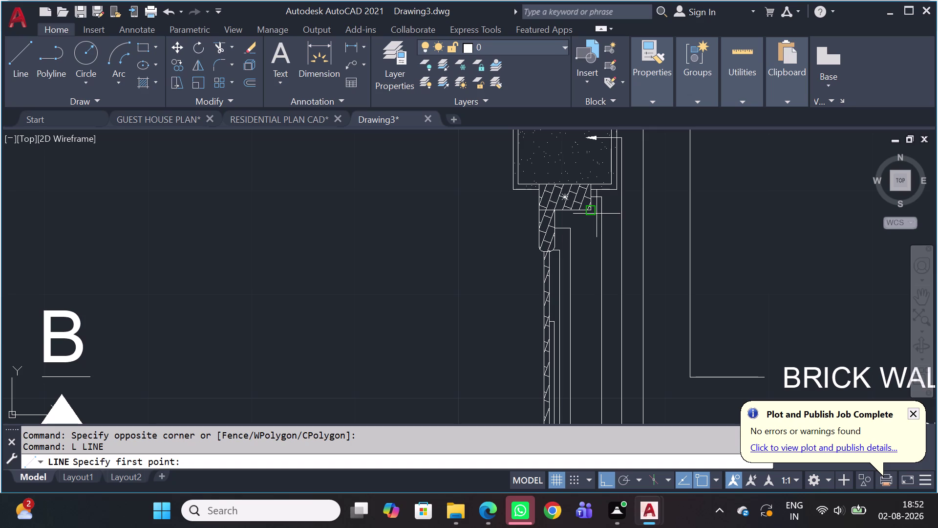
Draw a vertical guide line from the section's corner down below the section.
click(590, 212)
scroll(down, 3)
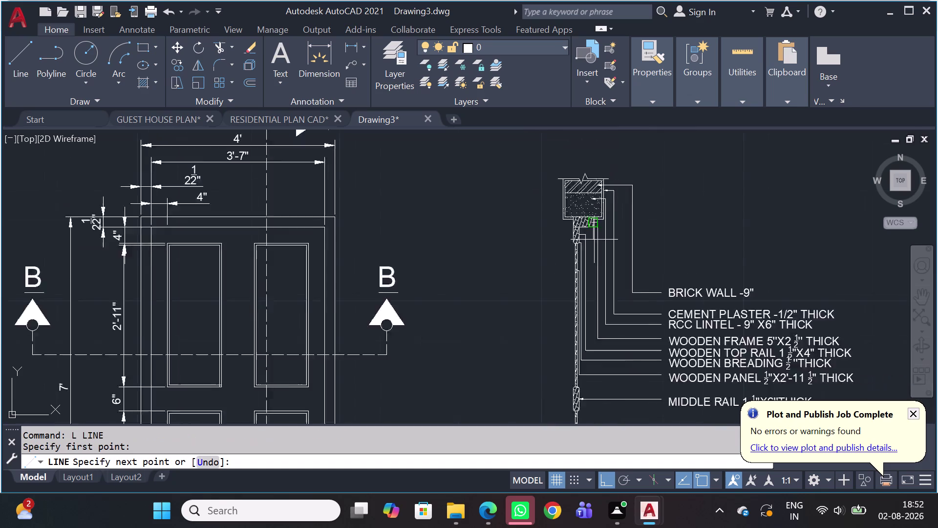
scroll(down, 3)
middle_drag(589, 313, 620, 176)
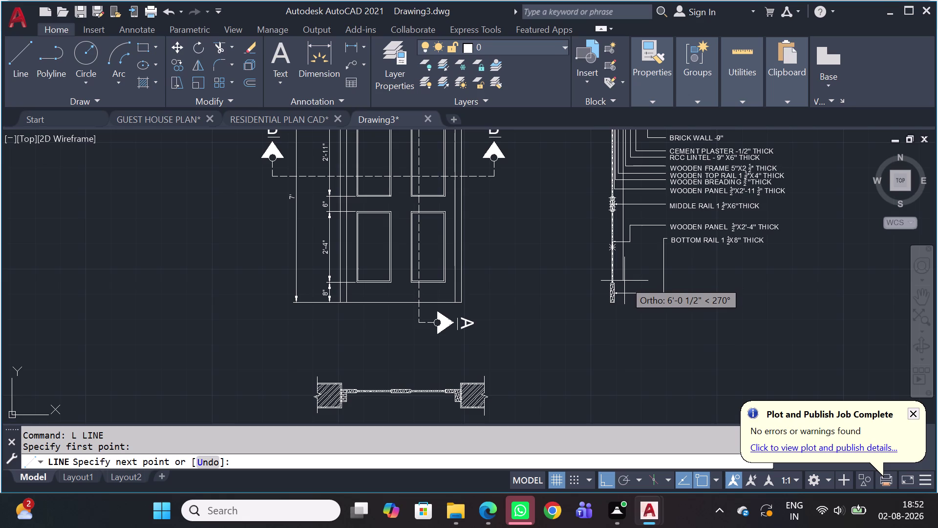
click(623, 306)
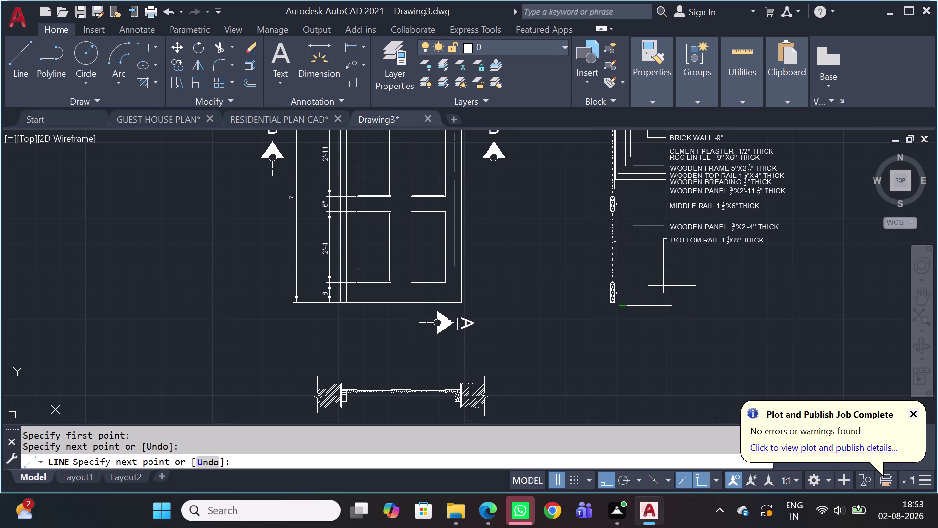
key(Escape)
Draw a guide line from the lintel corner down past the section bottom.
key(space)
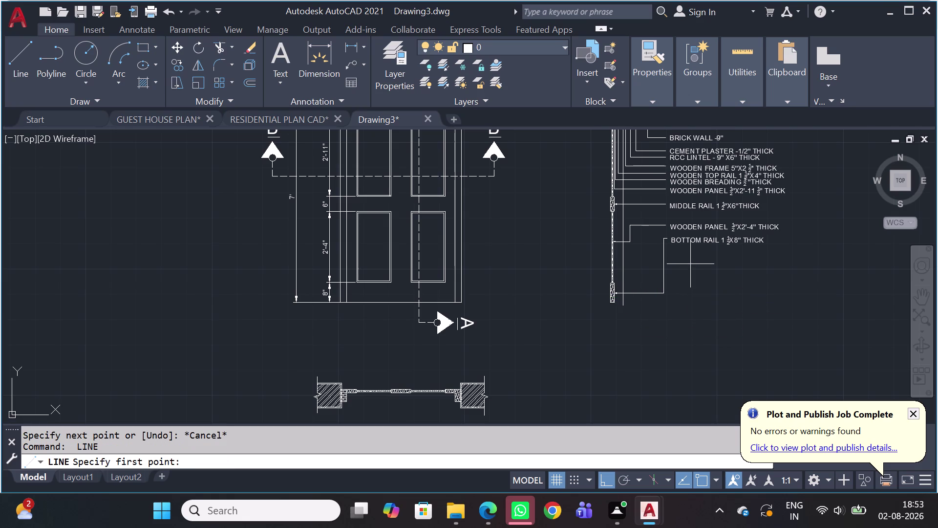
middle_drag(620, 219, 602, 302)
scroll(up, 3)
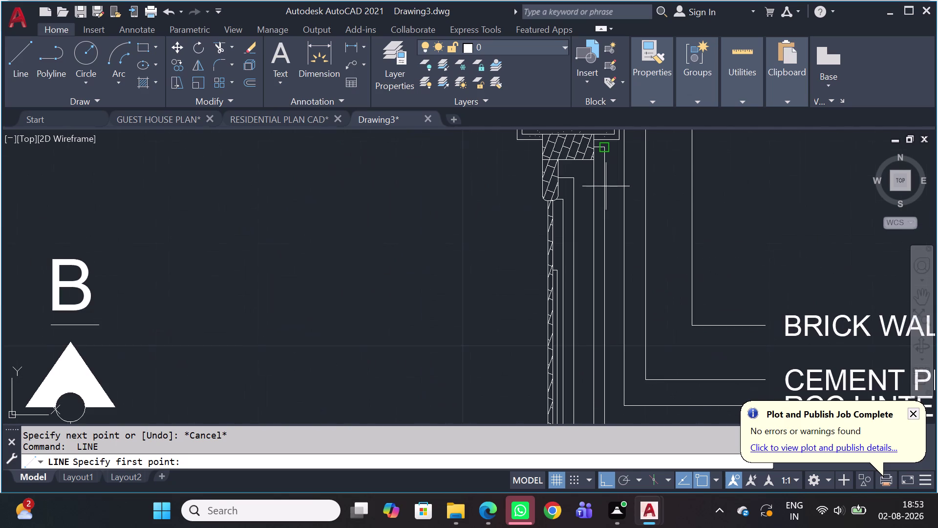
middle_drag(607, 186, 607, 262)
scroll(up, 3)
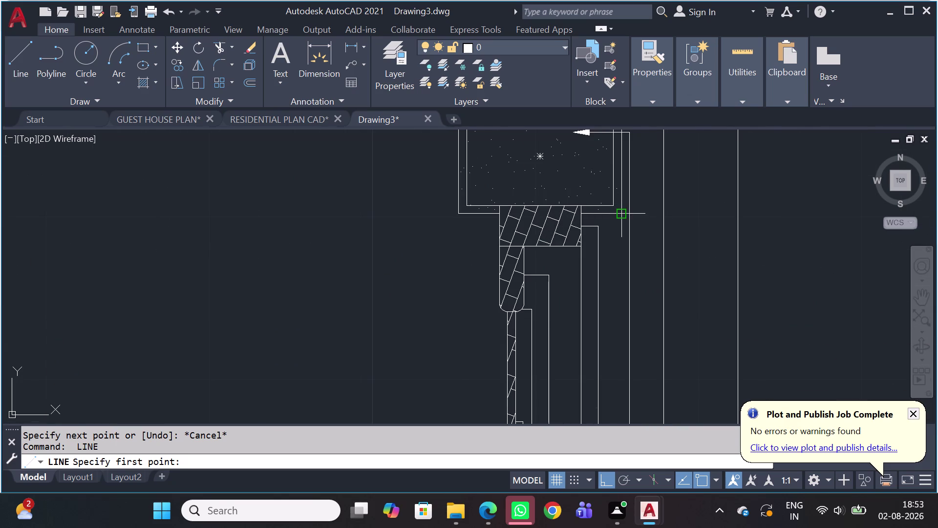
click(622, 214)
scroll(down, 3)
middle_drag(644, 329, 676, 129)
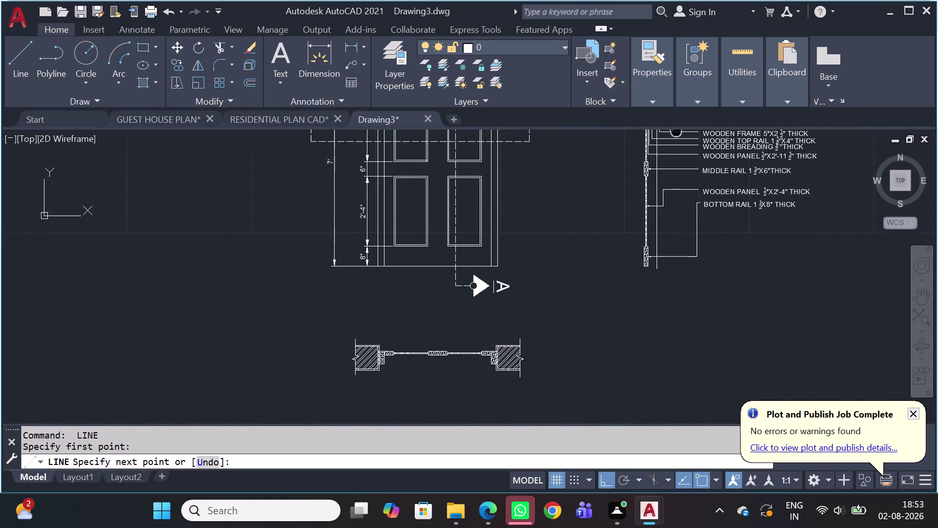
middle_drag(676, 130, 677, 128)
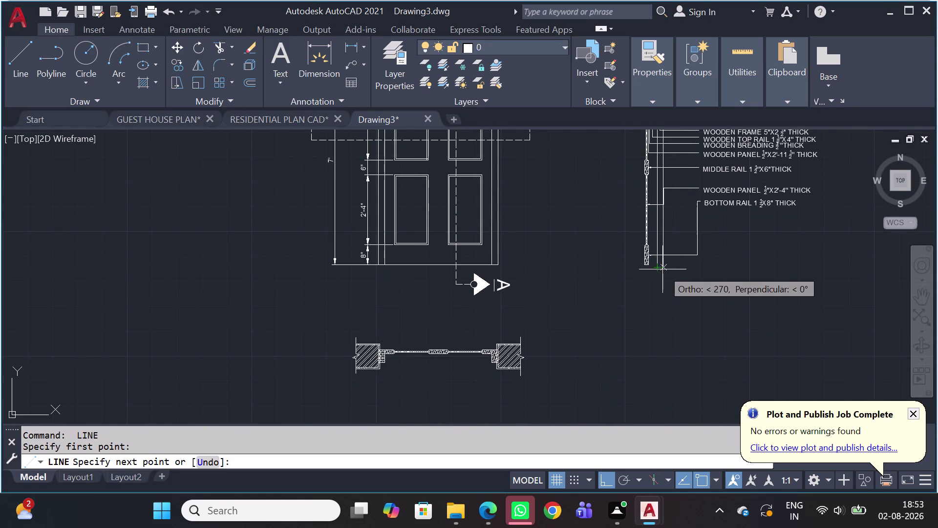
click(664, 273)
key(Escape)
scroll(down, 3)
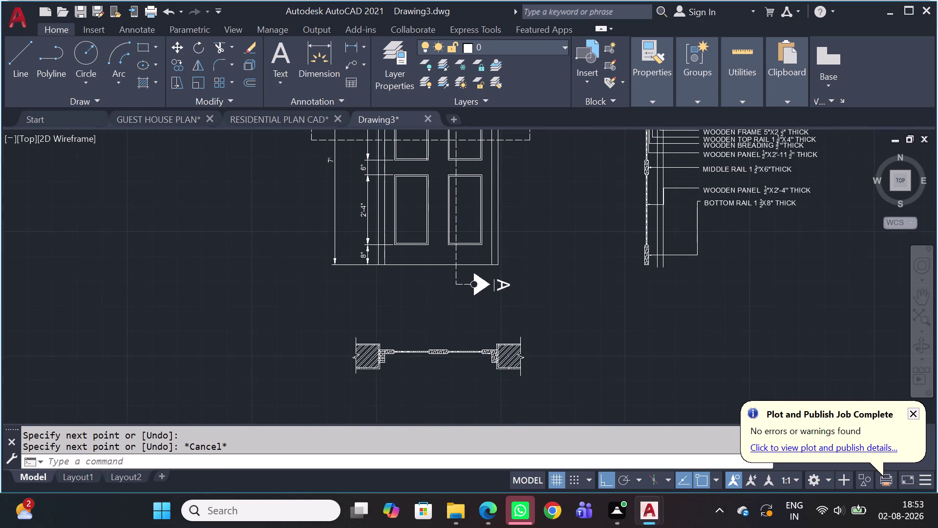
scroll(down, 3)
middle_drag(681, 228, 699, 265)
Draw another guide line from the lintel corner to the section bottom.
key(space)
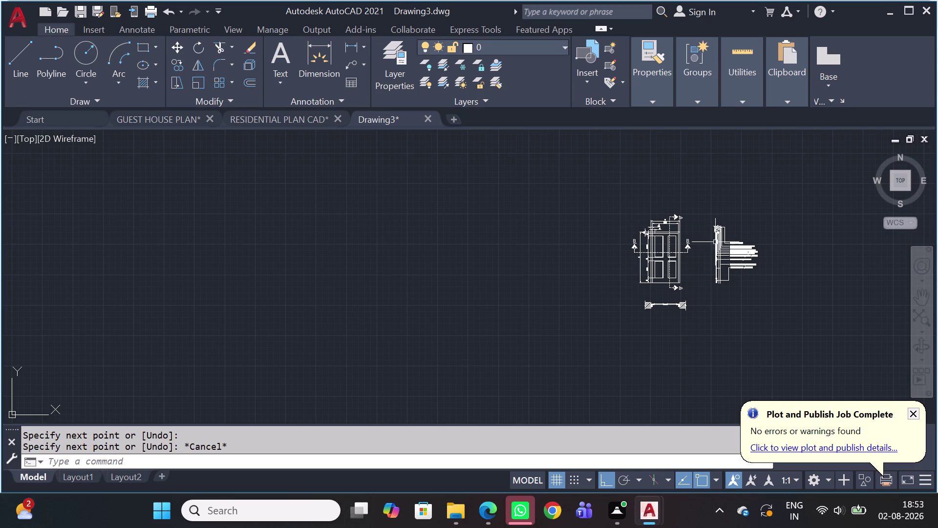
scroll(up, 3)
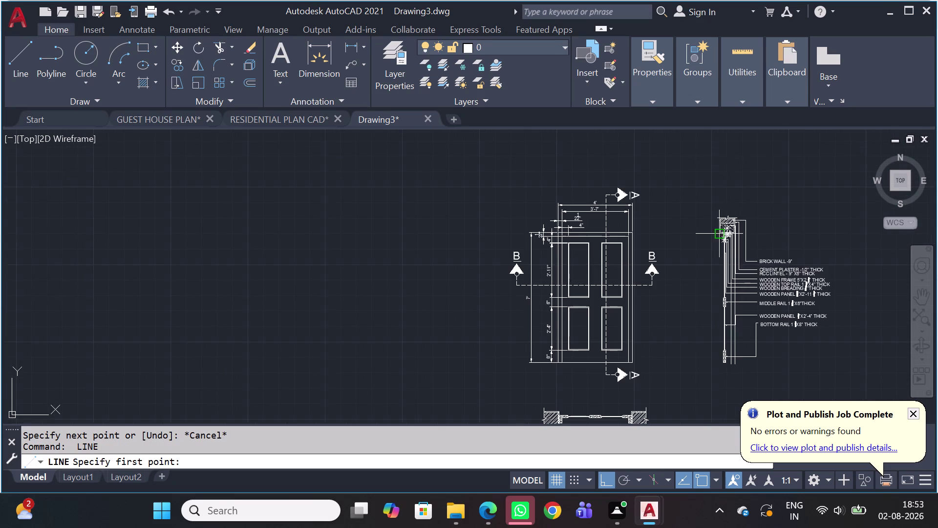
scroll(up, 3)
scroll(up, 3)
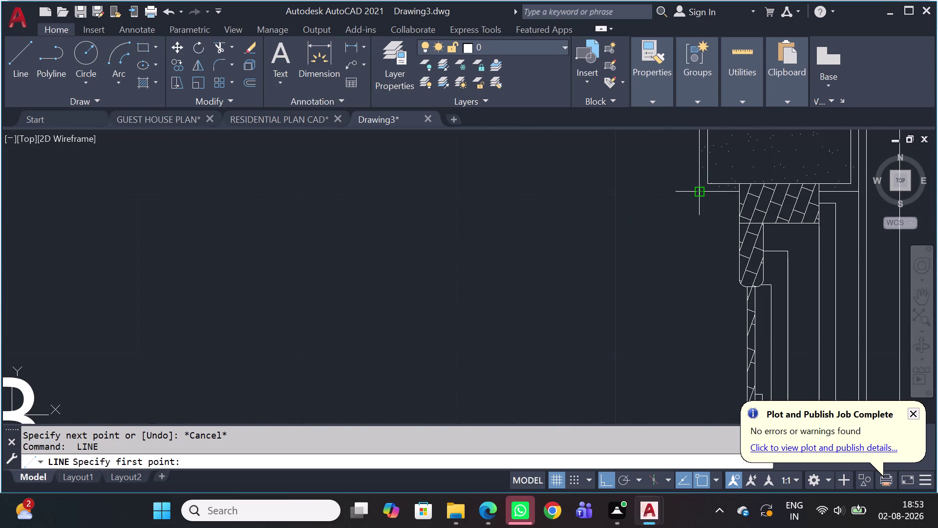
click(698, 188)
scroll(down, 3)
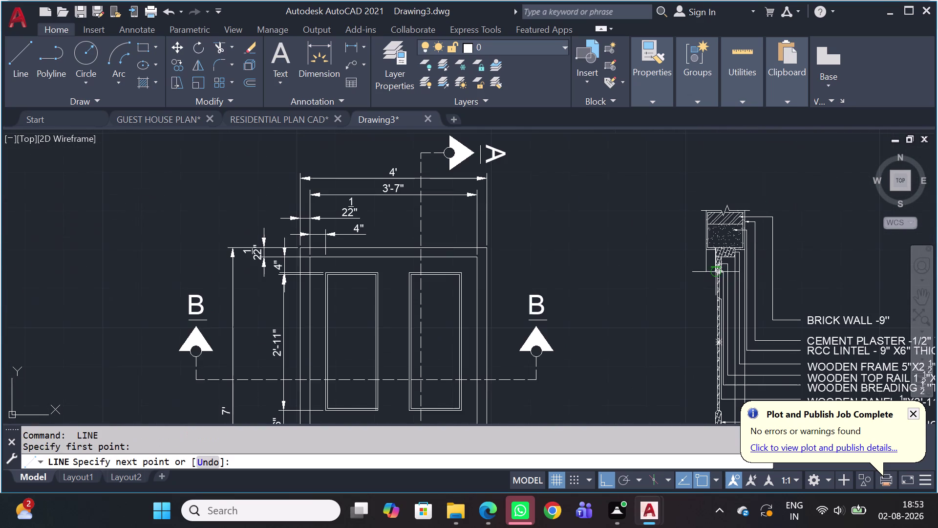
middle_drag(719, 326, 731, 183)
scroll(down, 3)
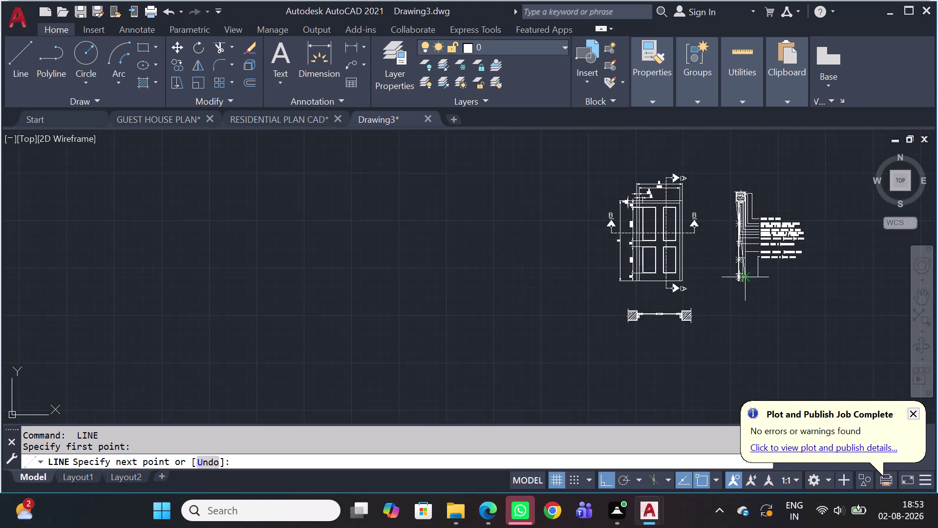
scroll(down, 3)
scroll(up, 3)
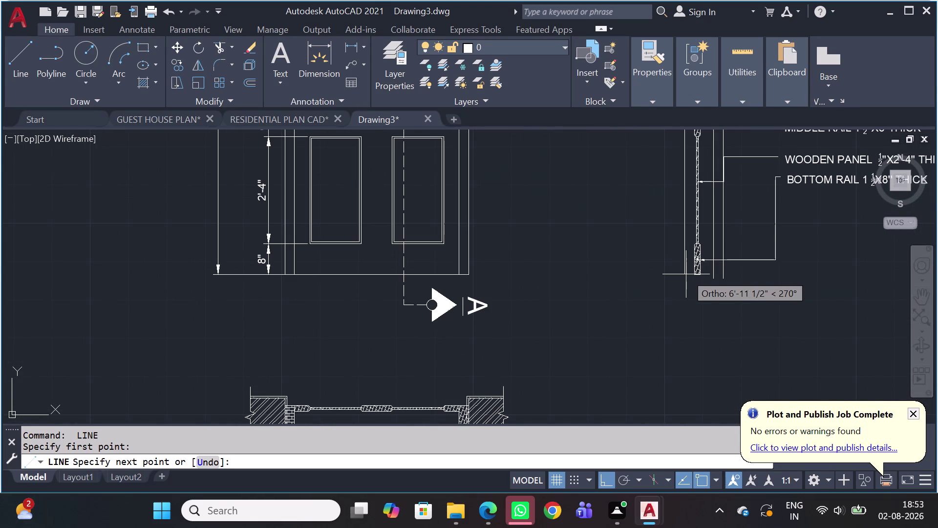
click(686, 281)
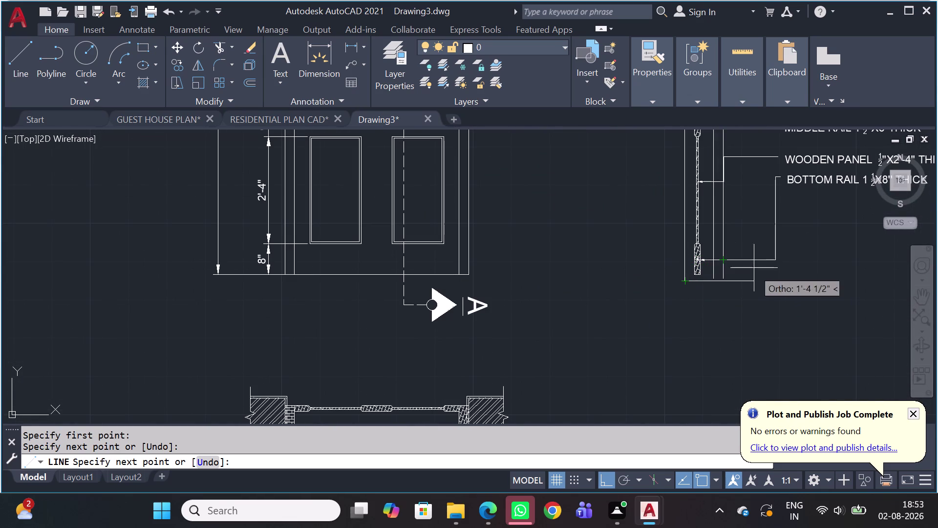
key(Escape)
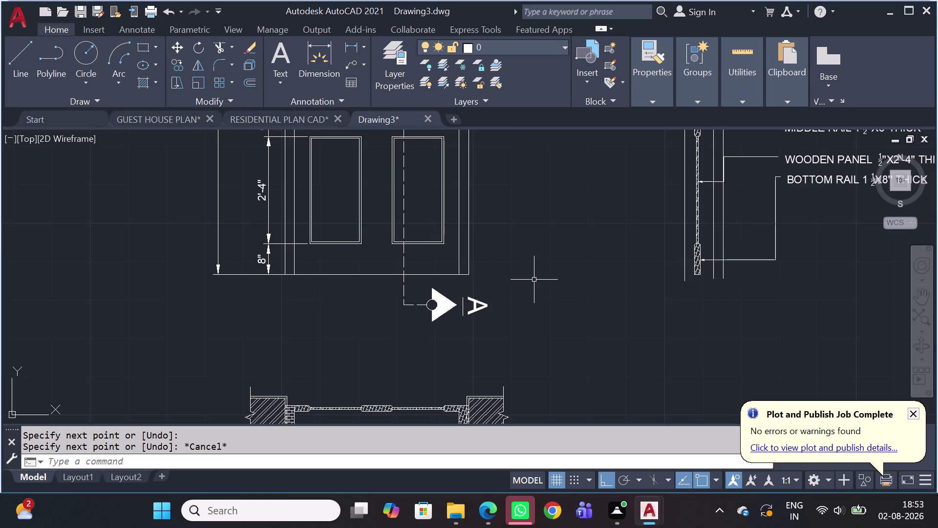
Start the floor line at the elevation's bottom corner.
key(space)
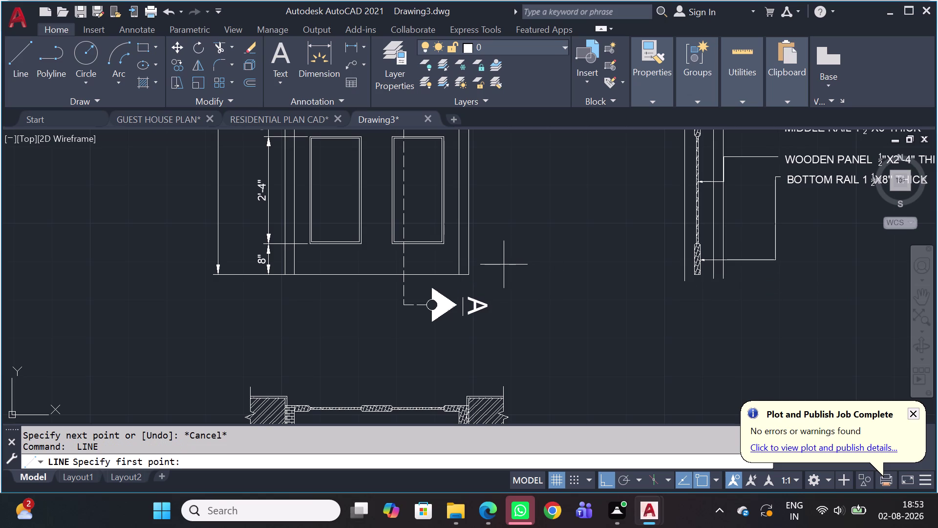
scroll(up, 3)
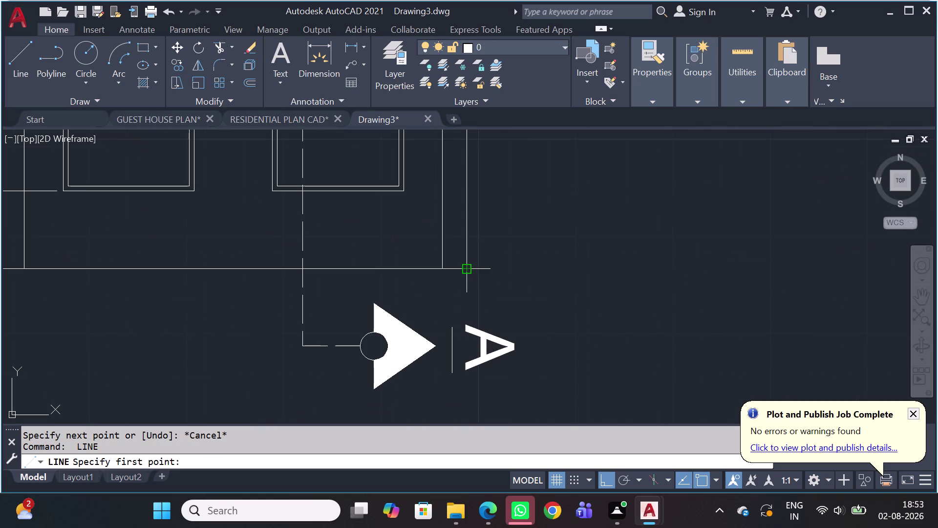
click(467, 270)
middle_drag(688, 276, 291, 281)
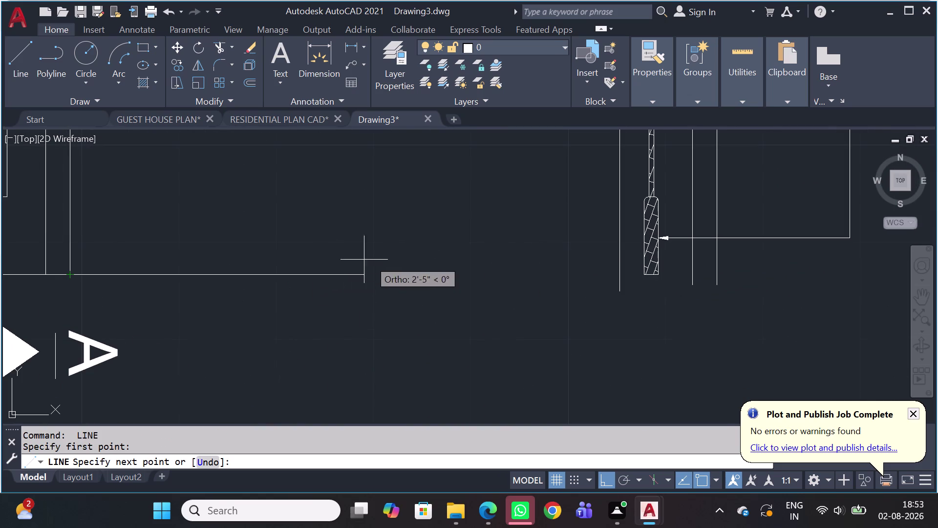
End the floor line past the section, then fence-trim the line ends below it with TR.
click(776, 269)
key(Escape)
text(T)
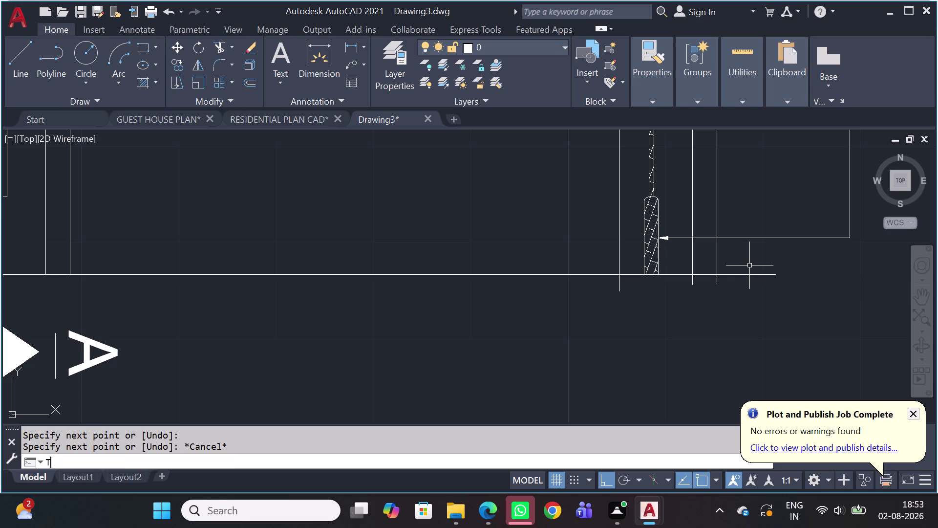
text(R)
key(space)
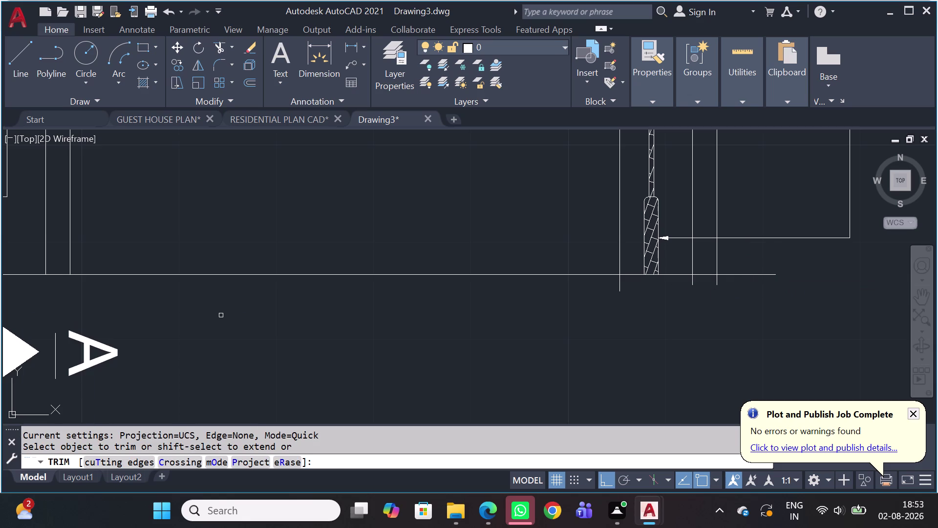
scroll(up, 3)
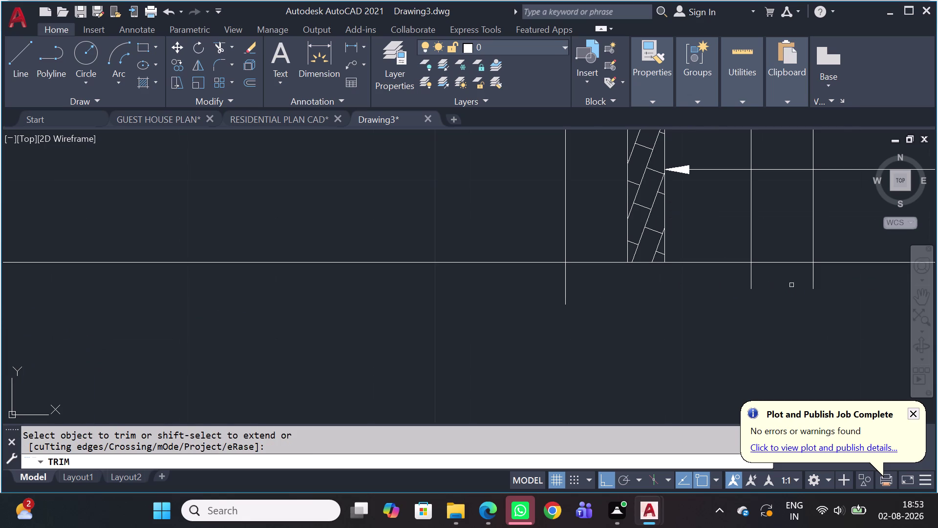
click(852, 276)
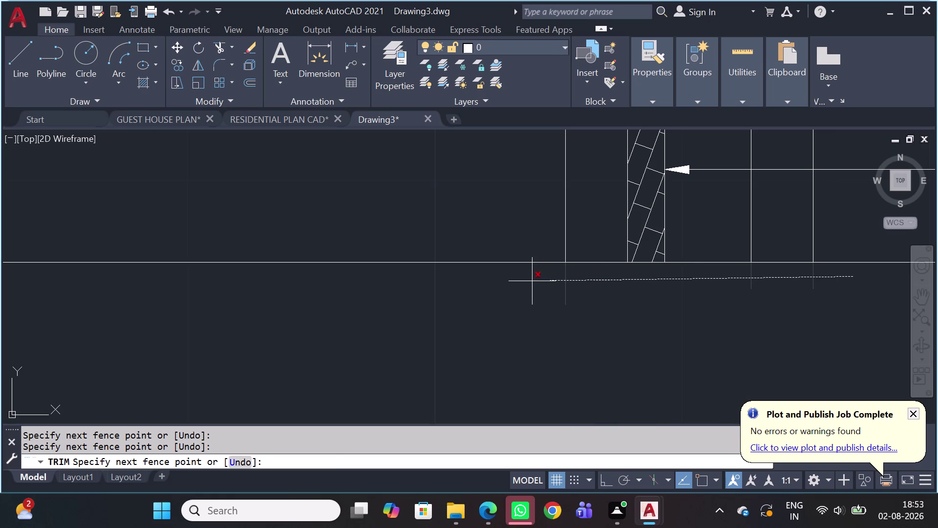
click(532, 281)
scroll(down, 3)
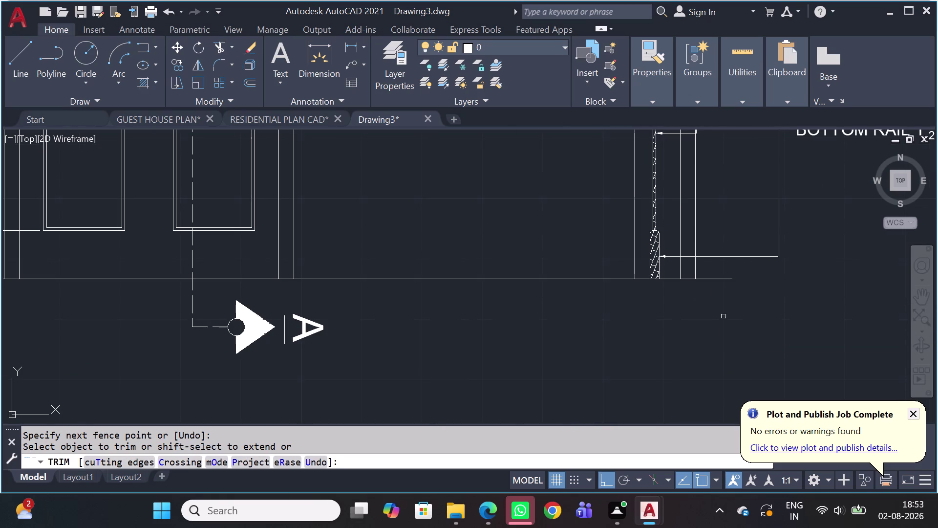
key(Escape)
Zoom the view to bring the door plan into focus.
scroll(down, 3)
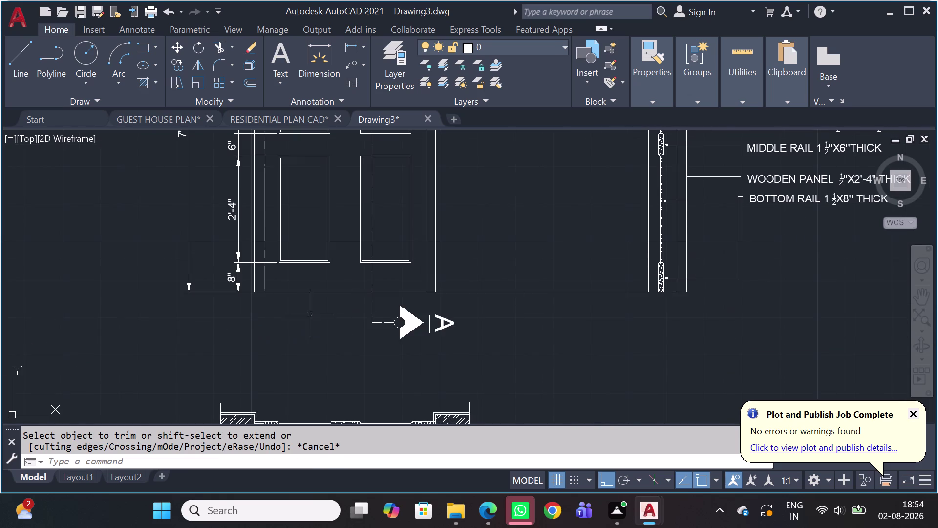
scroll(down, 3)
scroll(up, 3)
scroll(up, 3)
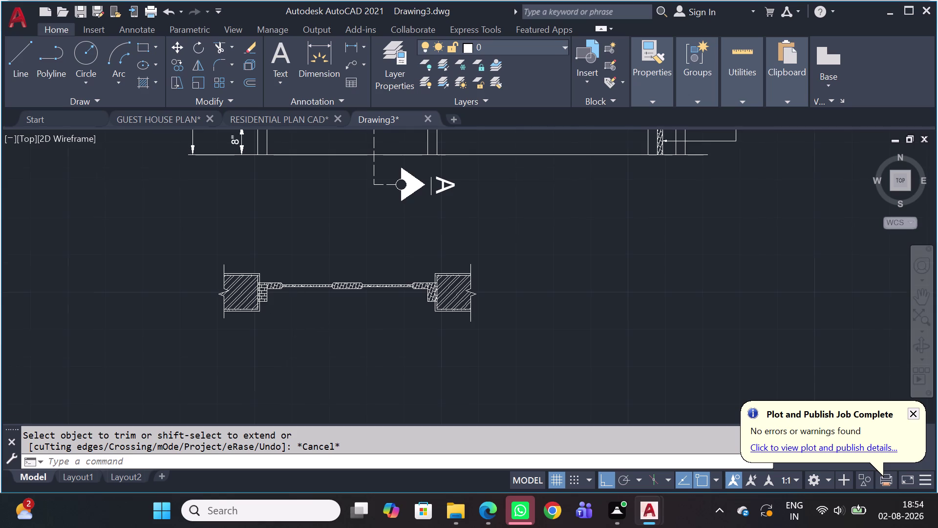
scroll(up, 3)
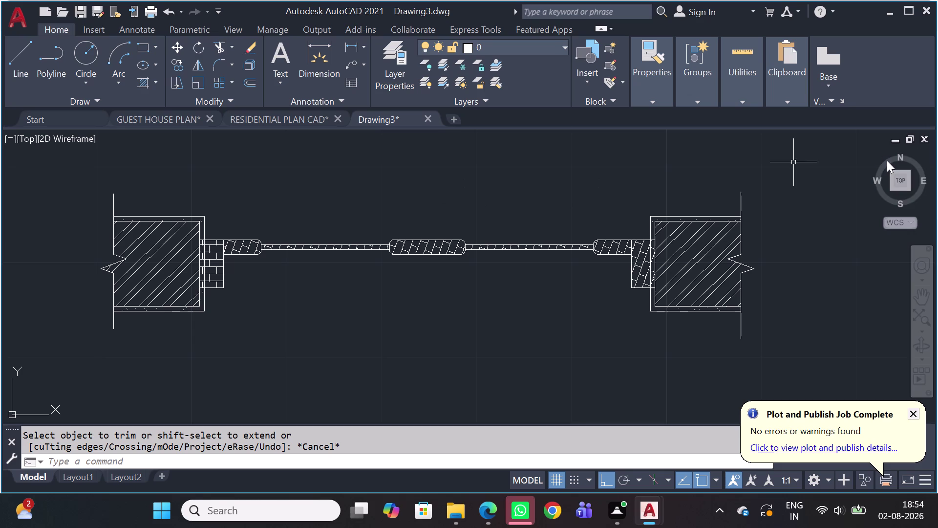
scroll(down, 3)
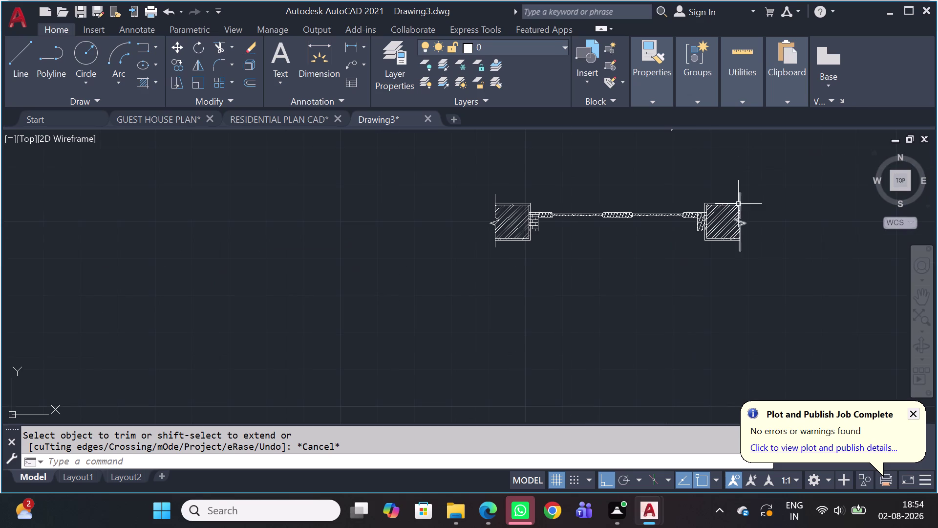
click(348, 74)
click(353, 70)
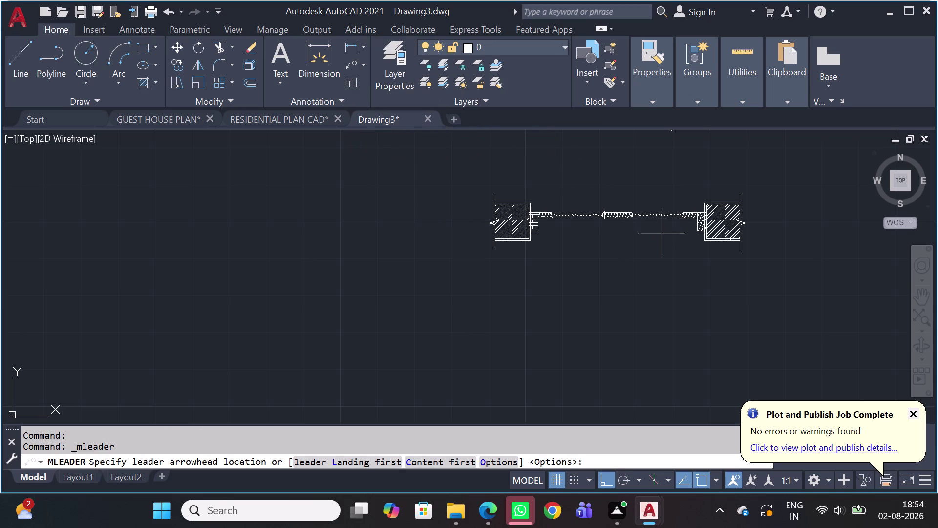
scroll(down, 3)
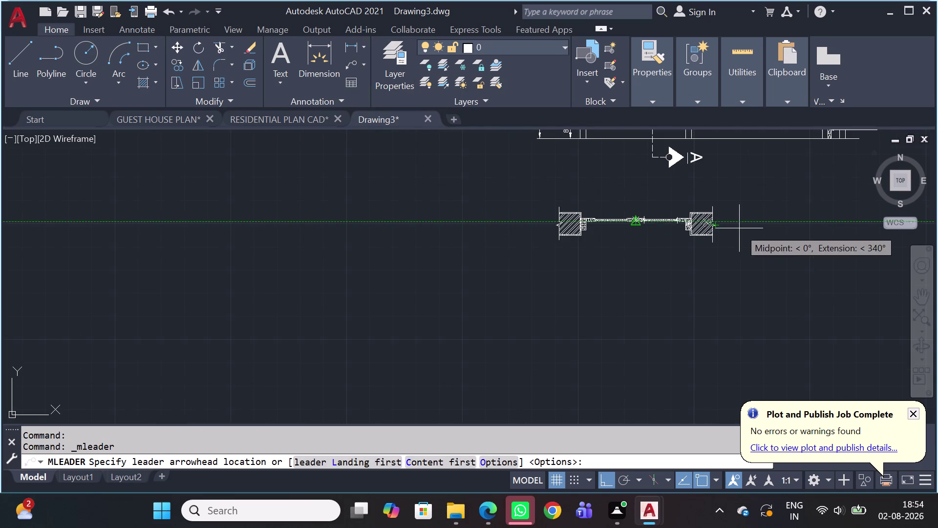
scroll(up, 3)
scroll(up, 3)
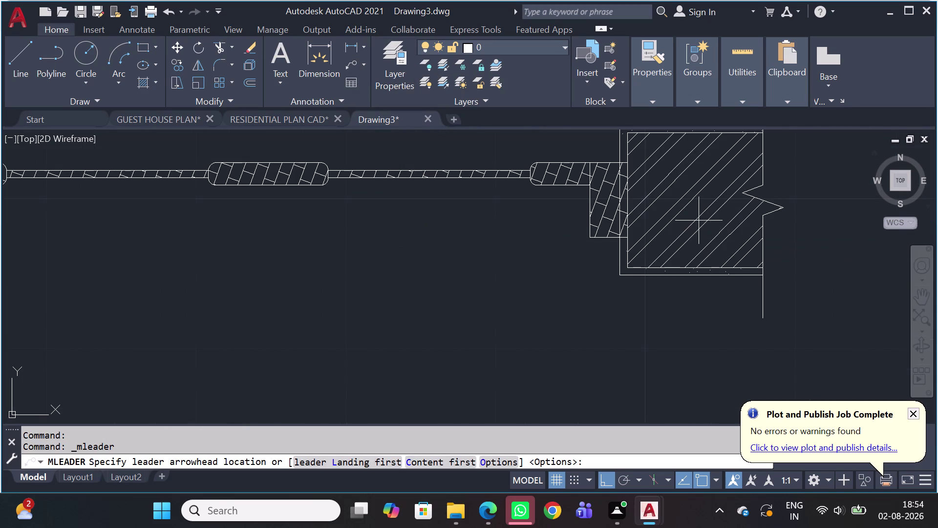
click(699, 222)
scroll(down, 3)
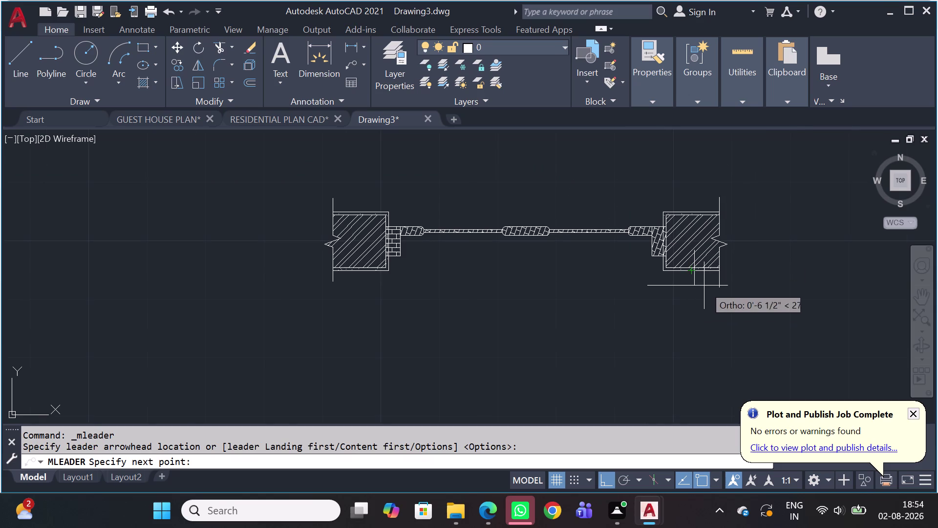
key(Escape)
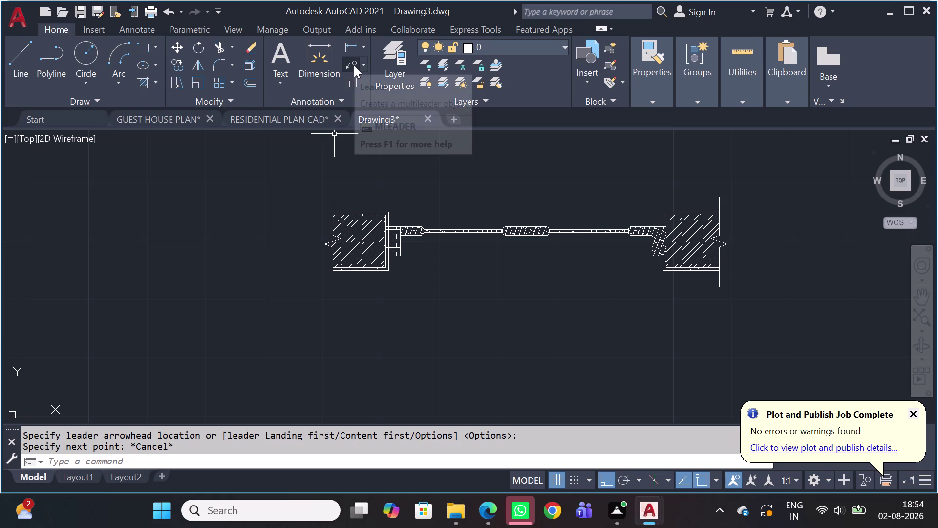
key(m)
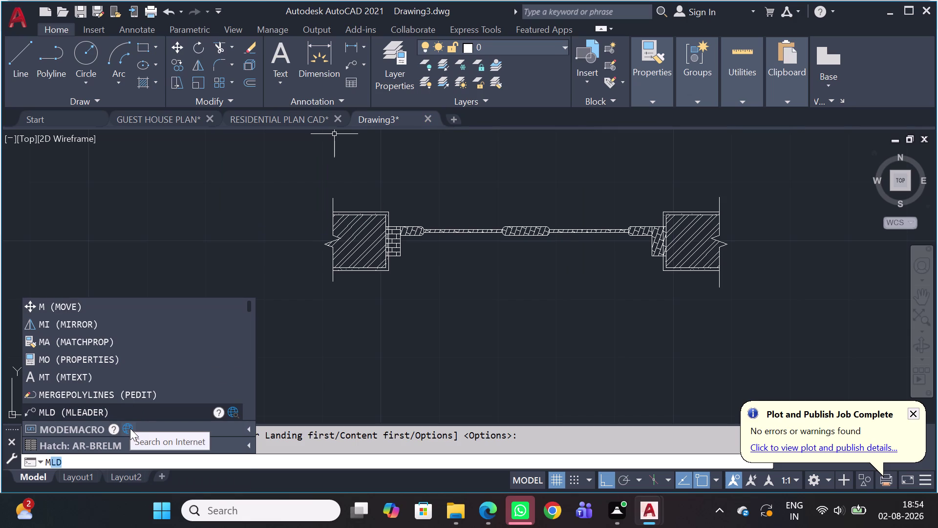
key(l)
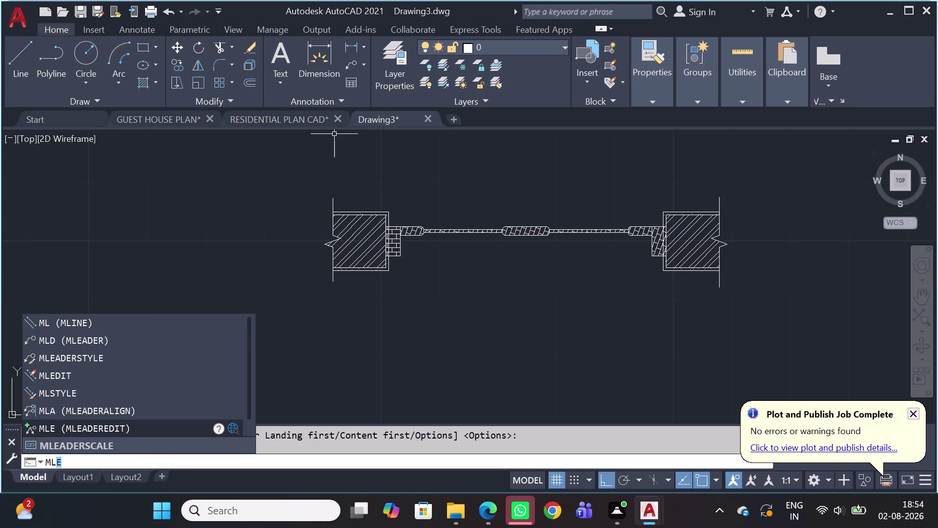
click(141, 433)
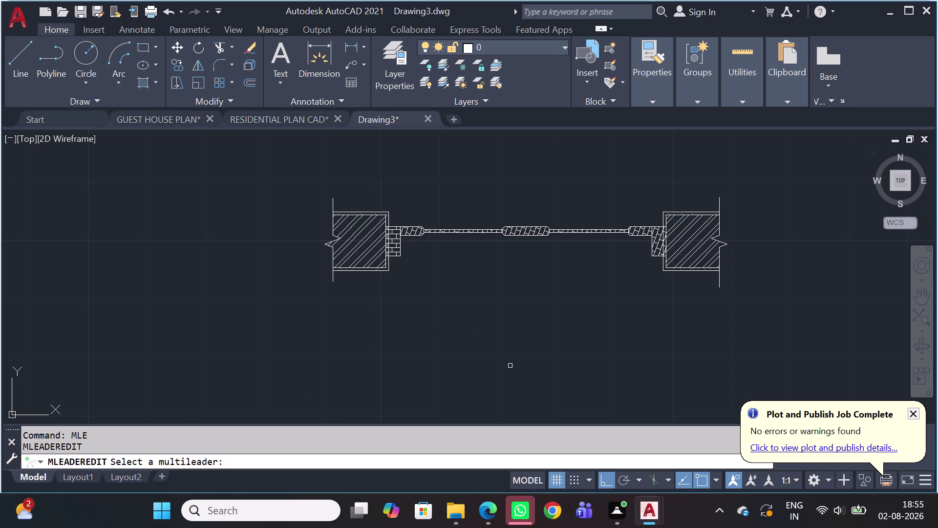
Cancel the multileader edit and open the Multileader Style Manager via MLEADERSTYLE.
key(Escape)
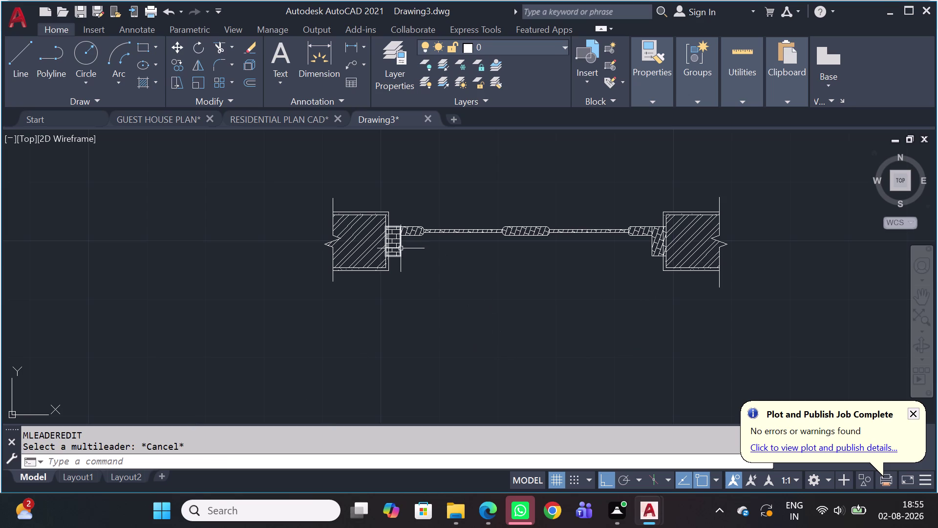
key(m)
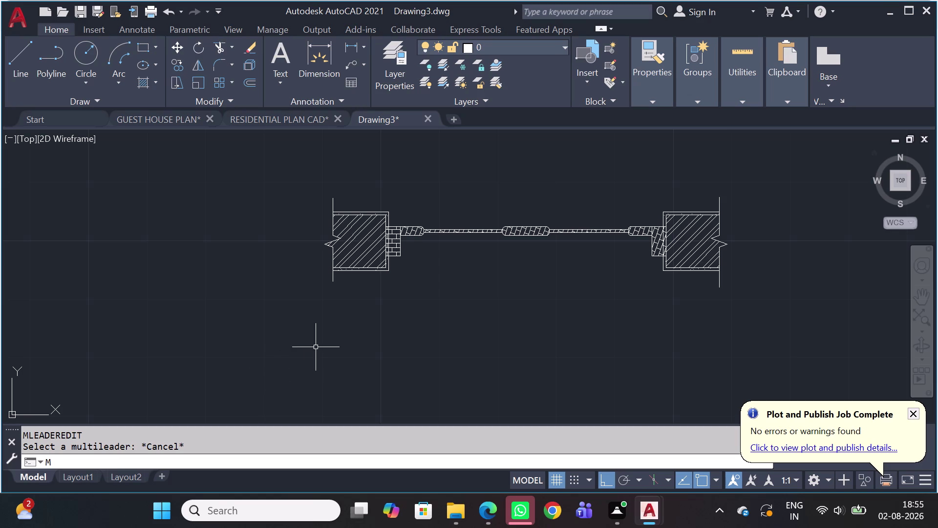
key(l)
text(E)
text(A)
text(D)
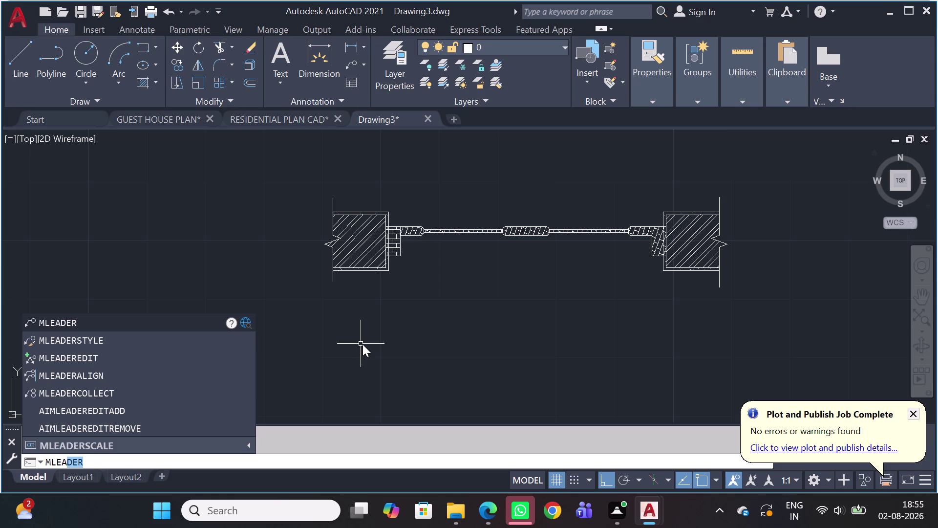
text(ER)
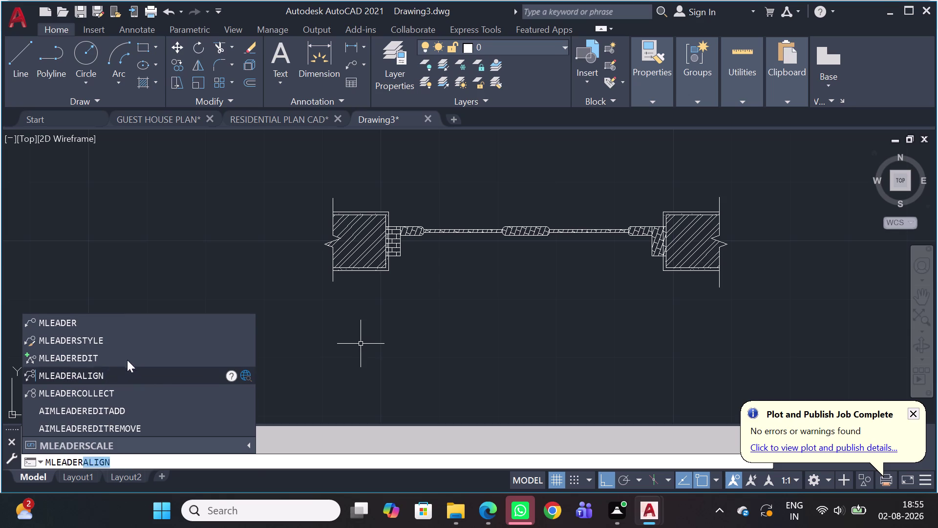
click(135, 348)
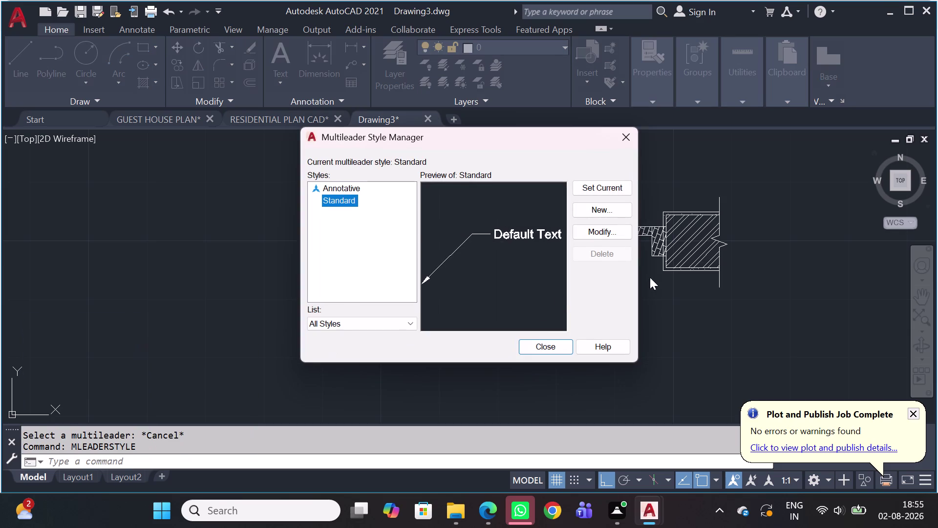
Set Standard multileader style's maximum leader points to 2, make it current, and close.
click(618, 231)
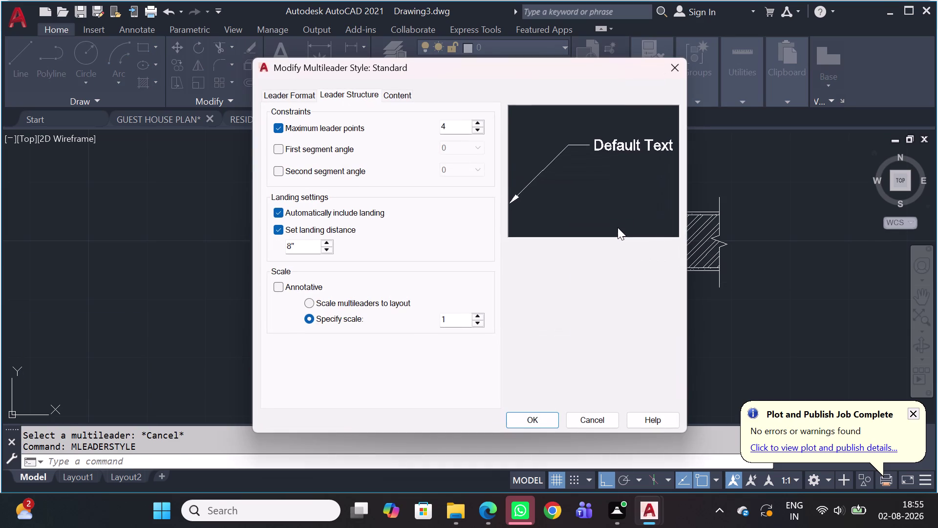
click(448, 125)
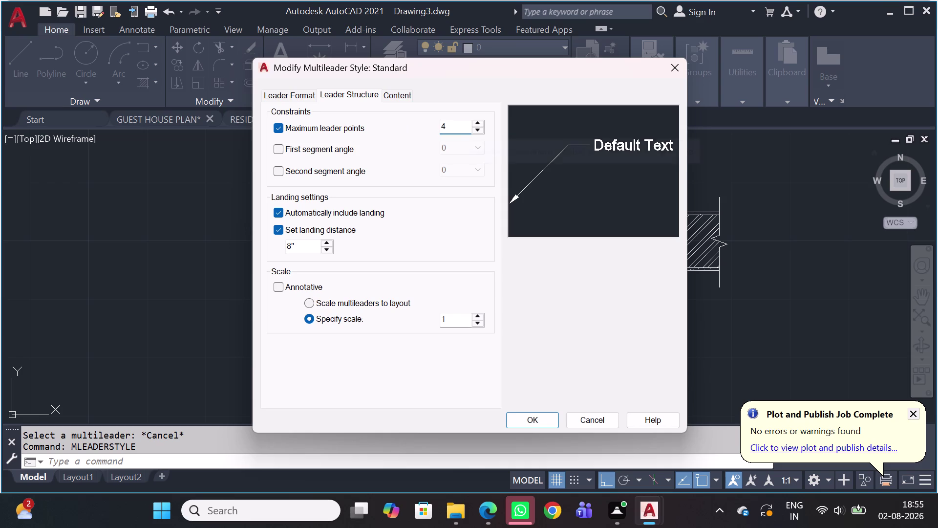
key(BackSpace)
key(BackSpace)
key(2)
key(Return)
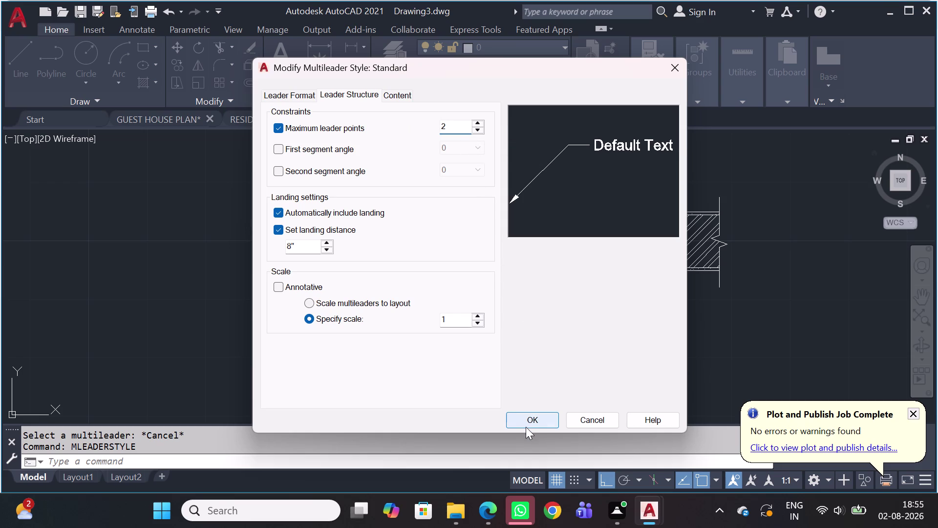
click(531, 418)
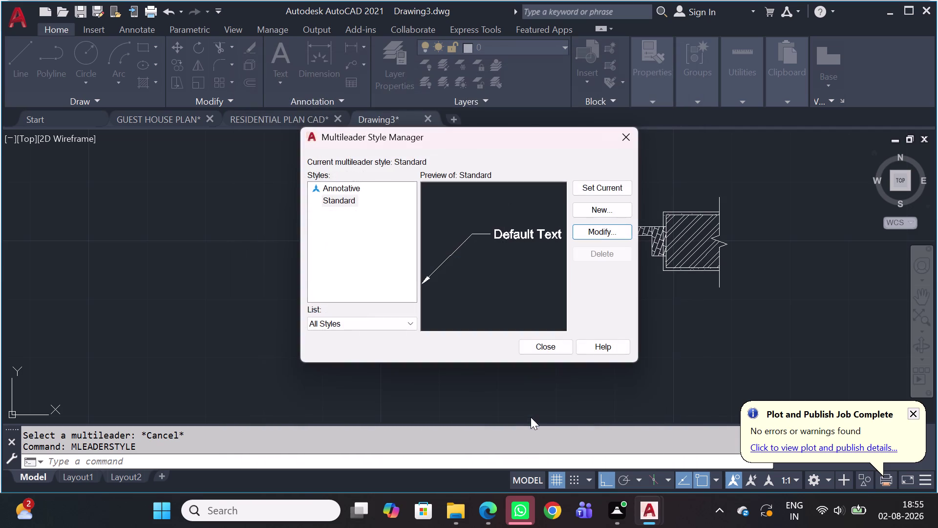
click(609, 183)
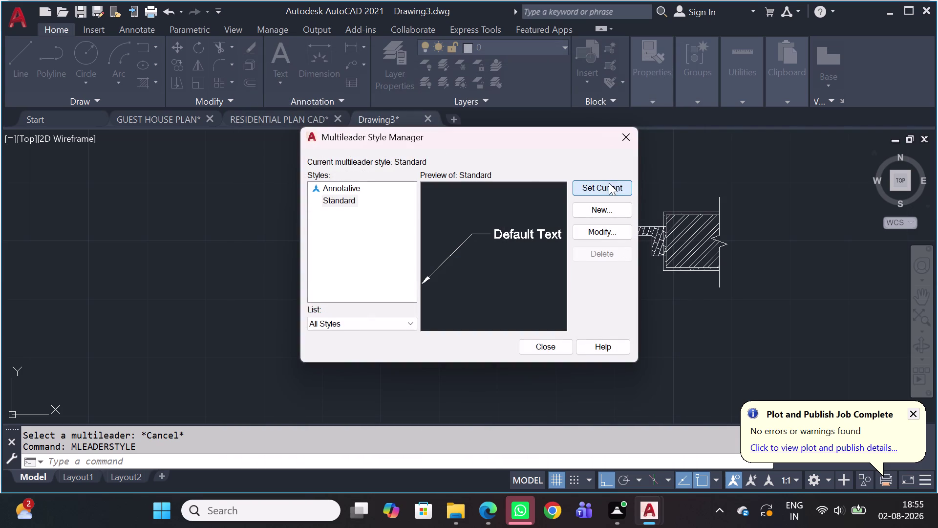
click(629, 146)
scroll(down, 3)
Place a multileader with its arrowhead under the right wall and set its landing.
middle_drag(672, 224, 669, 231)
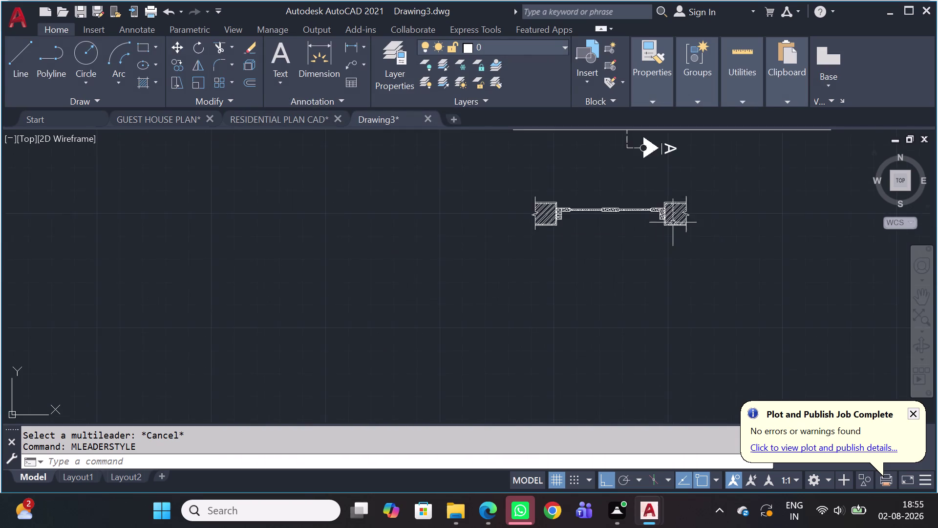
middle_drag(669, 231, 600, 300)
scroll(down, 3)
scroll(up, 3)
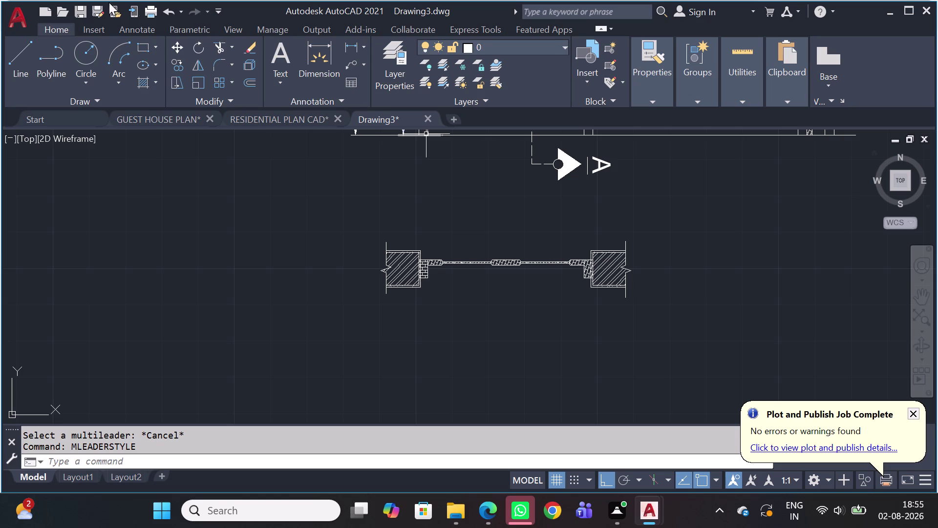
click(353, 70)
scroll(up, 3)
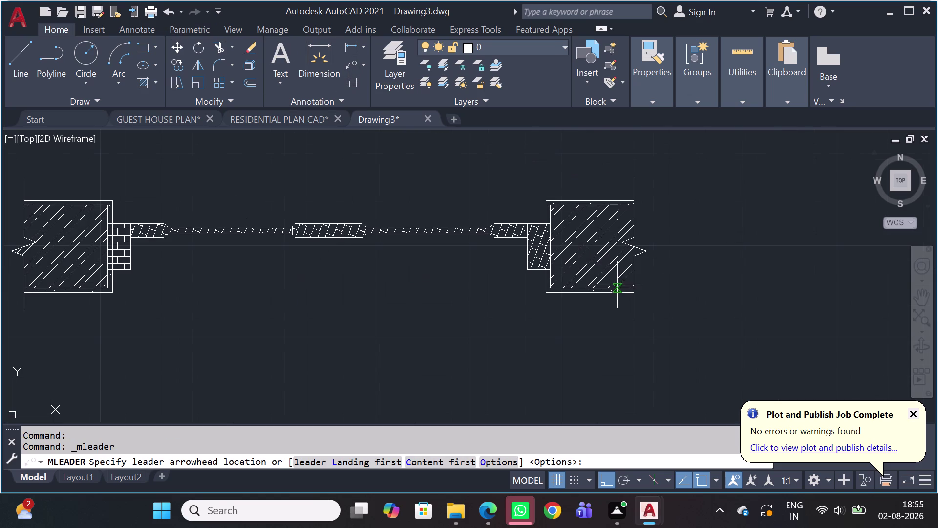
click(595, 277)
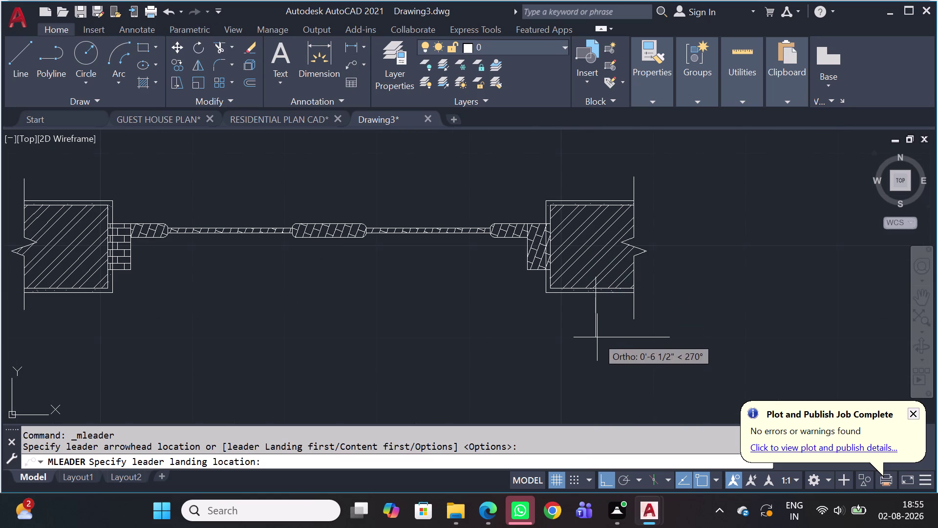
middle_drag(616, 403, 614, 268)
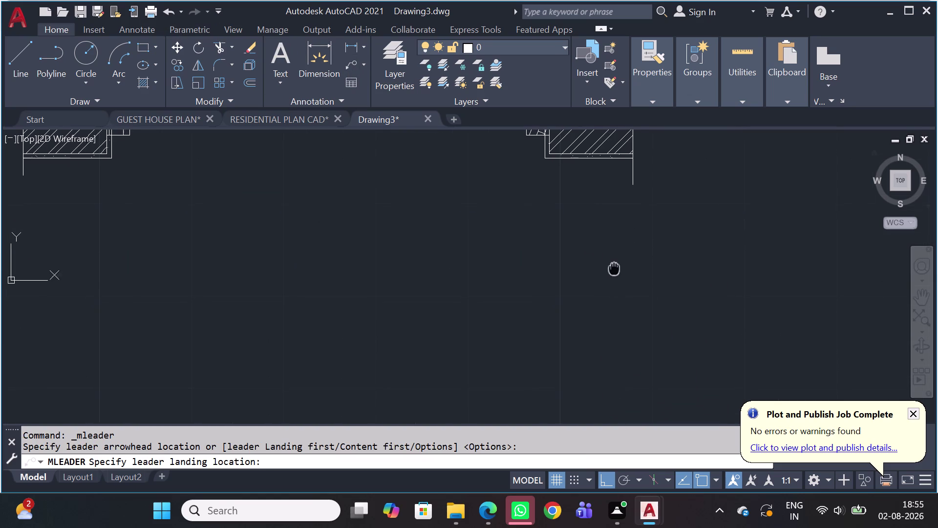
click(601, 278)
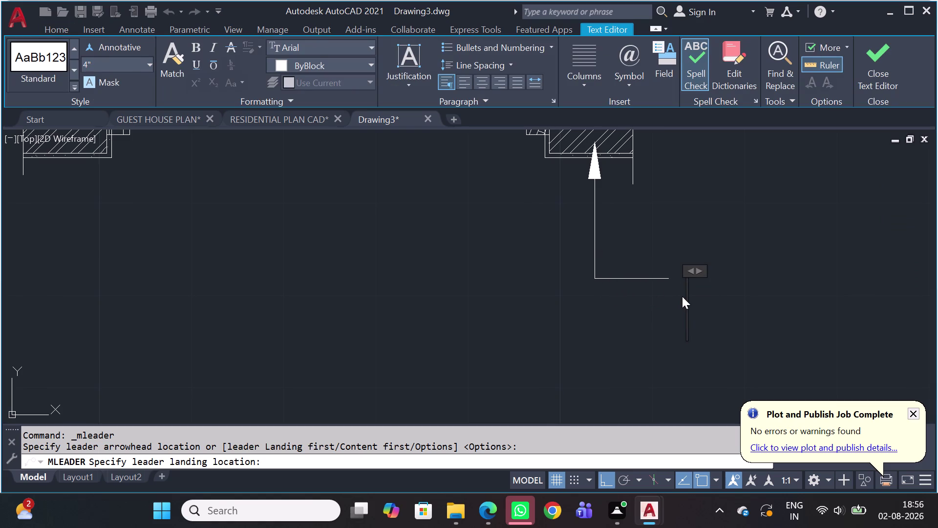
Enter the leader label BRICK WALL -9" and finish the note.
text(B)
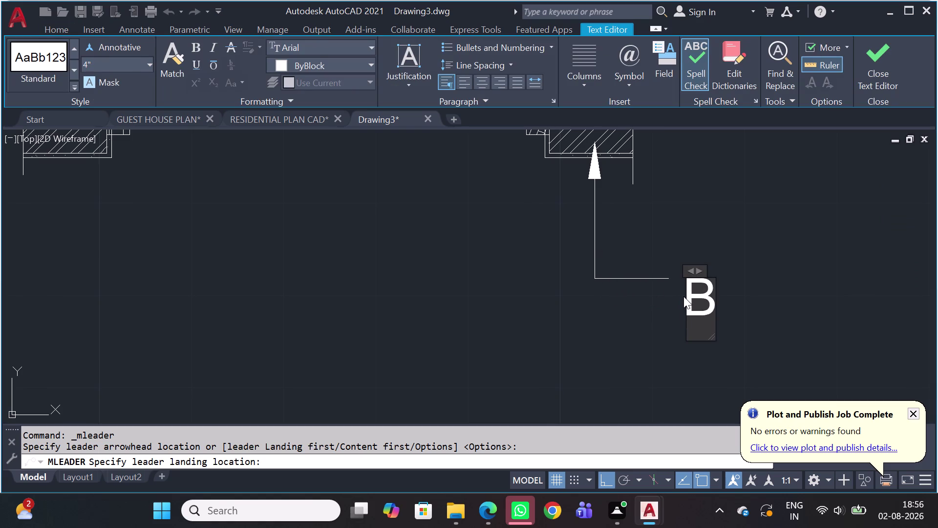
text(RICK)
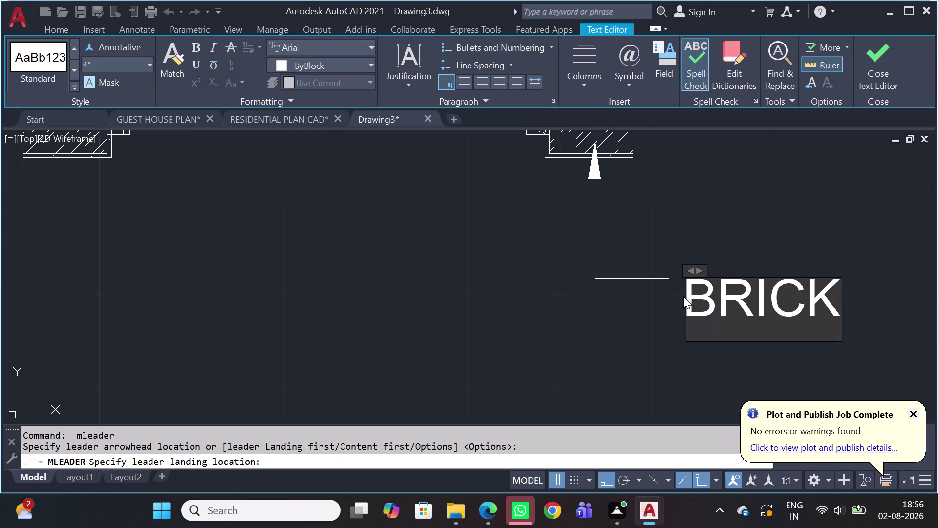
text(WA)
key(BackSpace)
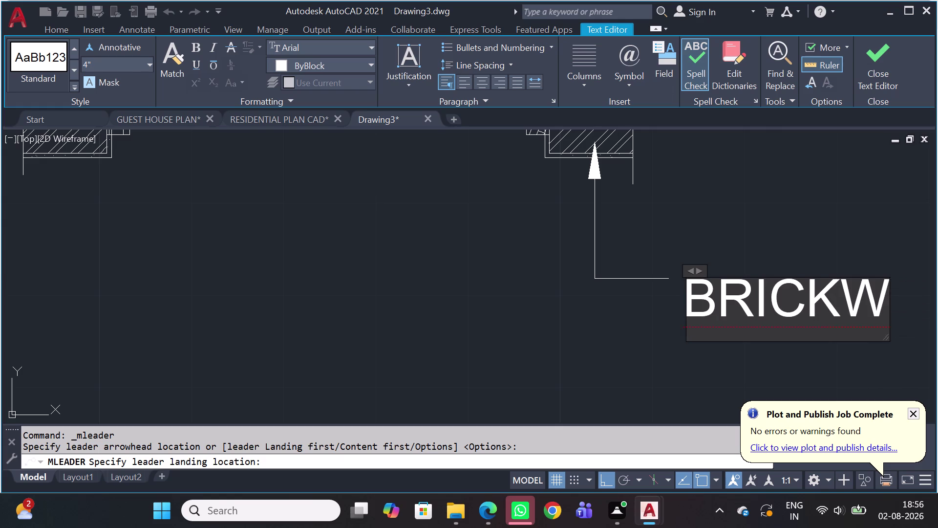
key(BackSpace)
key(space)
key(w)
text(AL)
key(l)
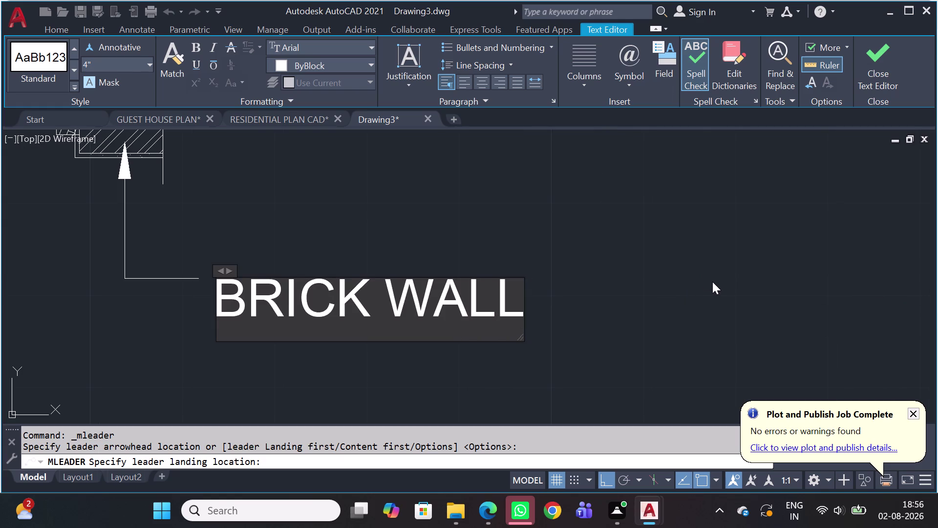
key(space)
text(-)
key(9)
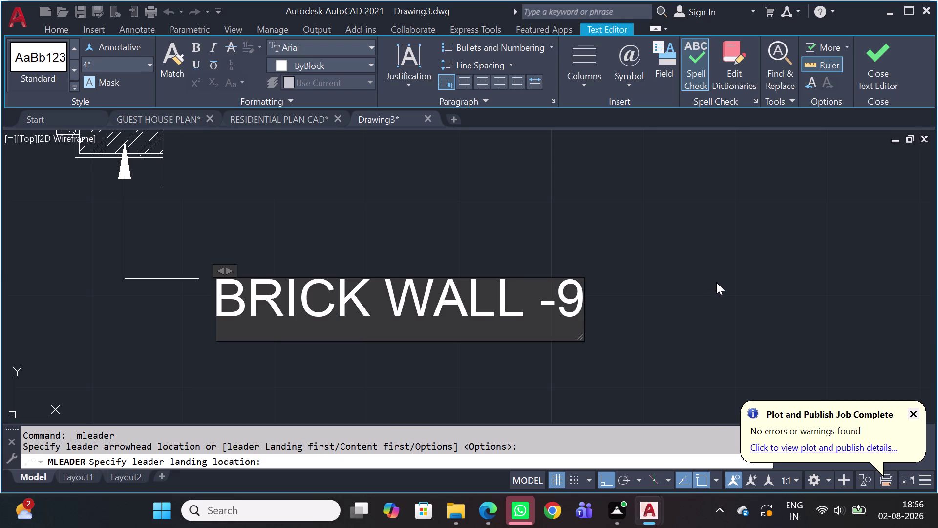
text('')
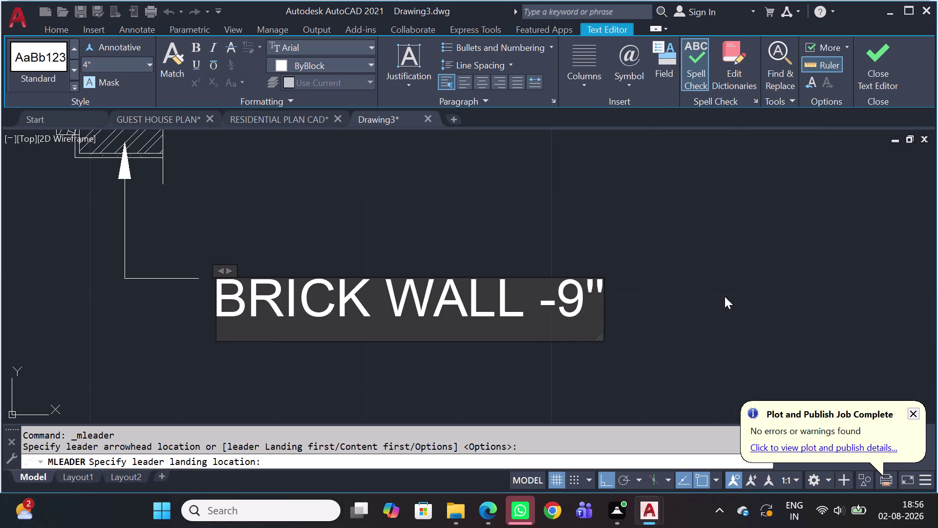
click(700, 352)
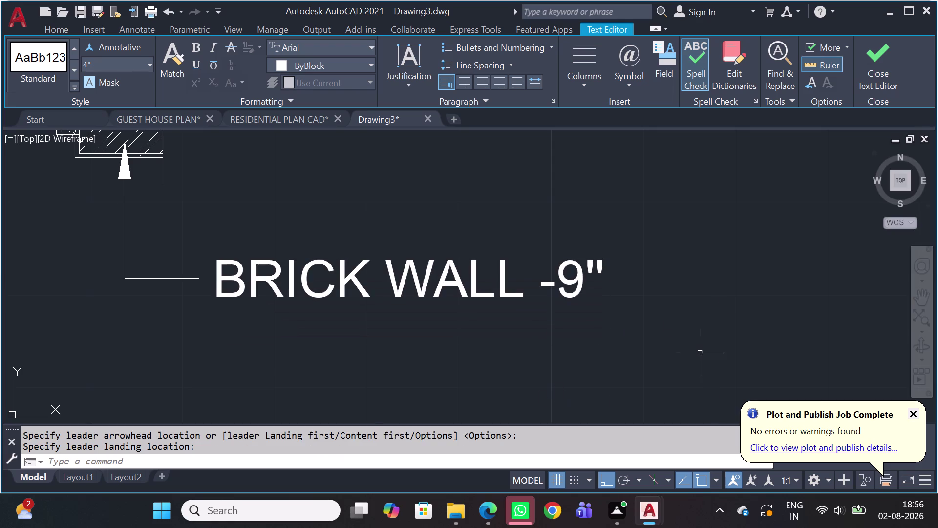
Start a second multileader with its arrowhead on the right wall's plaster face and landing below.
scroll(down, 3)
scroll(up, 3)
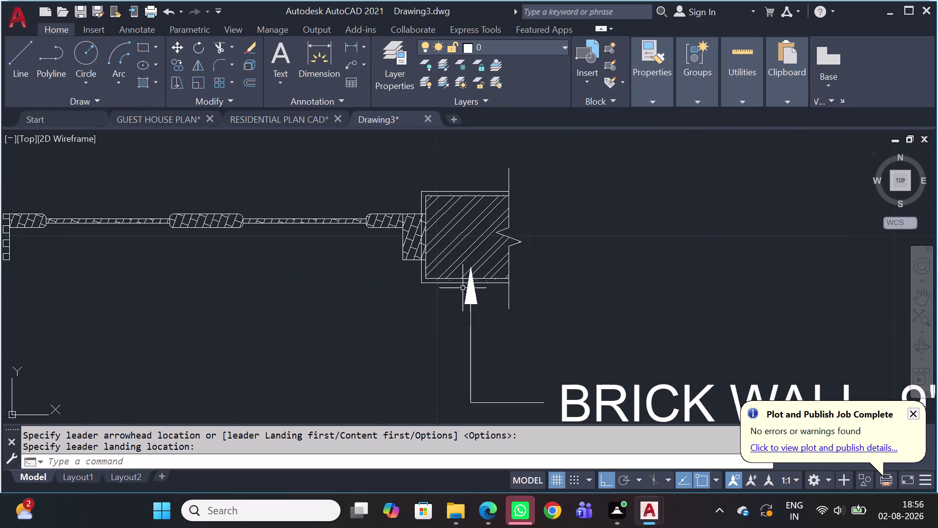
scroll(up, 3)
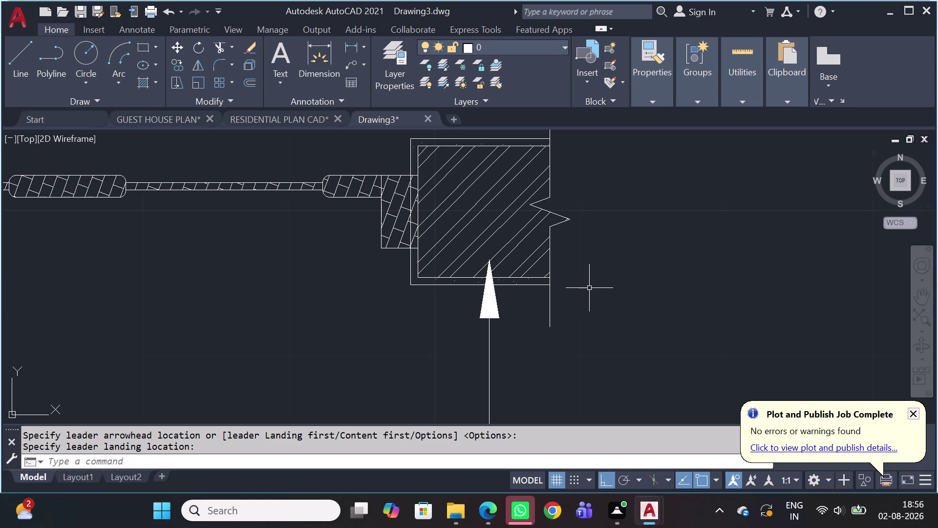
scroll(down, 3)
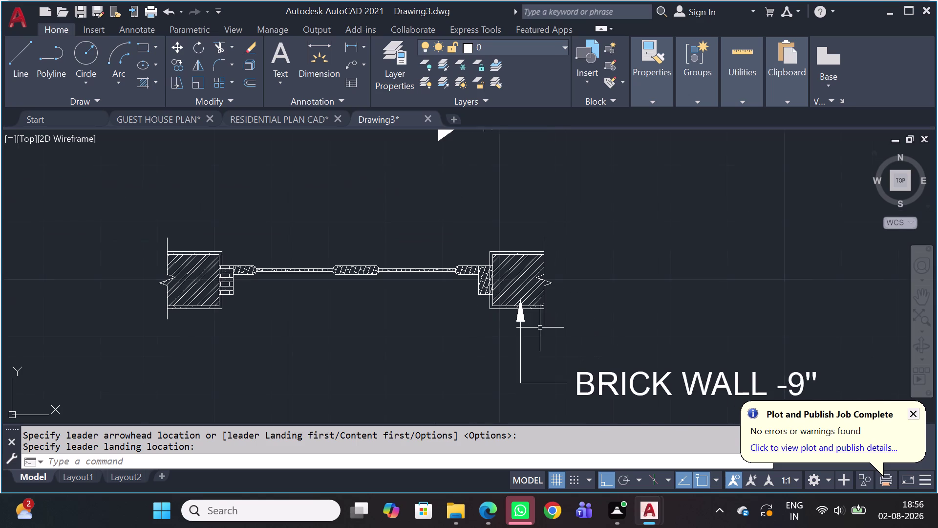
scroll(up, 3)
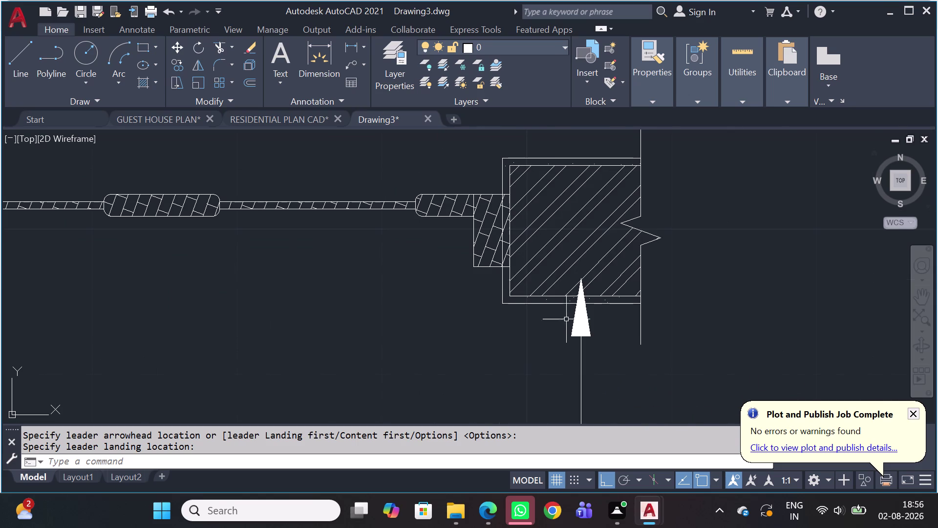
scroll(down, 3)
scroll(up, 3)
middle_drag(585, 349, 614, 276)
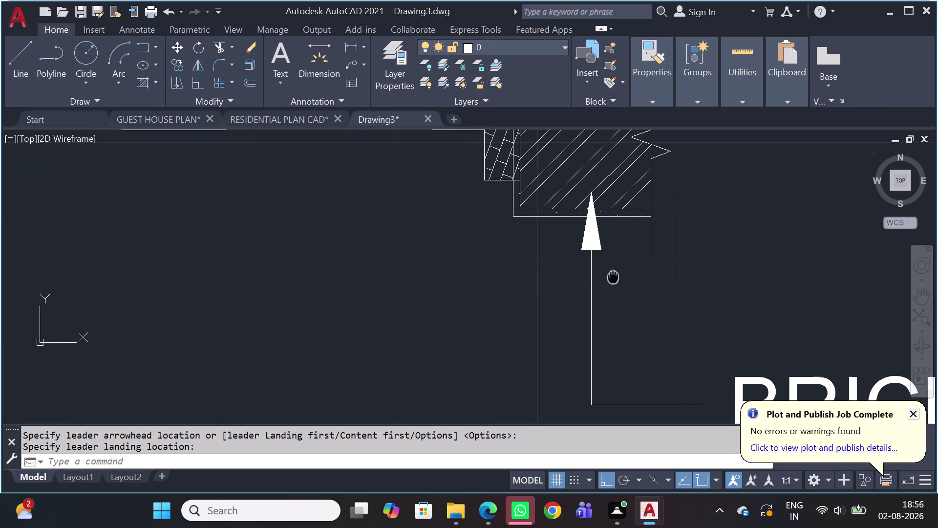
middle_drag(613, 276, 613, 276)
key(space)
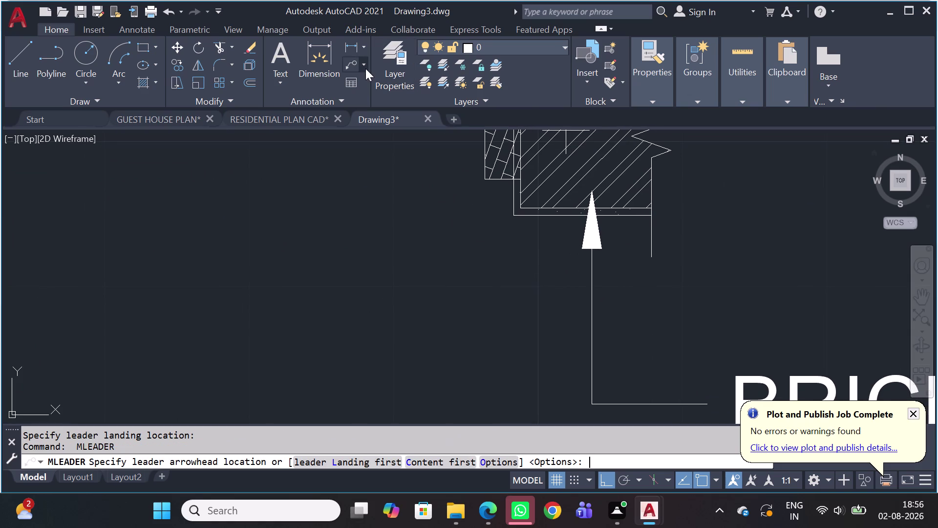
scroll(up, 3)
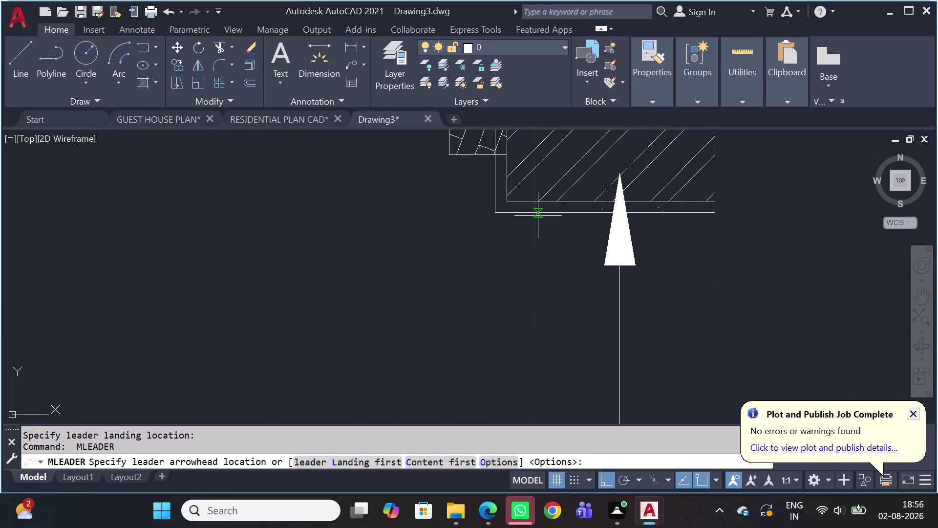
click(542, 212)
scroll(down, 3)
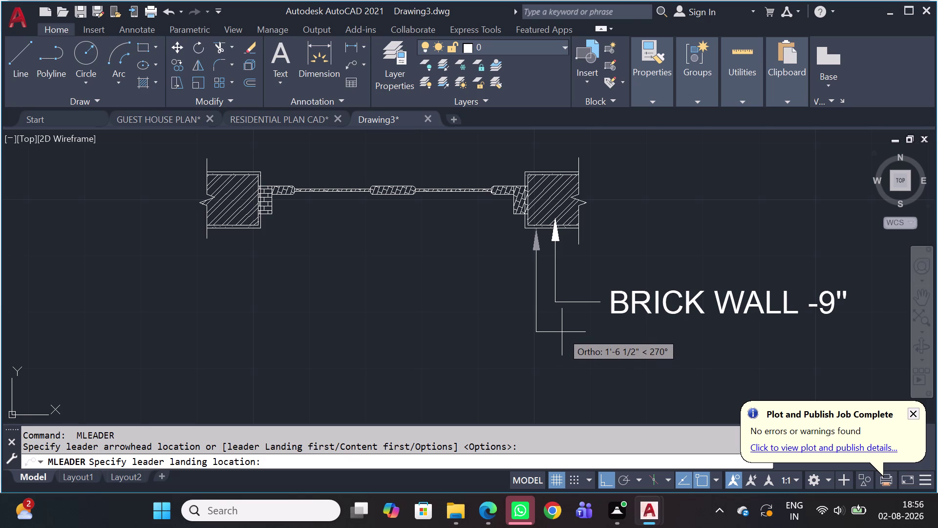
click(562, 331)
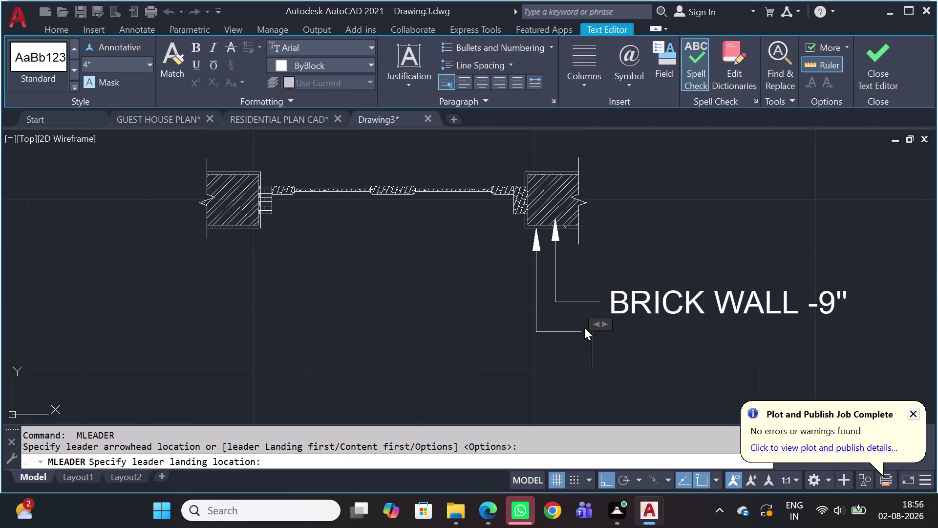
Type the label CEMENT PLASTER -1/2 for the second leader.
text(CEMWN)
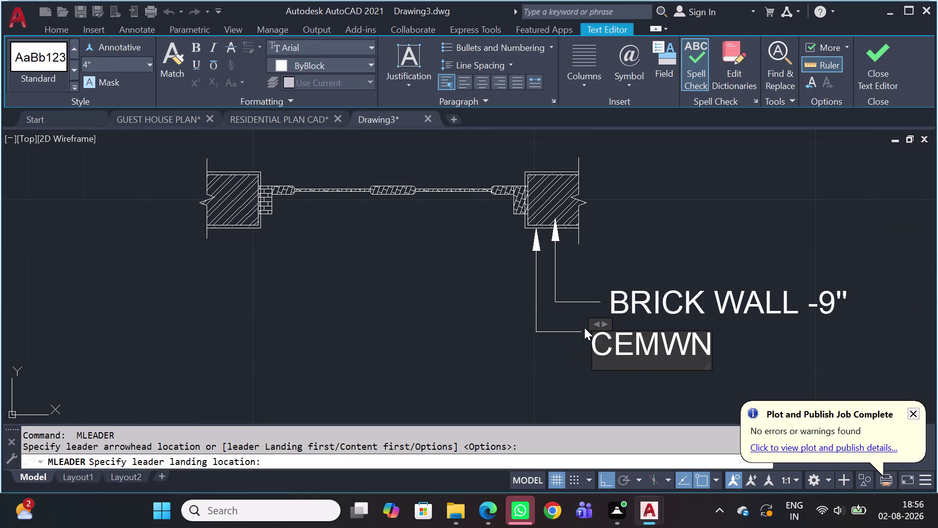
key(BackSpace)
key(BackSpace)
text(EN)
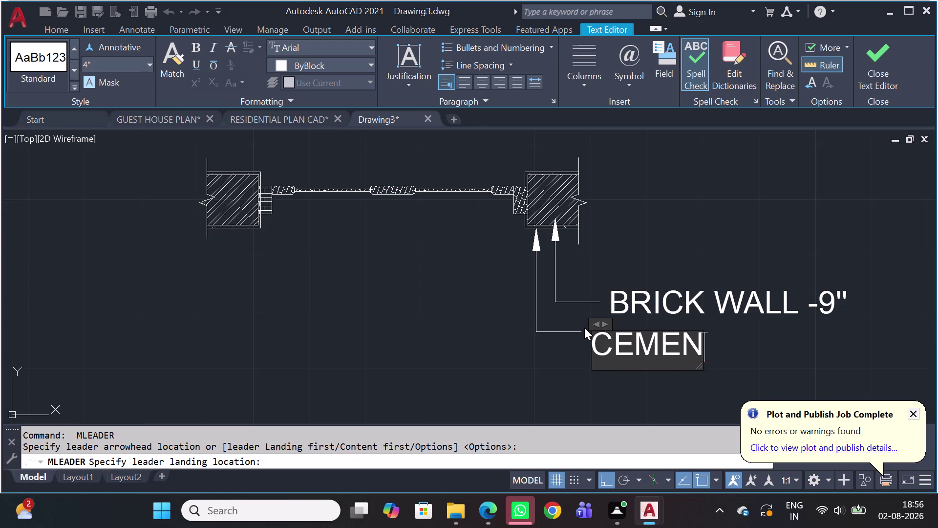
text(T PLAS)
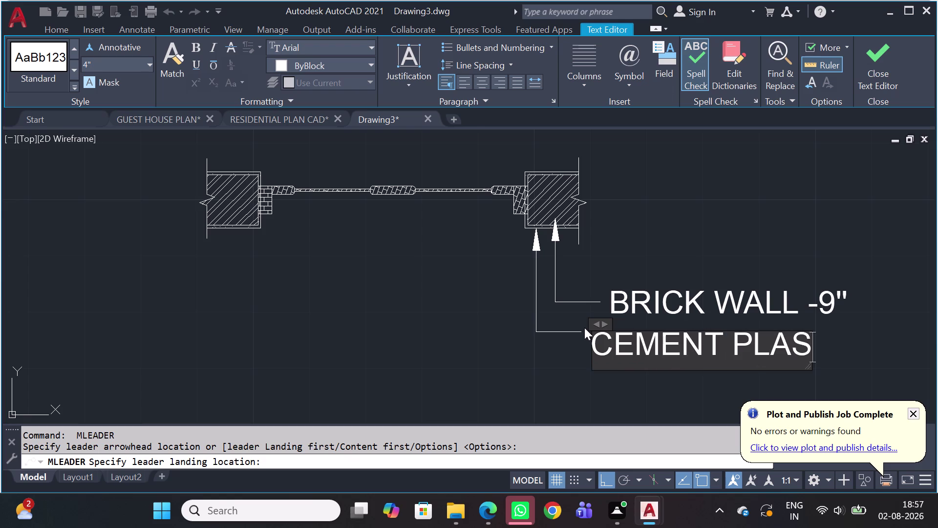
text(TER)
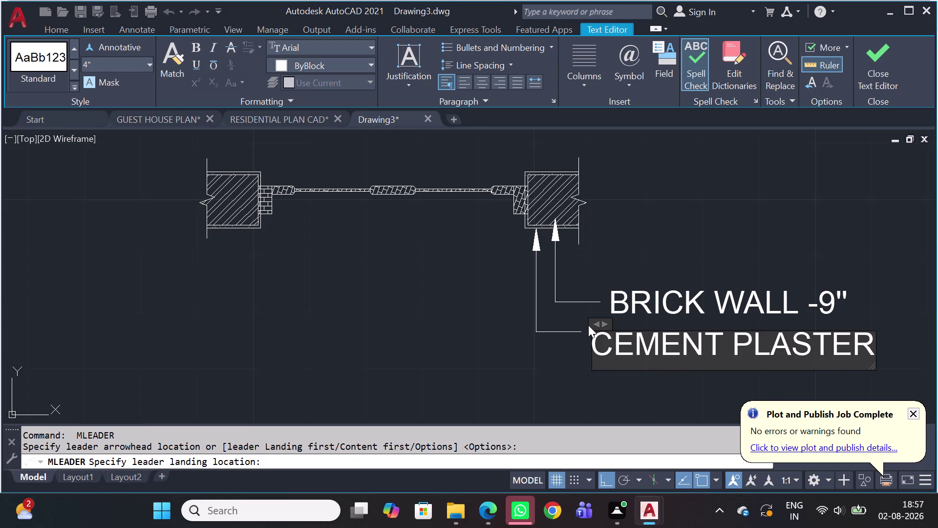
key(space)
key(minus)
key(1)
text(/)
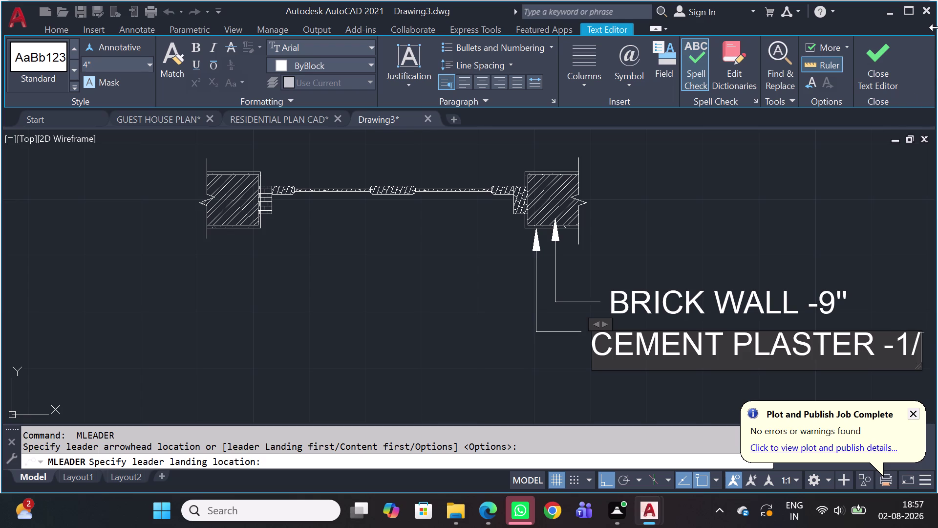
text(2)
key(Return)
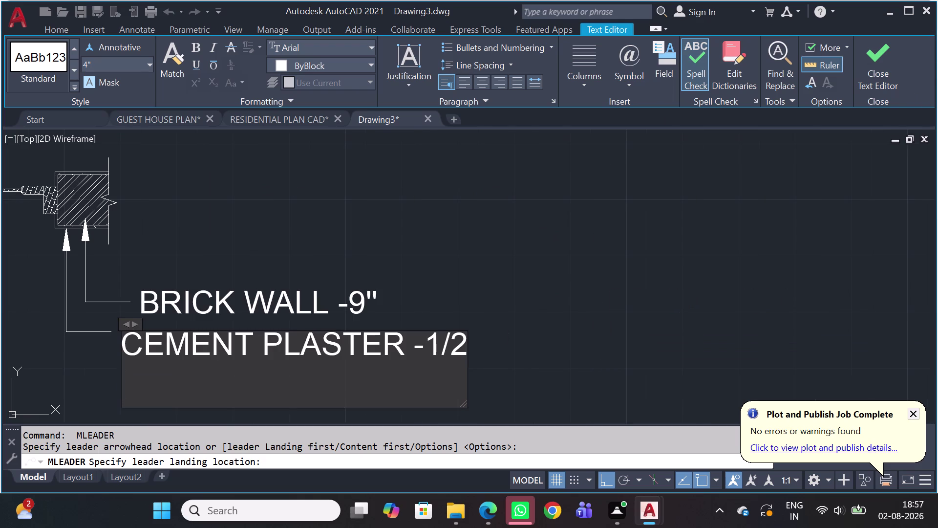
Widen the label text box and re-enter the 1/2 fraction on one line.
drag(135, 326, 435, 344)
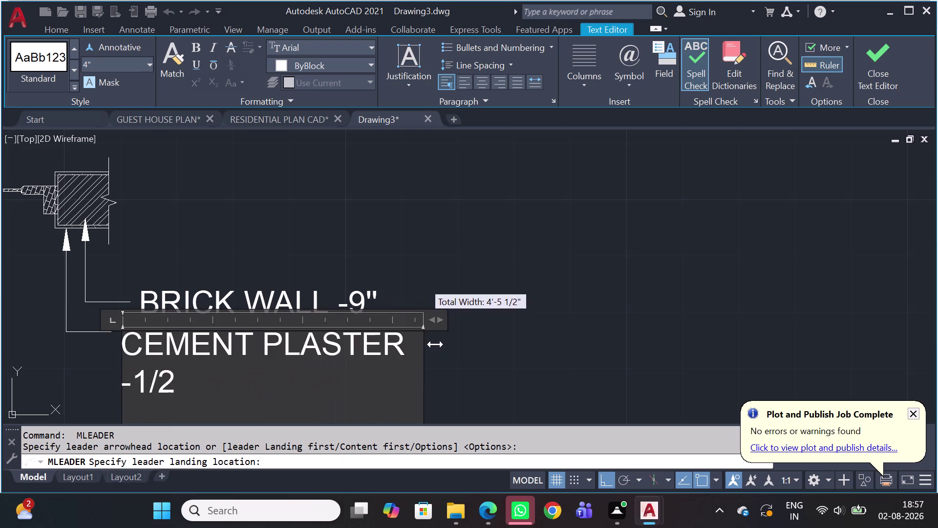
drag(435, 344, 715, 332)
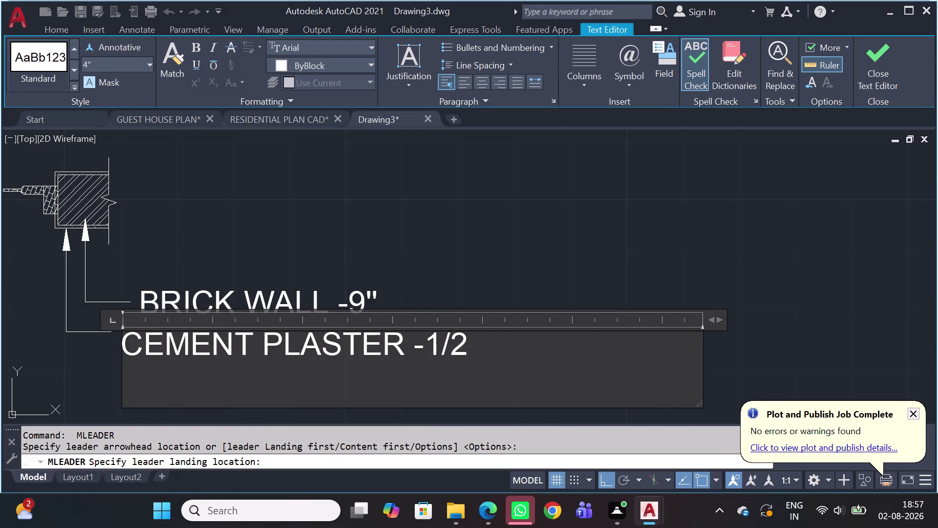
click(463, 344)
key(Return)
key(BackSpace)
key(BackSpace)
key(BackSpace)
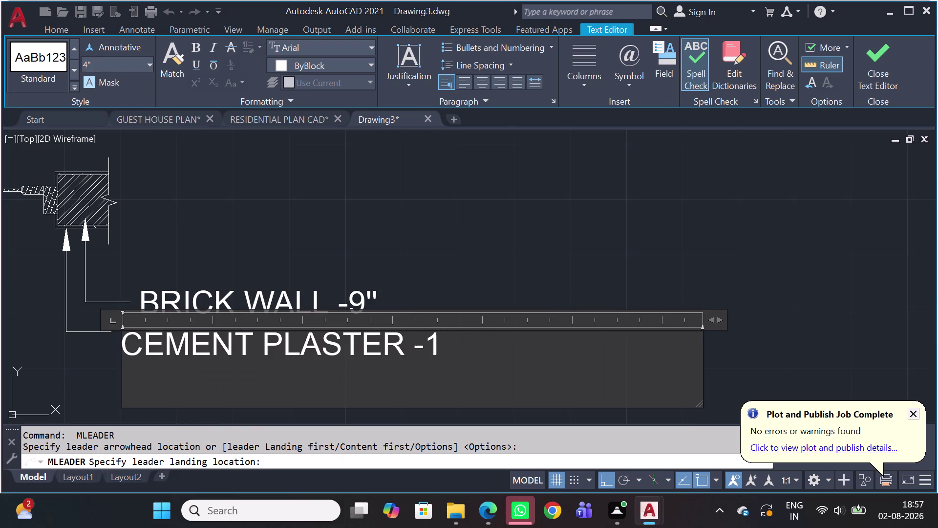
key(slash)
key(2)
key(Return)
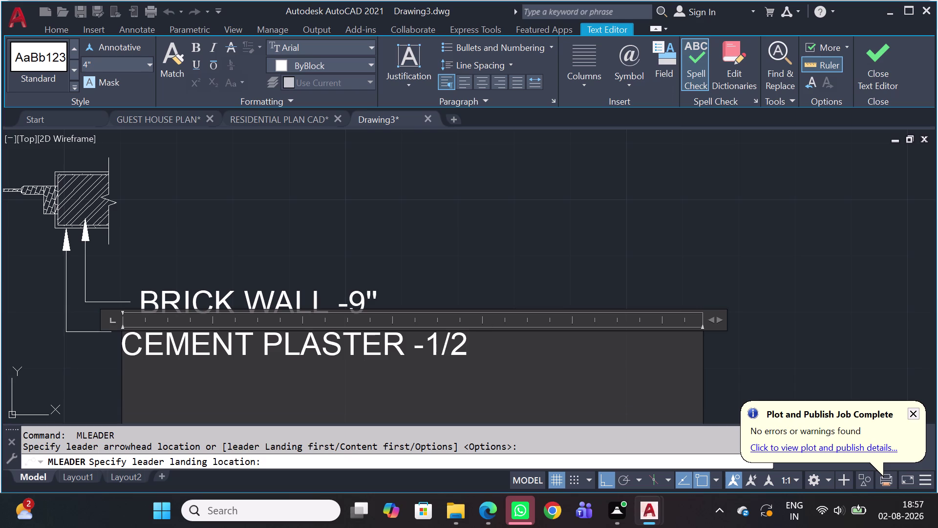
Resize the text box width to fit the CEMENT PLASTER -1/2 label.
double_click(475, 338)
click(474, 339)
key(Return)
click(715, 318)
drag(711, 317, 514, 292)
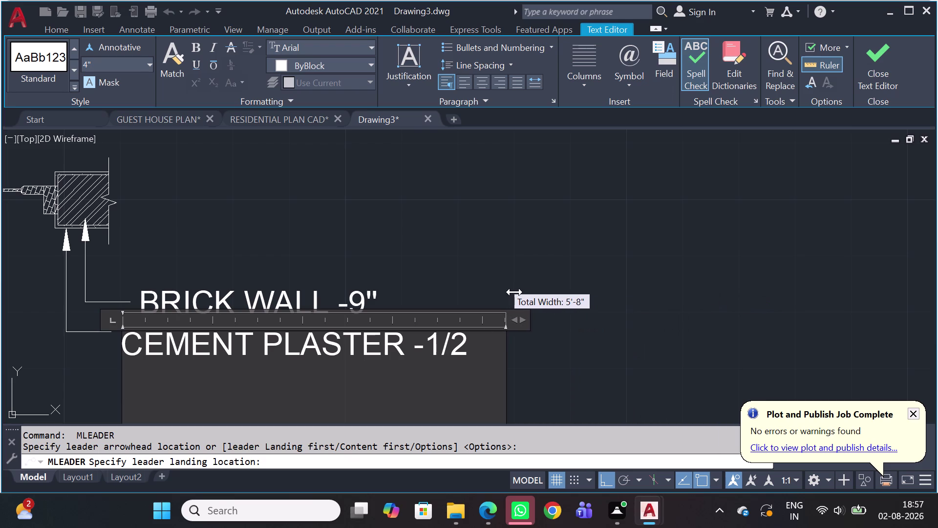
Resize the cement plaster note's text box and remove the blank lines under it.
drag(515, 292, 494, 291)
scroll(down, 3)
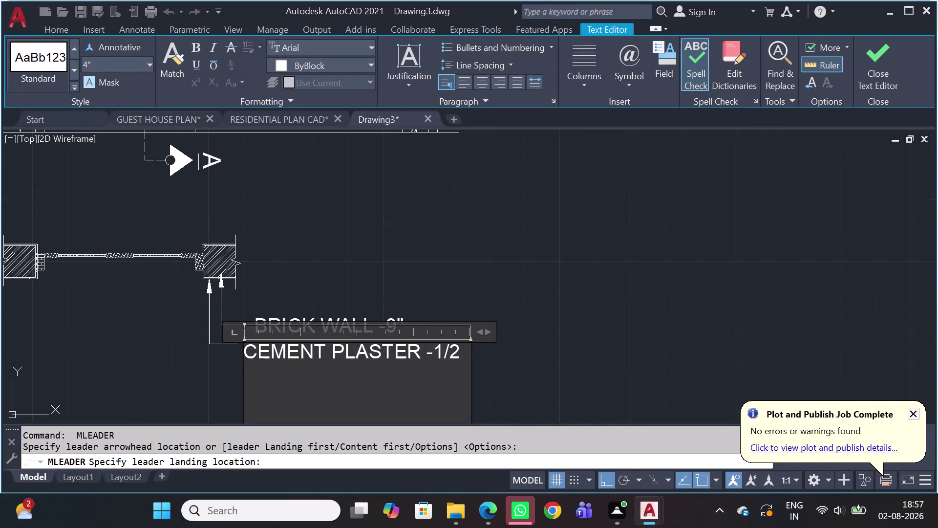
middle_drag(444, 374, 512, 291)
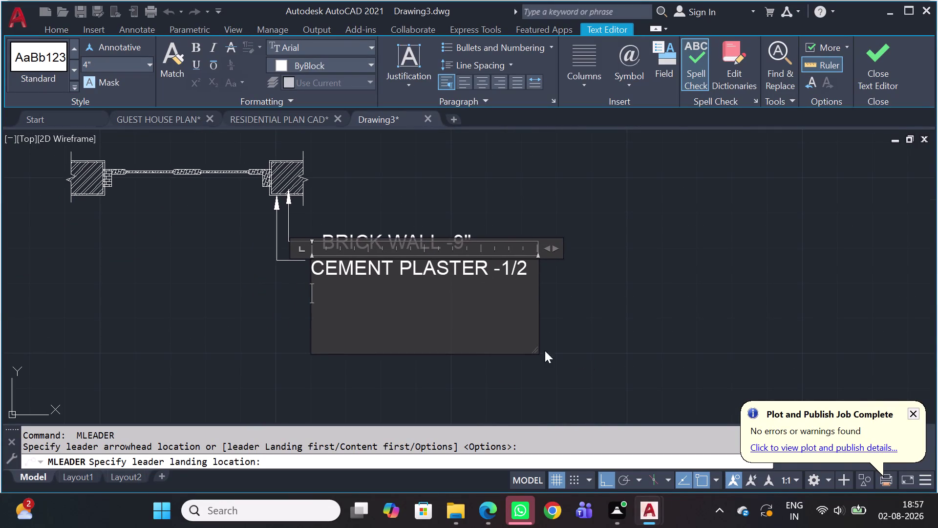
click(529, 342)
key(BackSpace)
key(BackSpace)
key(BackSpace)
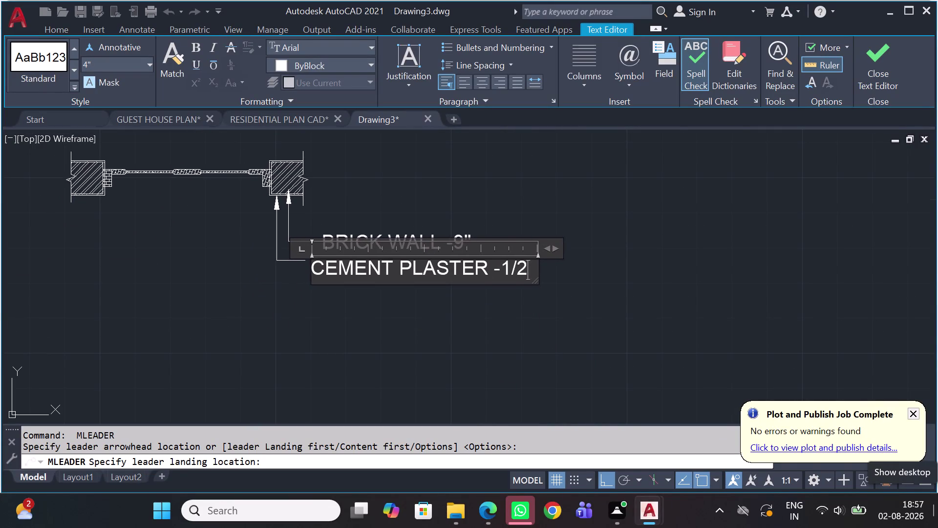
key(Return)
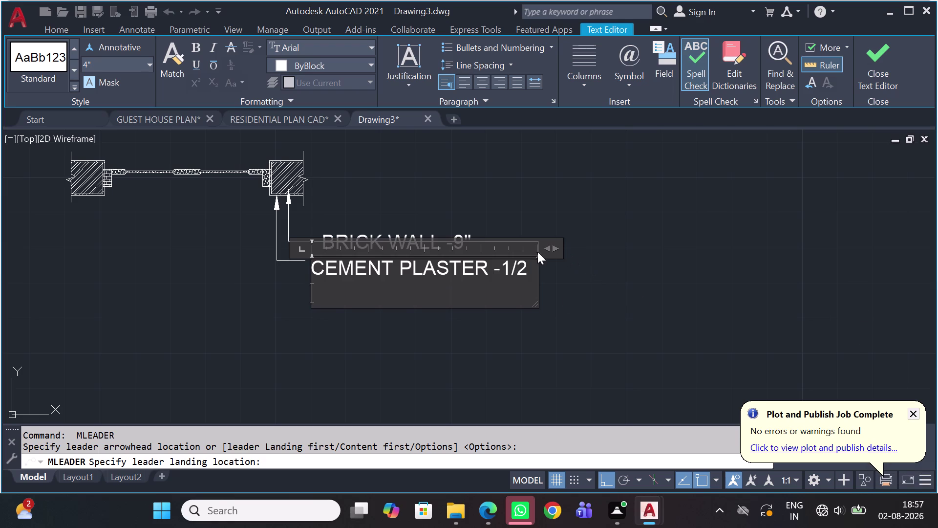
drag(551, 253, 667, 260)
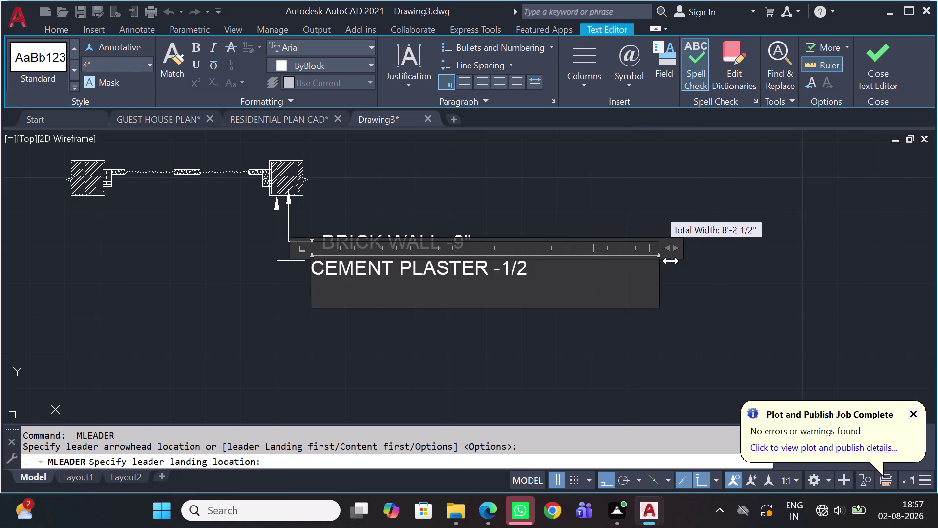
drag(667, 260, 692, 263)
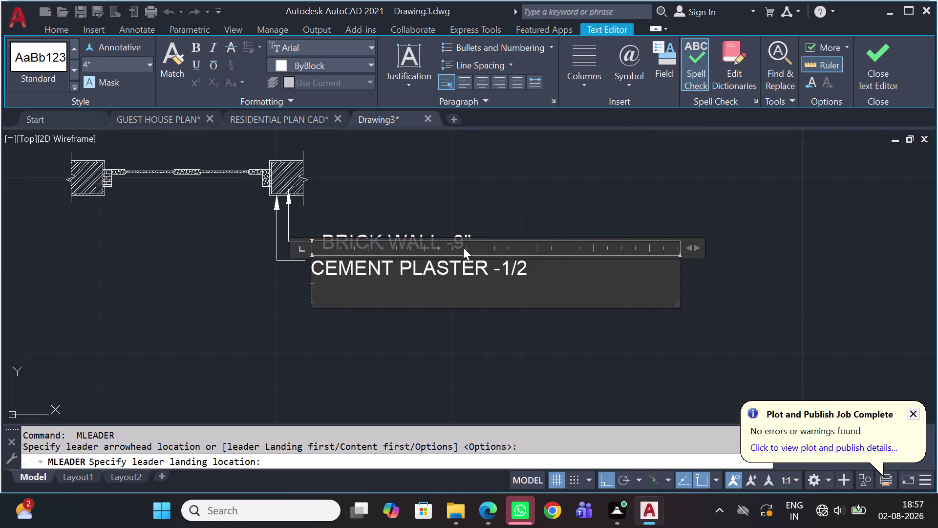
click(533, 270)
key(Return)
key(BackSpace)
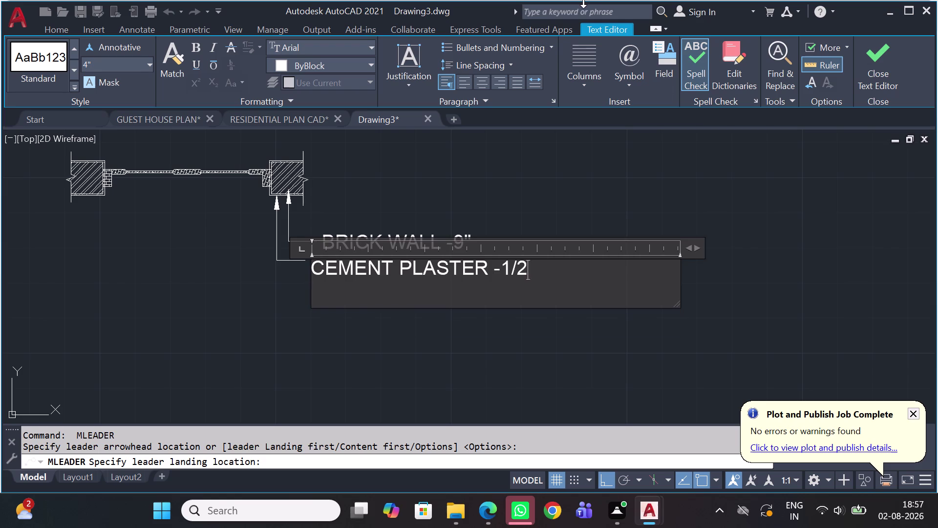
Replace the fraction after the dash with a stacked 1/2.
key(BackSpace)
key(BackSpace)
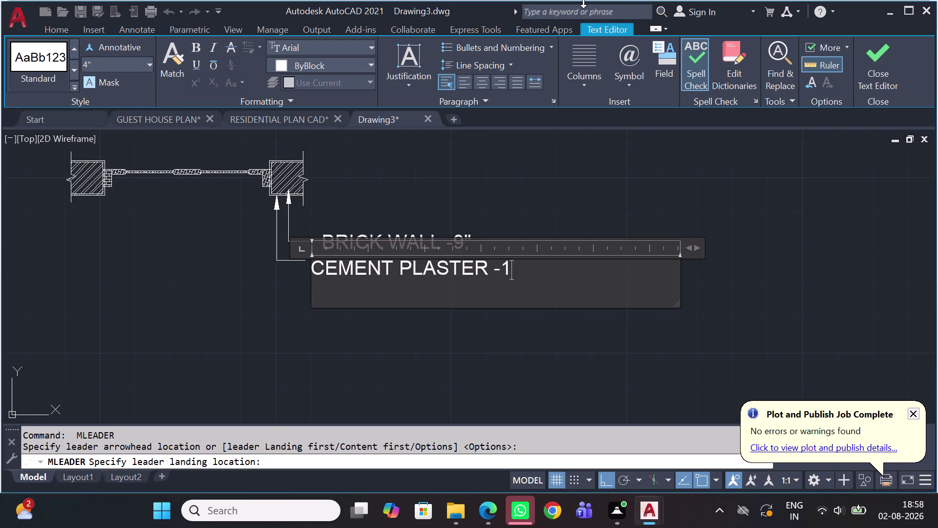
text(/2)
key(Return)
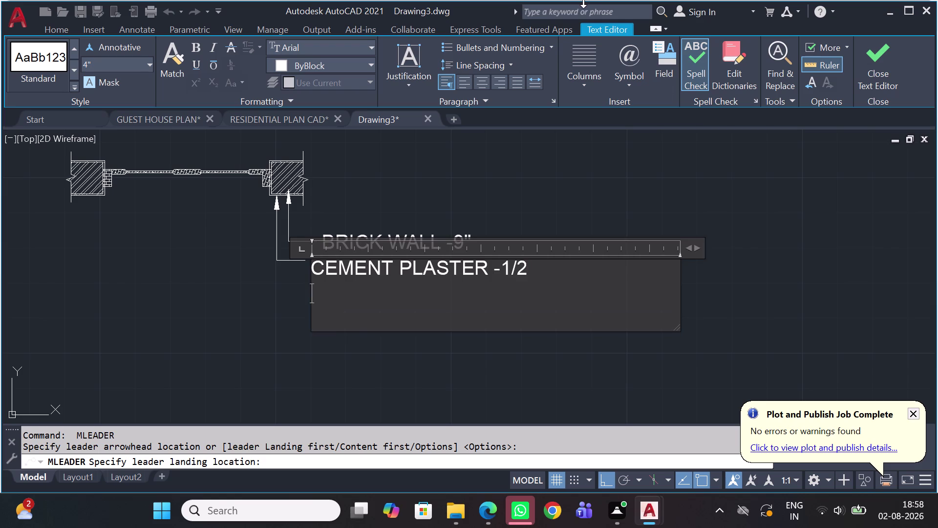
key(BackSpace)
key(BackSpace)
key(BackSpace)
key(BackSpace)
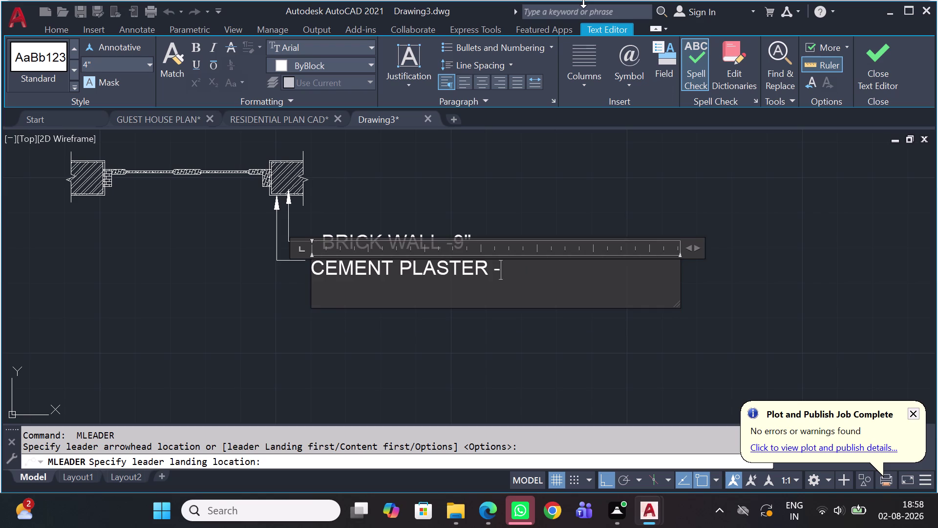
key(space)
text(1/2)
key(Return)
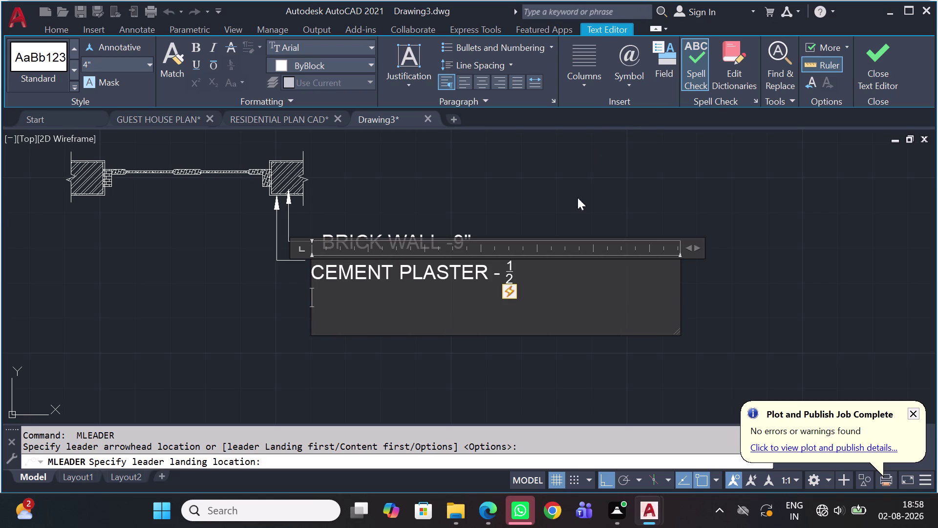
click(529, 276)
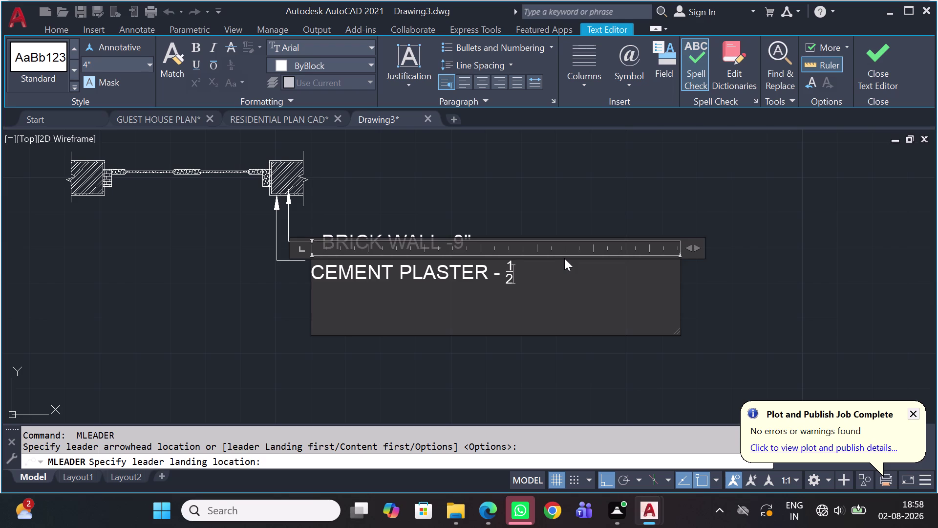
Add the word THICK, narrow the text box to fit, and commit the note.
text('')
key(space)
text(T)
text(HI)
text(C)
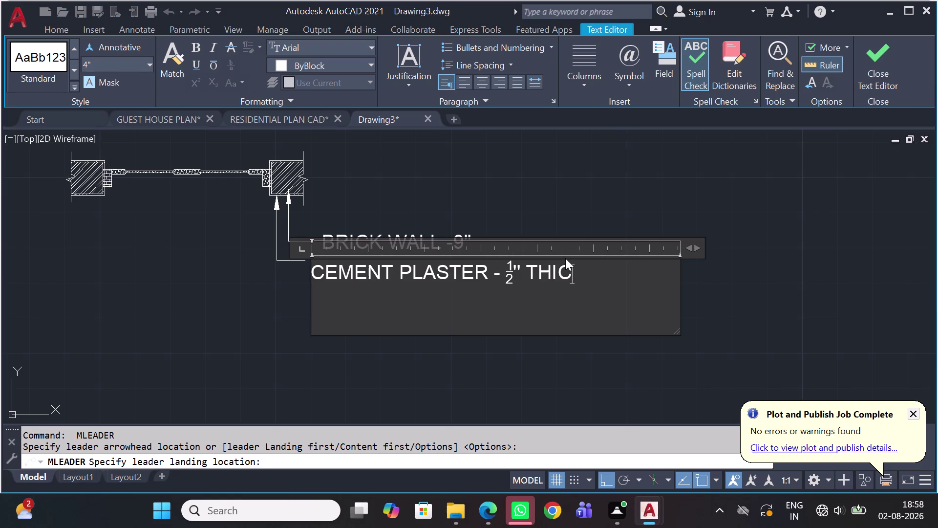
text(K)
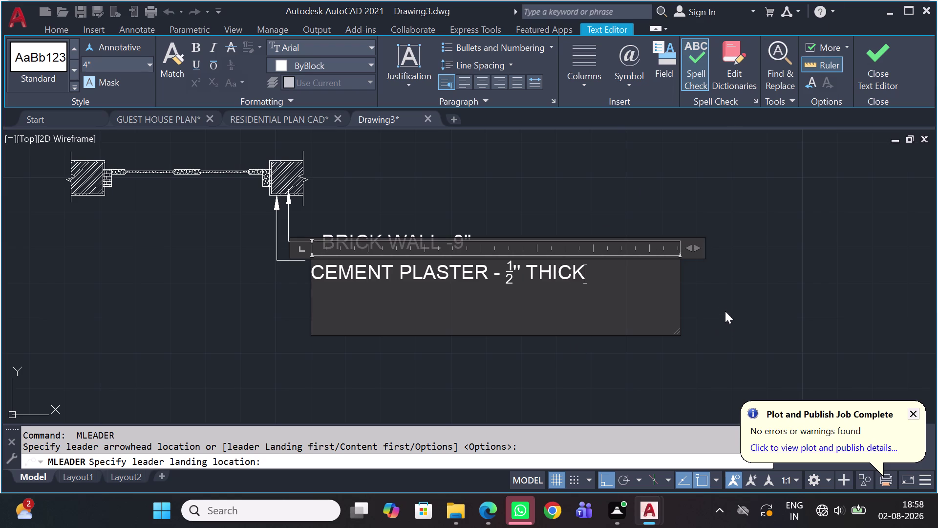
drag(697, 245, 680, 244)
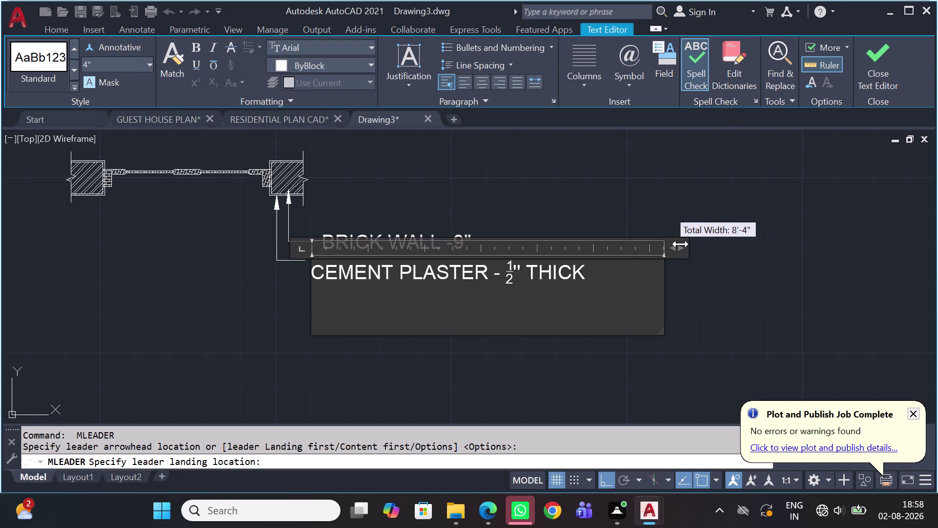
drag(681, 243, 608, 239)
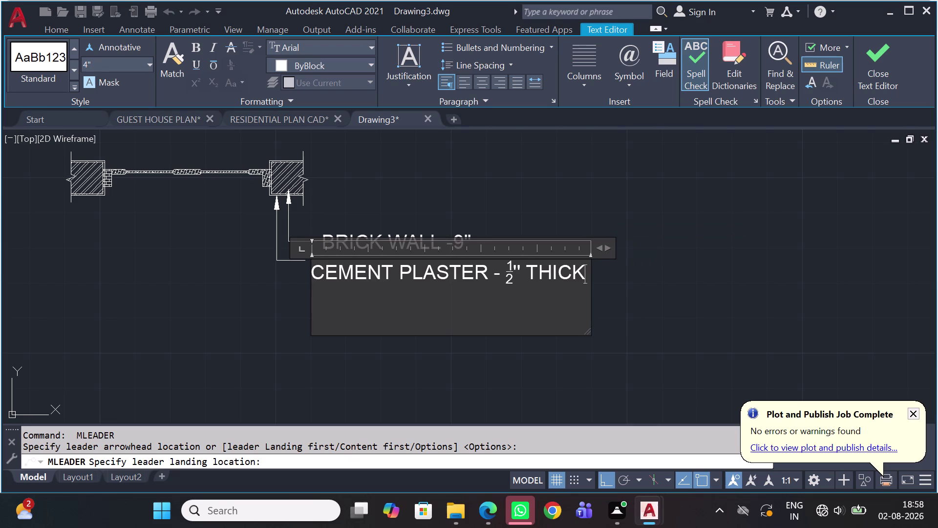
click(530, 321)
key(BackSpace)
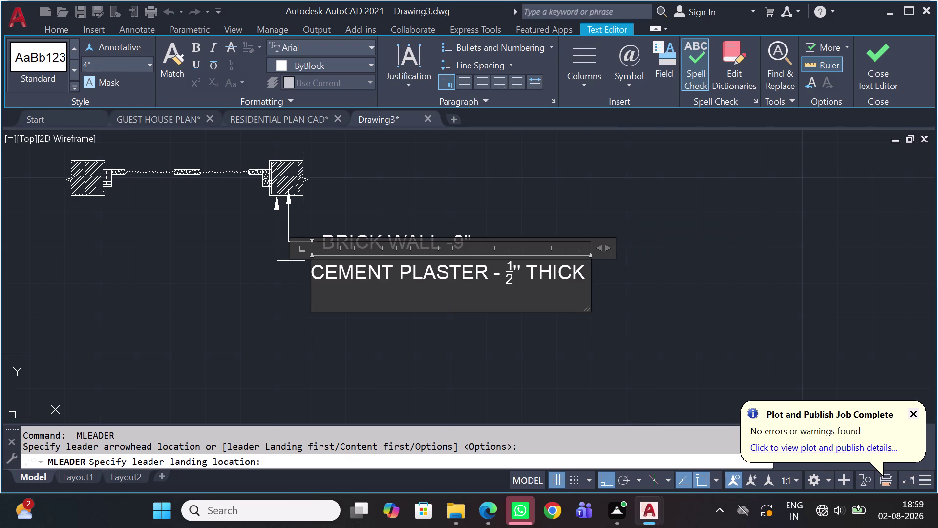
key(BackSpace)
click(620, 329)
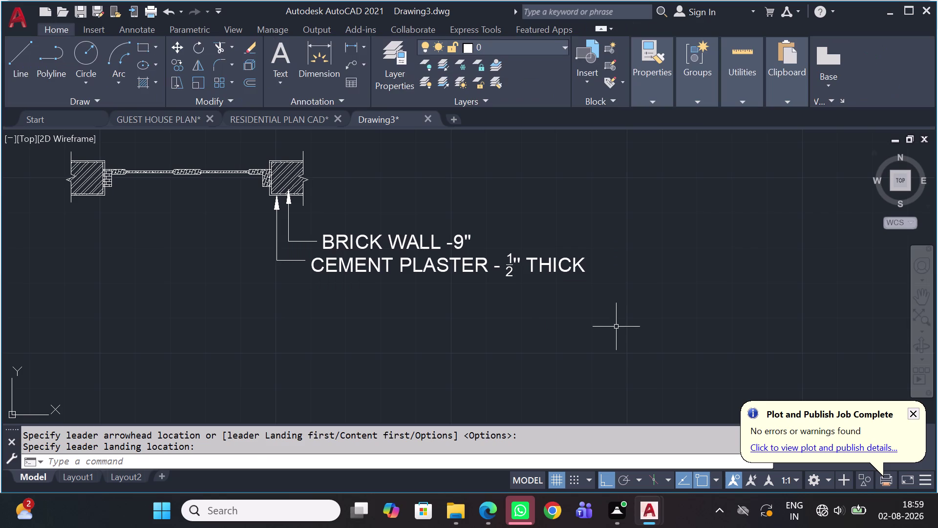
Zoom and pan the view along the right wall jamb.
scroll(down, 3)
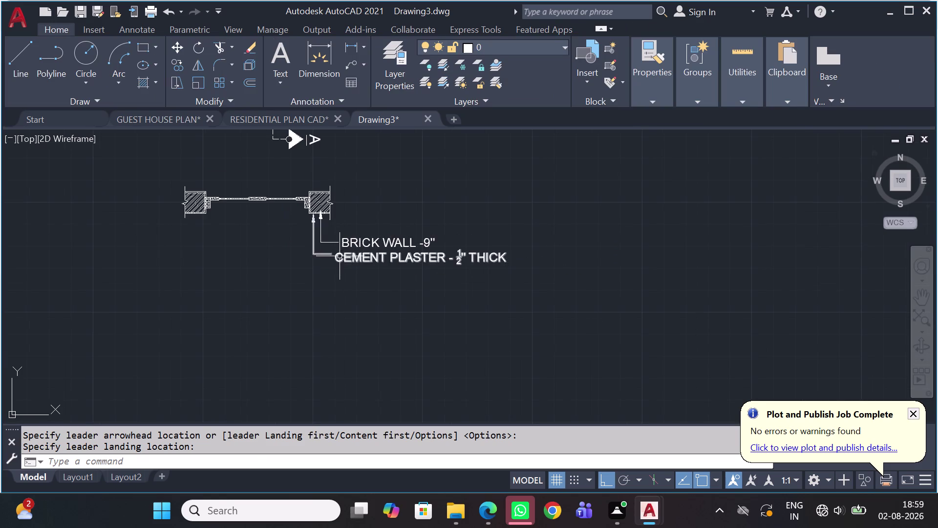
middle_drag(340, 256, 399, 213)
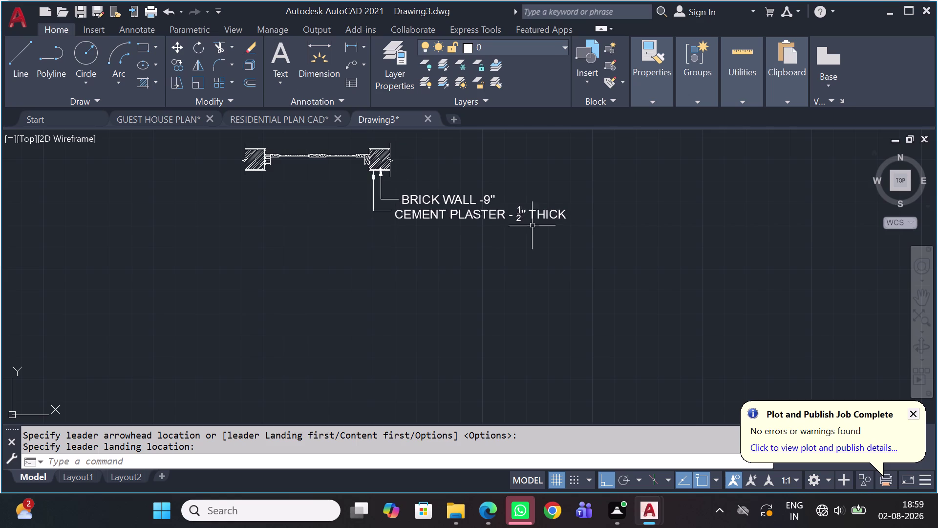
scroll(down, 3)
scroll(down, 3)
scroll(up, 3)
scroll(up, 3)
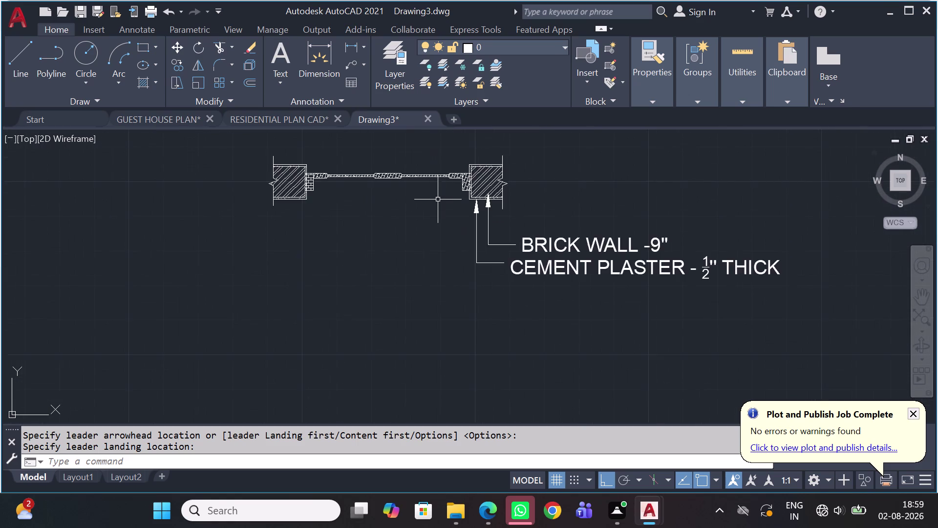
scroll(up, 3)
scroll(down, 3)
scroll(up, 3)
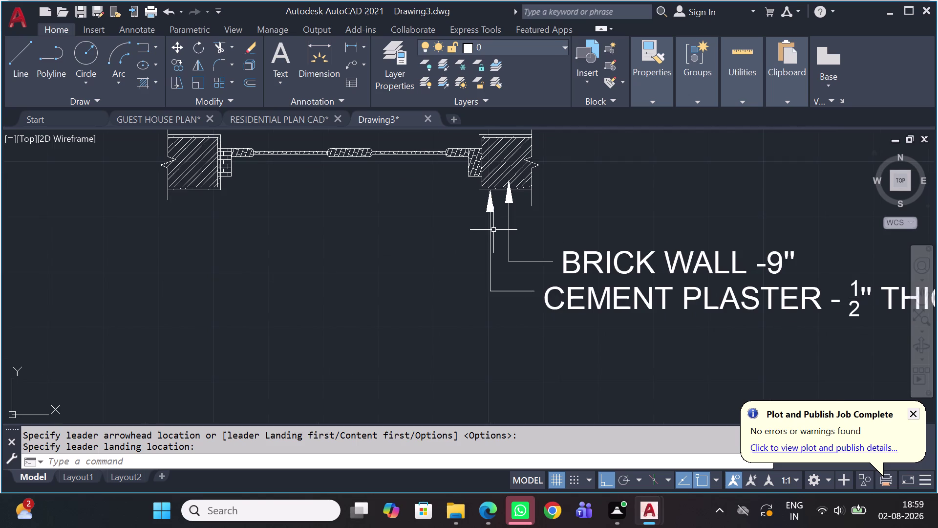
scroll(up, 3)
middle_drag(475, 207, 645, 267)
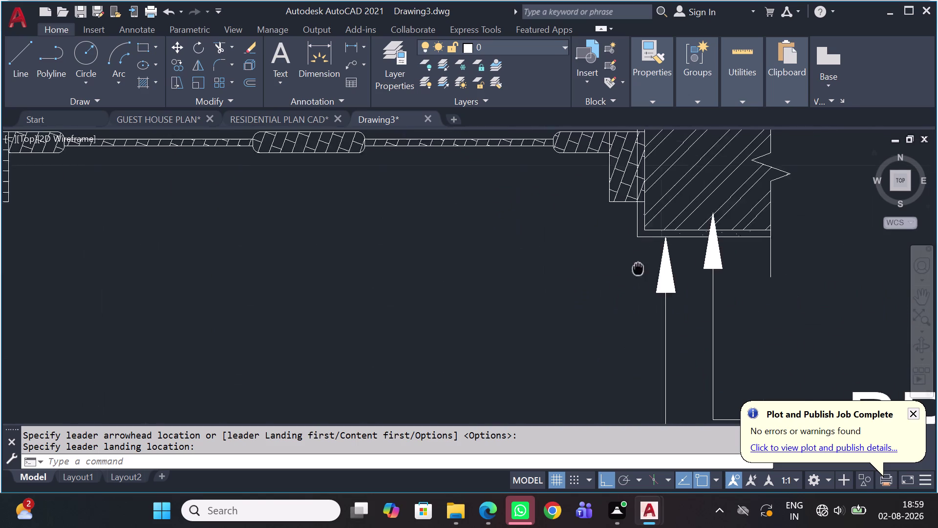
middle_drag(644, 268, 719, 220)
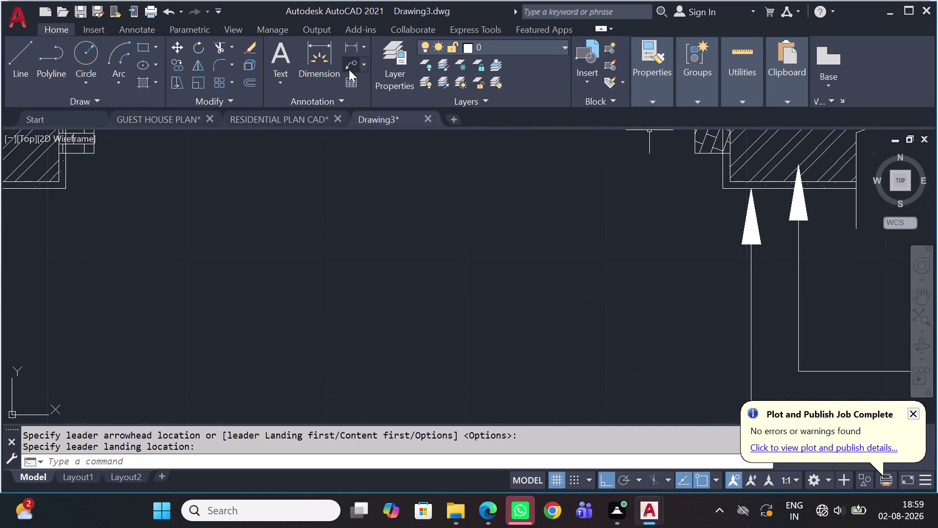
click(349, 65)
scroll(down, 3)
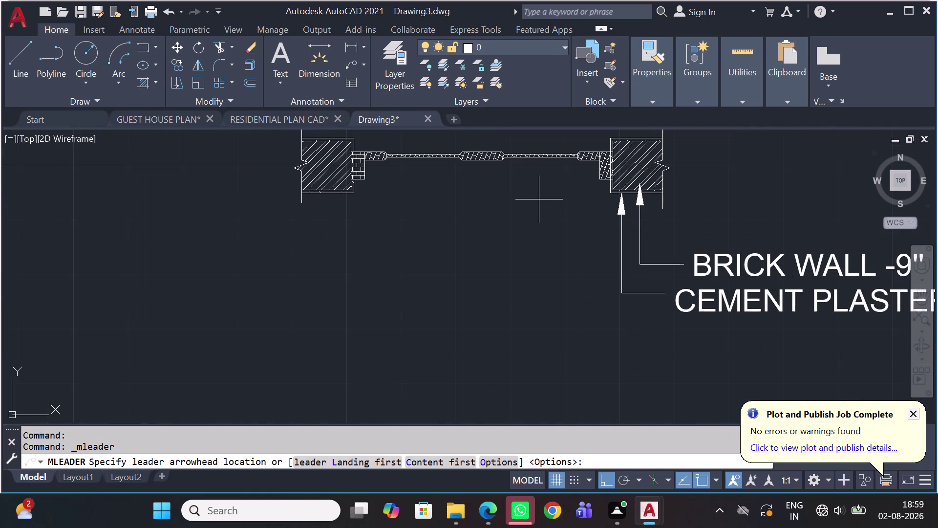
scroll(up, 3)
scroll(up, 3)
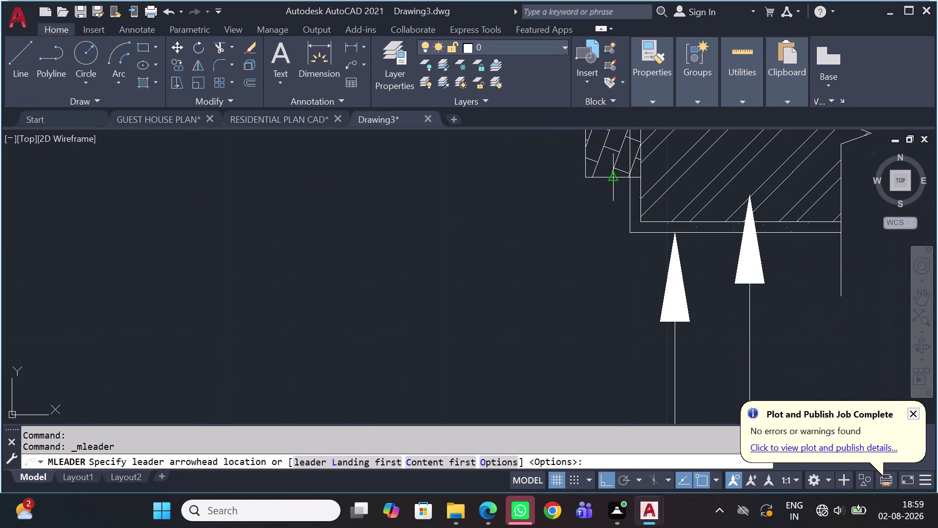
click(611, 180)
scroll(down, 3)
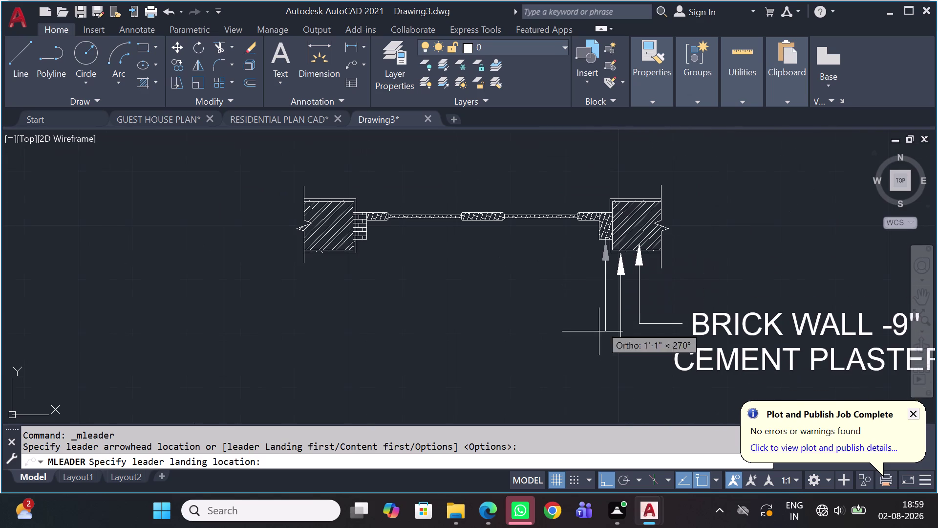
middle_drag(597, 388, 610, 296)
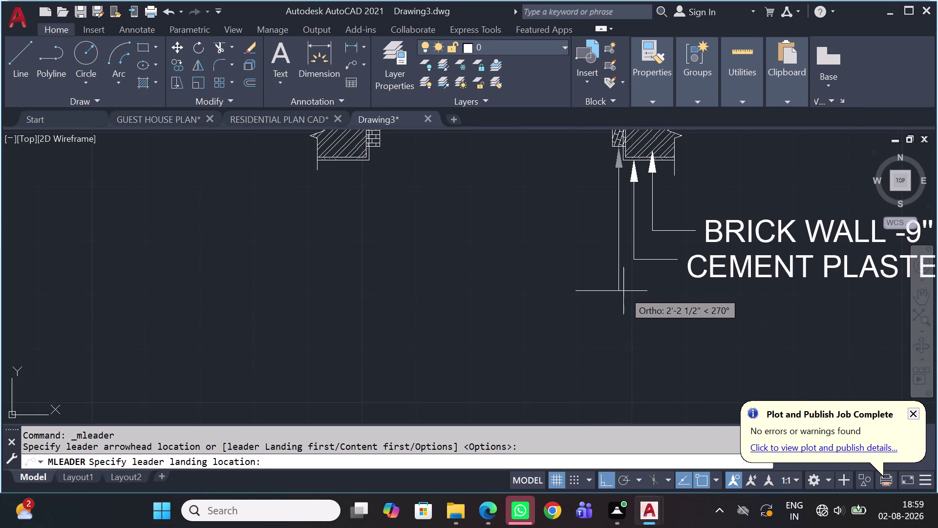
click(622, 297)
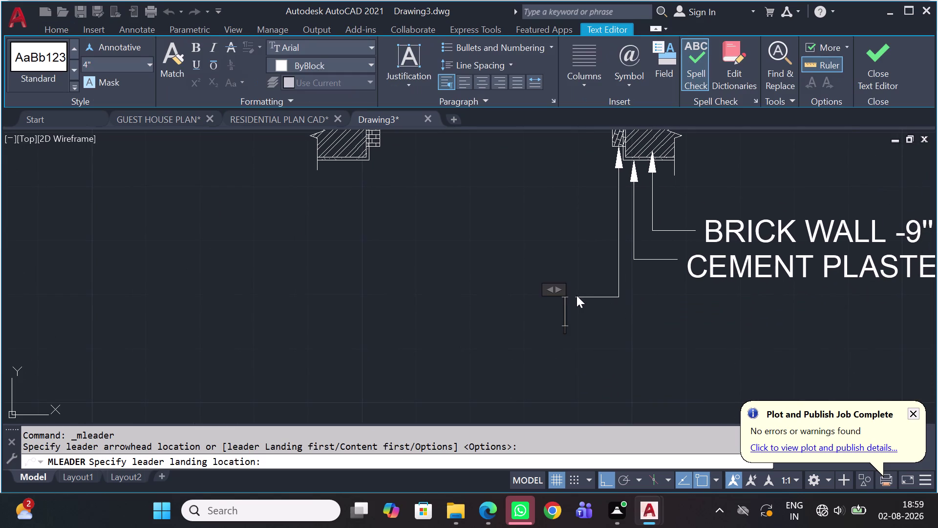
click(579, 297)
drag(596, 297, 587, 299)
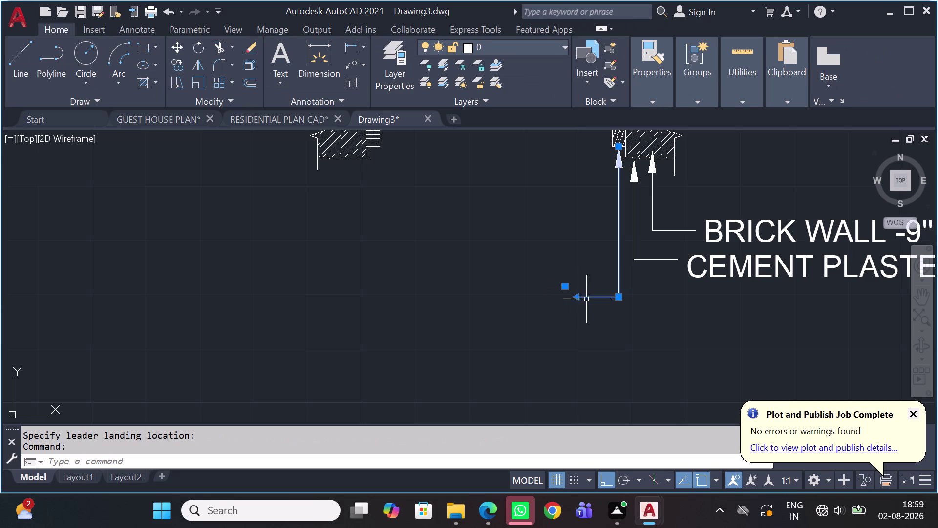
click(565, 289)
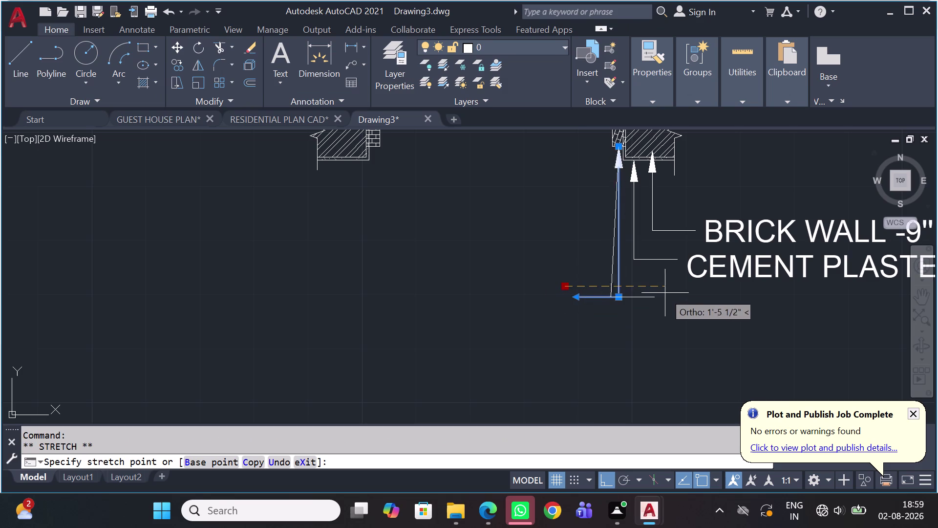
click(674, 305)
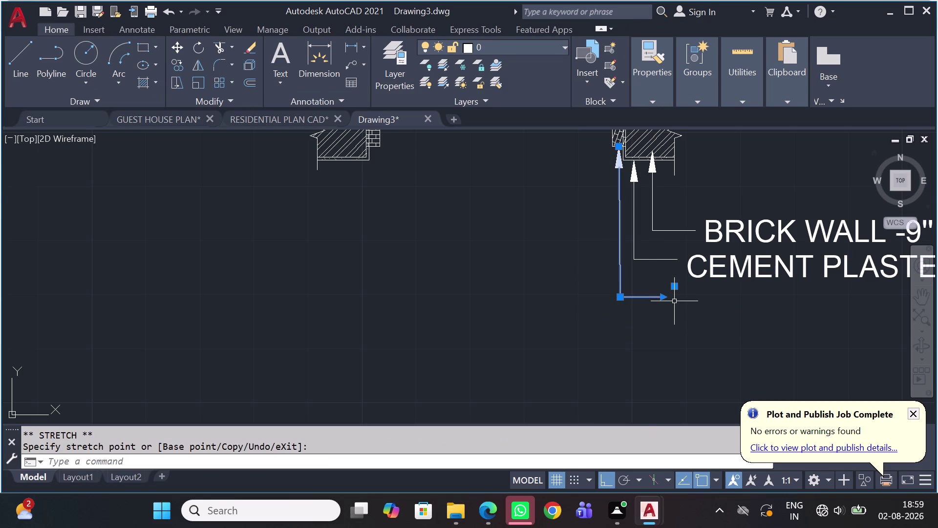
scroll(down, 3)
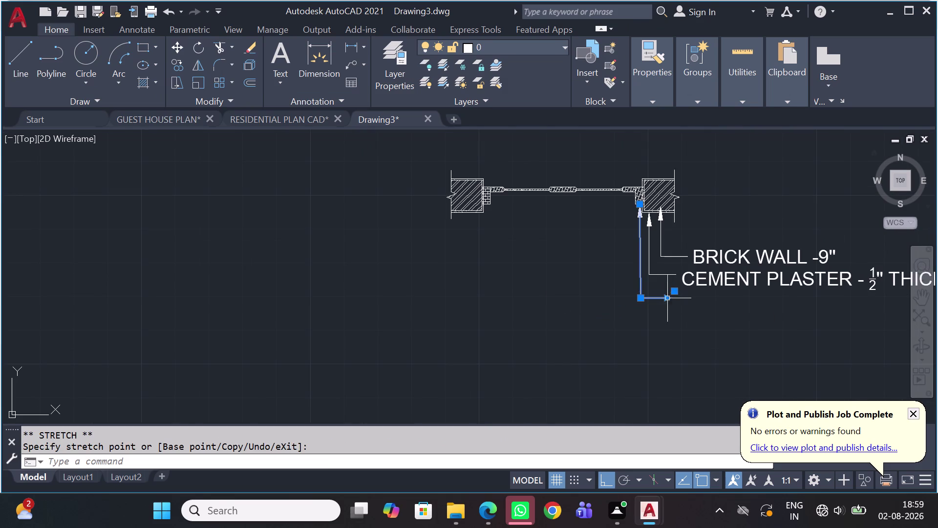
scroll(up, 3)
double_click(677, 291)
click(663, 301)
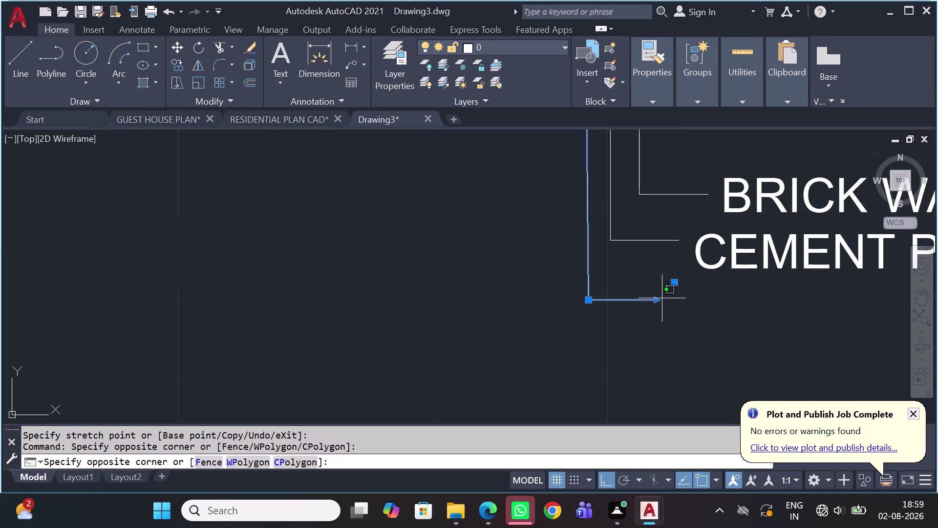
text(VBV)
key(BackSpace)
key(BackSpace)
key(BackSpace)
key(BackSpace)
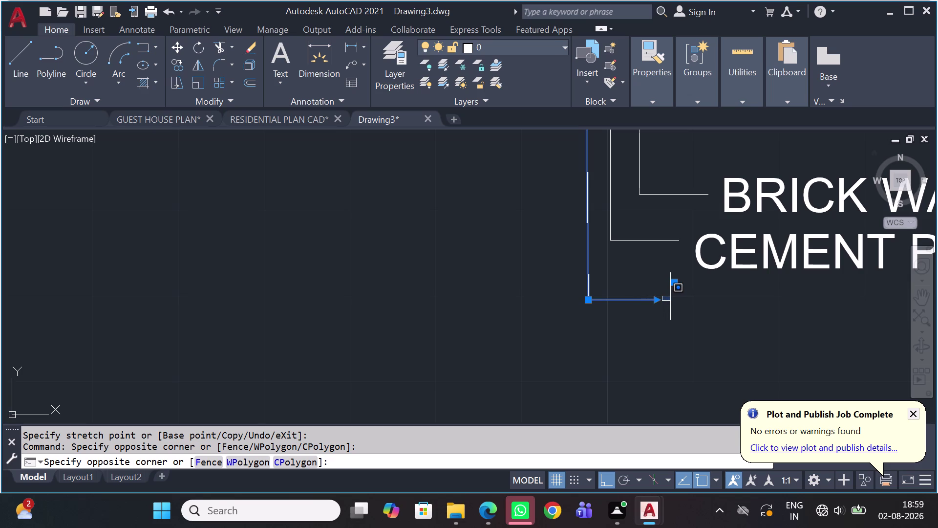
click(678, 308)
key(Escape)
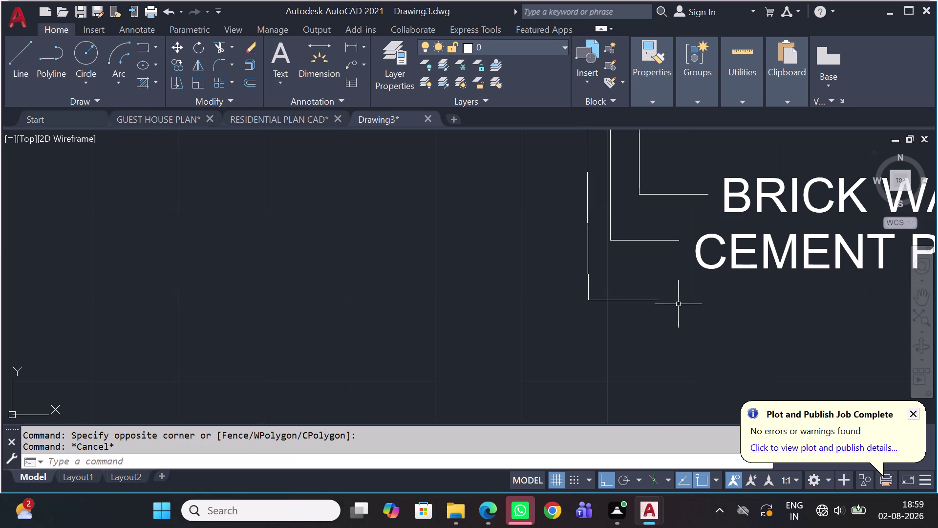
click(672, 296)
click(656, 300)
double_click(654, 302)
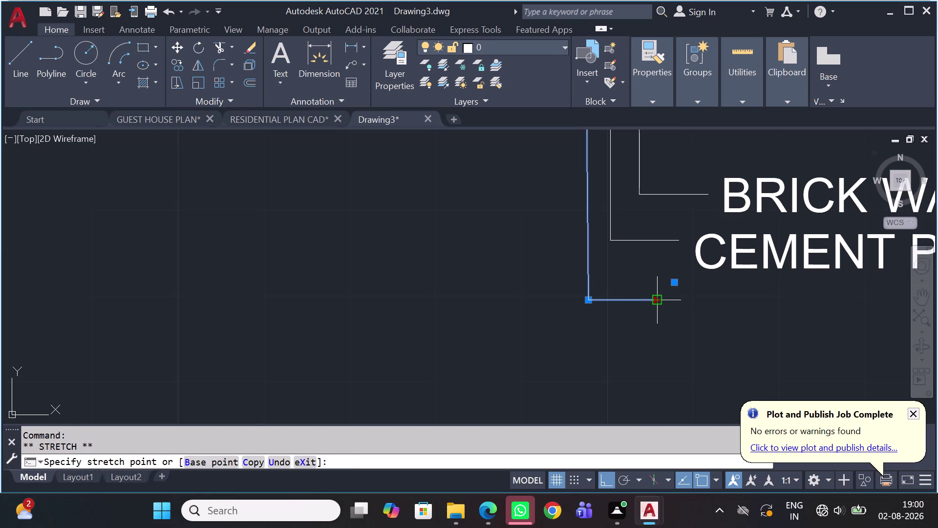
key(Escape)
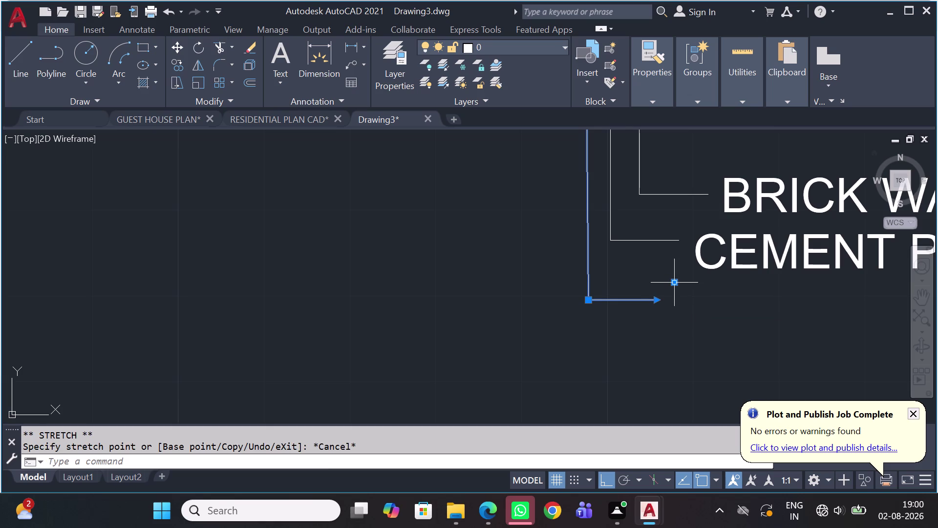
key(Delete)
scroll(down, 3)
scroll(up, 3)
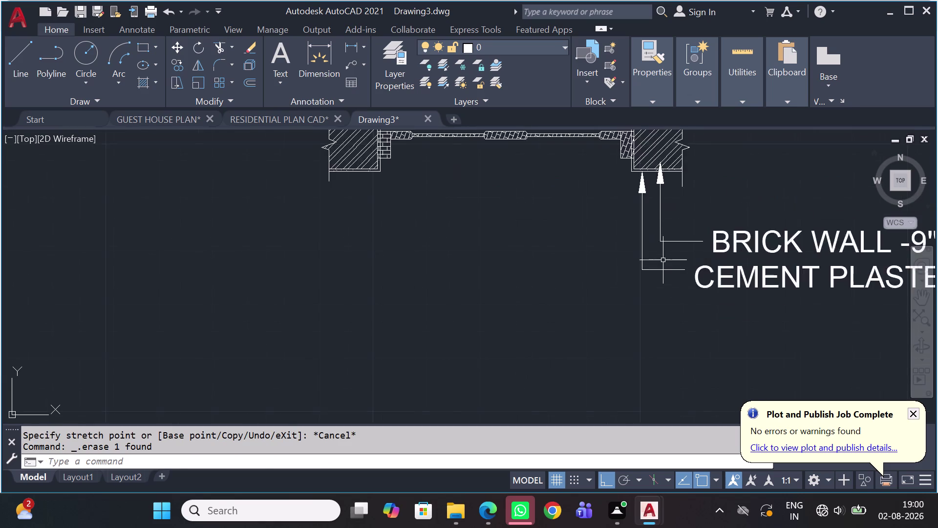
scroll(up, 3)
click(663, 262)
click(617, 283)
key(c)
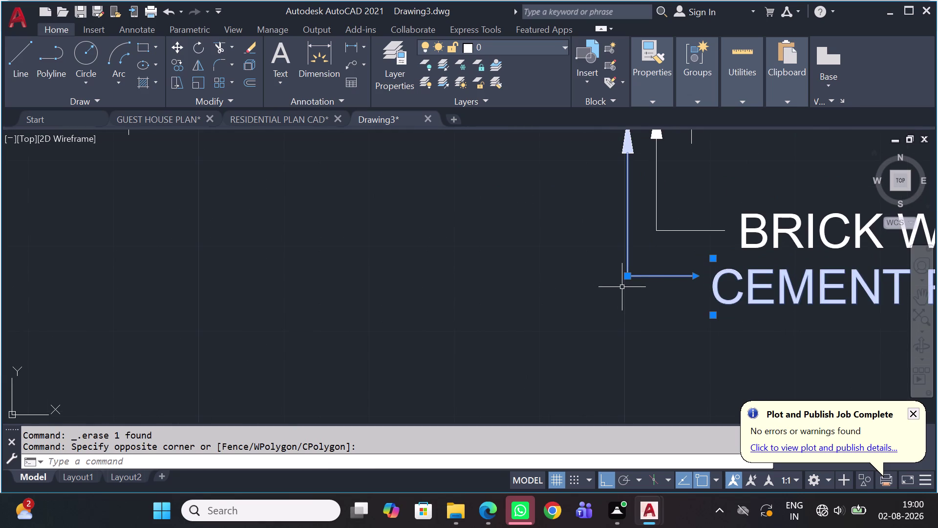
key(o)
key(space)
Copy the cement plaster leader note from its arrow tip slightly to the left.
scroll(down, 3)
scroll(up, 3)
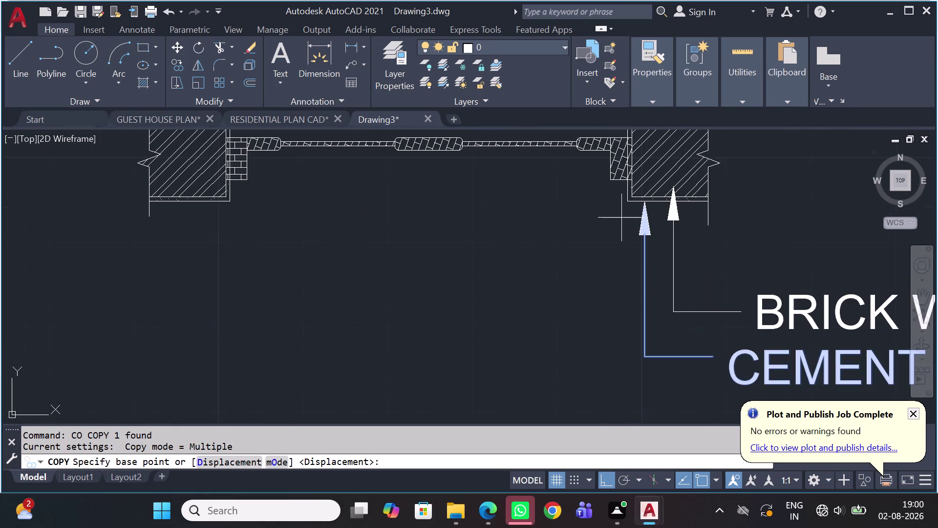
scroll(up, 3)
click(647, 206)
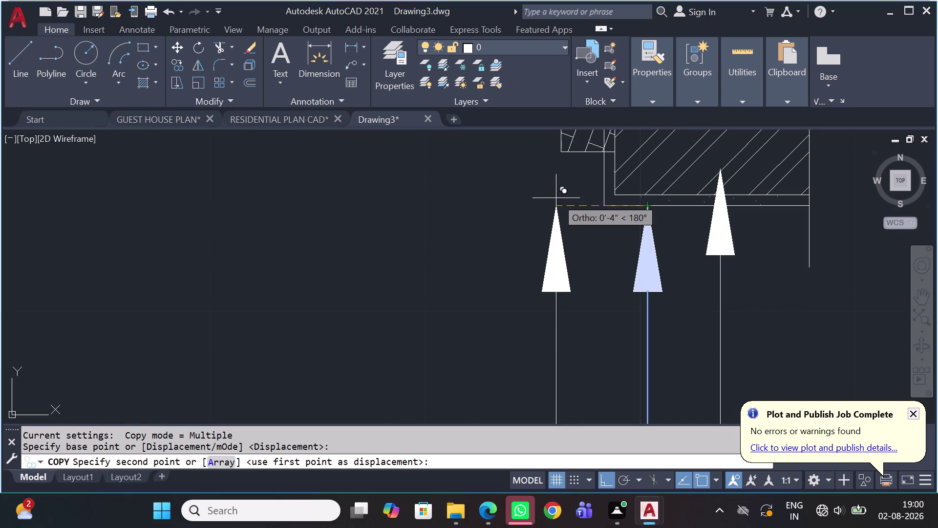
click(584, 154)
scroll(down, 3)
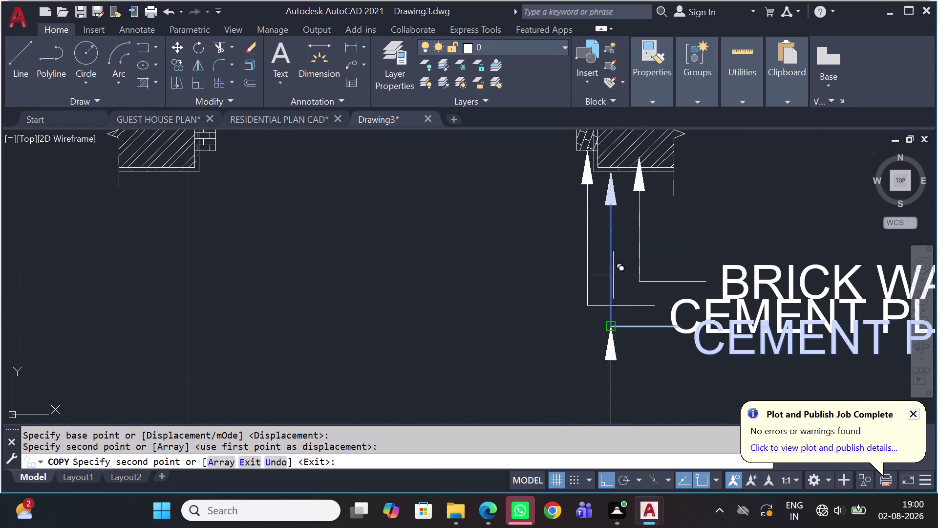
key(Escape)
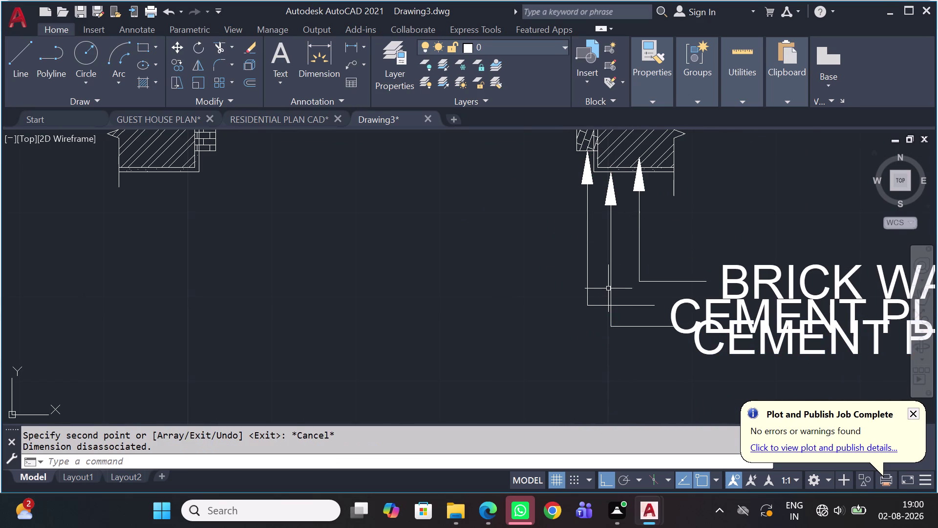
Select the copied note and stretch its landing point lower.
click(603, 292)
click(578, 311)
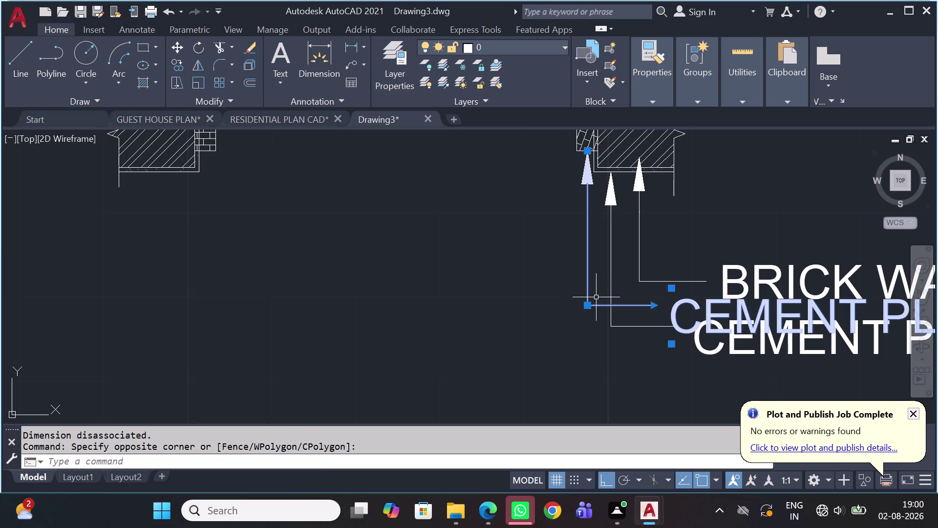
click(590, 305)
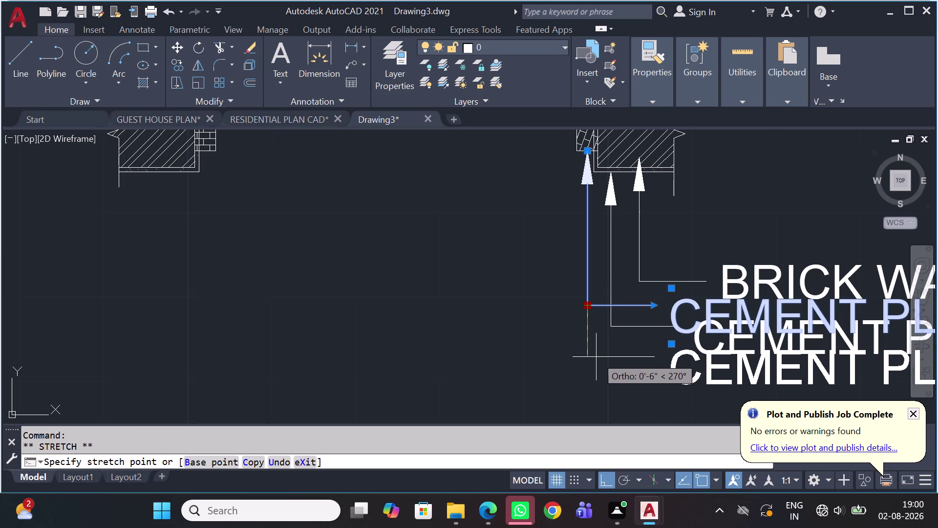
click(599, 371)
scroll(down, 3)
middle_drag(620, 332, 585, 189)
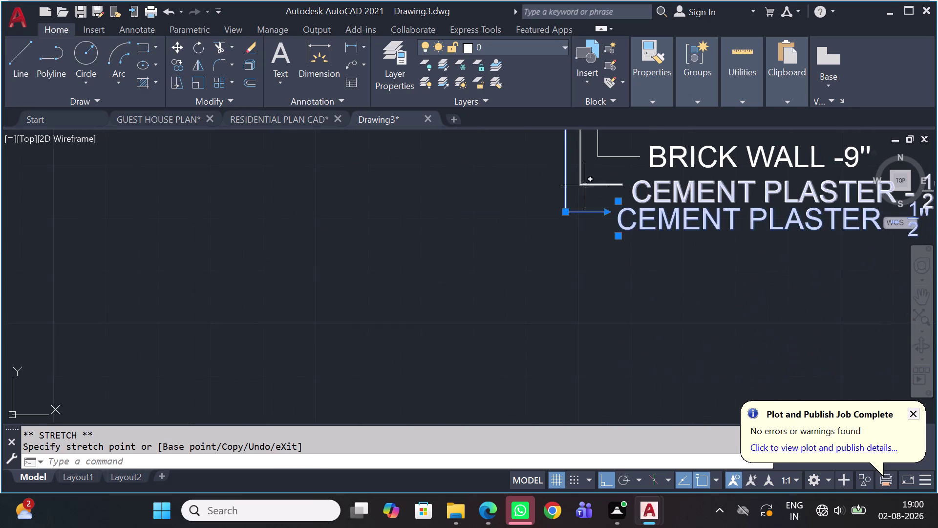
Drag the copied callout's leader corner below the other labels and open its text.
click(568, 213)
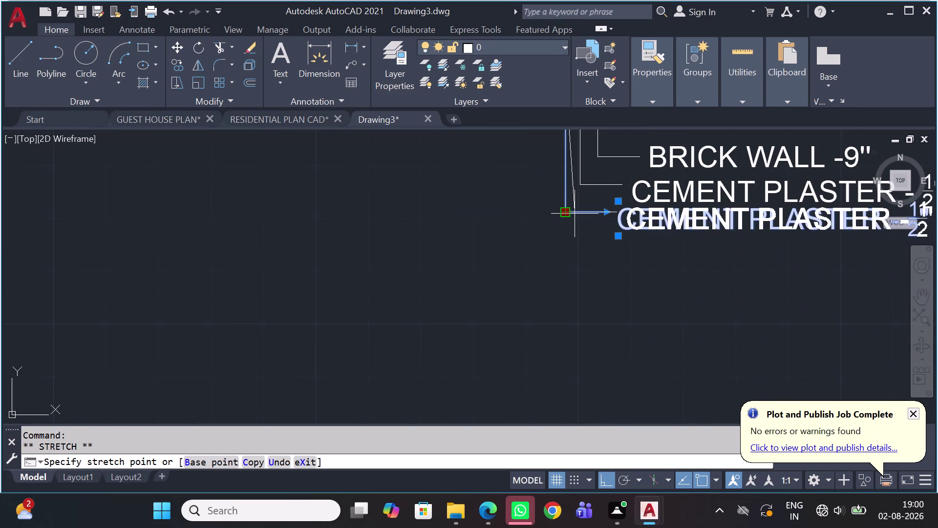
drag(567, 214, 569, 232)
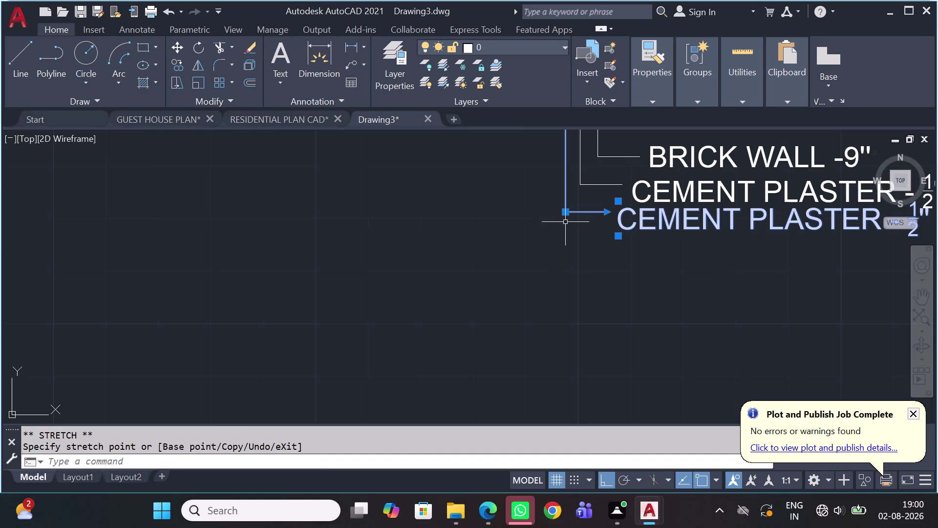
click(564, 215)
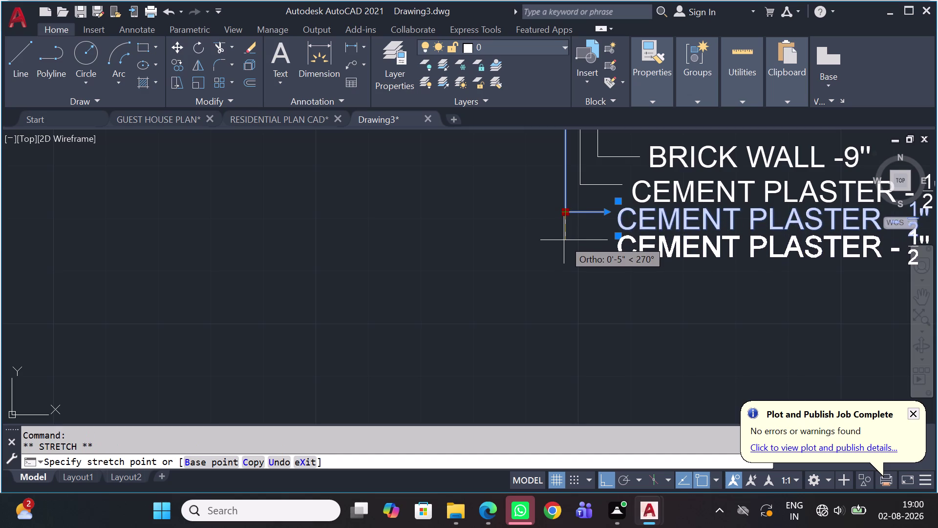
click(564, 240)
scroll(down, 3)
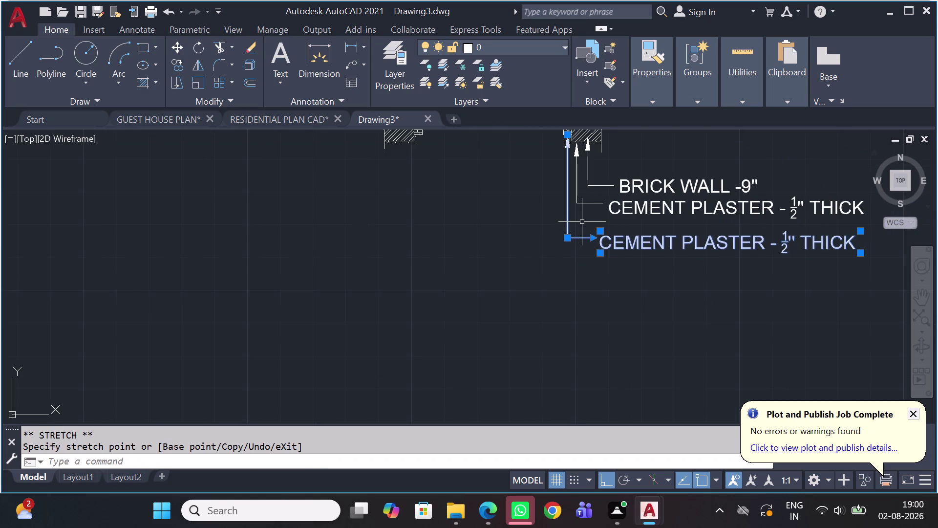
triple_click(621, 243)
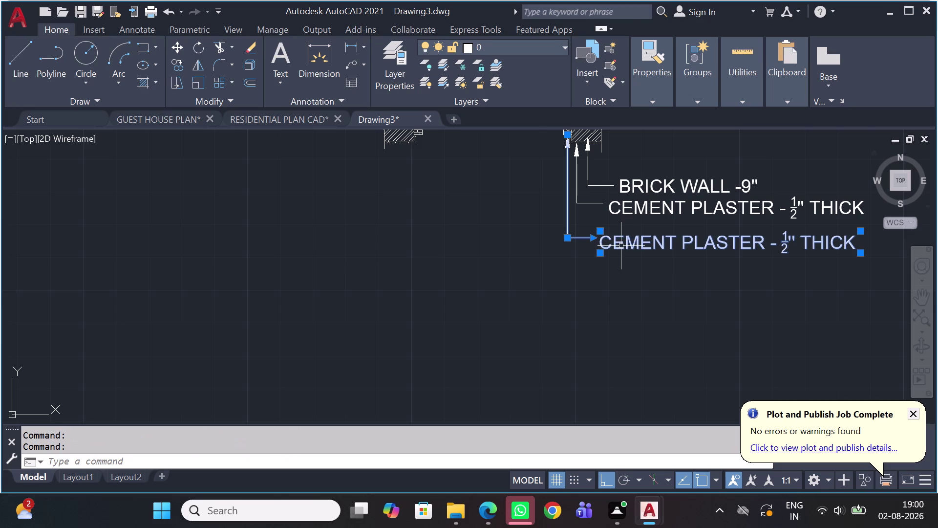
click(621, 246)
Replace the callout wording with WOODEN FRAME 5"X2.
triple_click(621, 246)
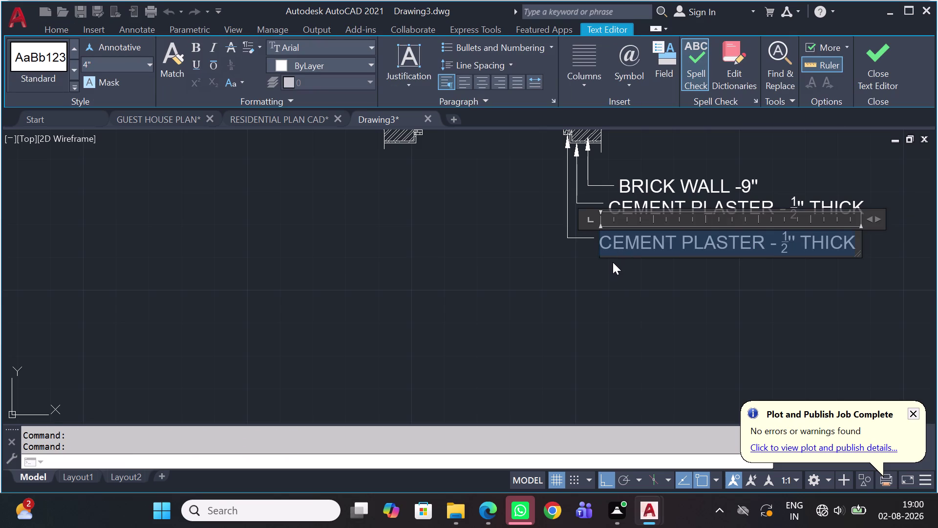
key(w)
text(OODE)
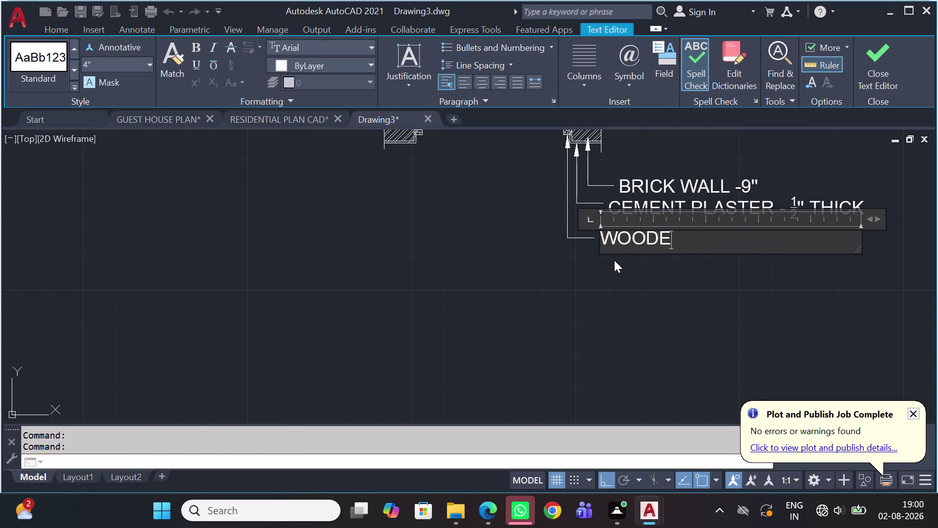
text(N)
key(space)
text(FRA)
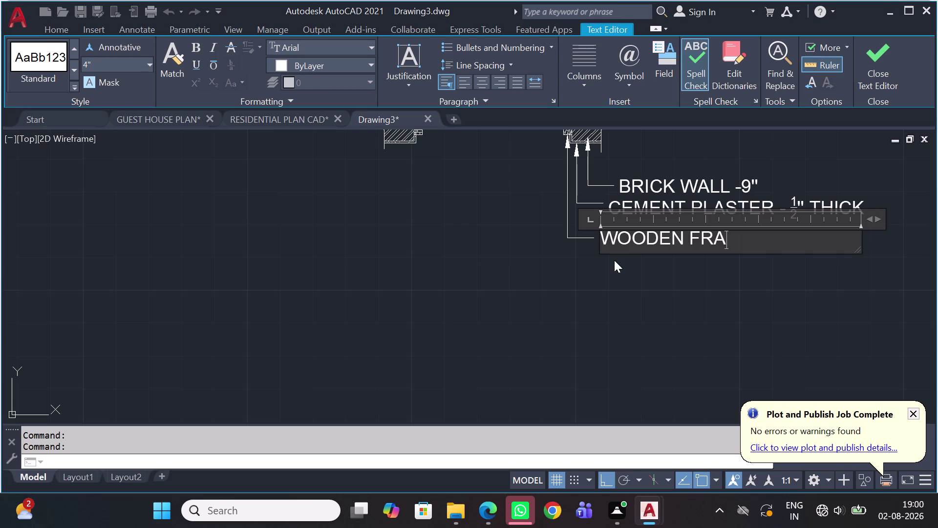
text(ME)
key(space)
text(5'')
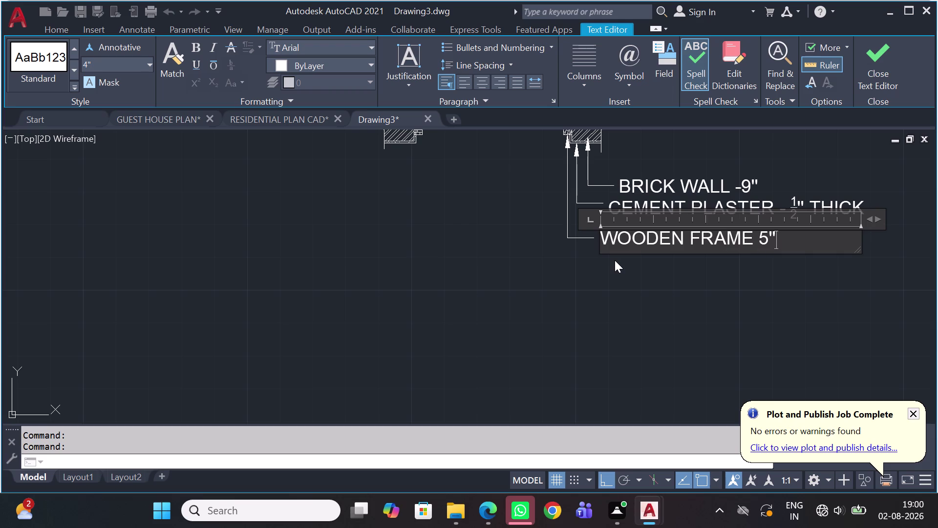
key(space)
key(BackSpace)
key(x)
key(2)
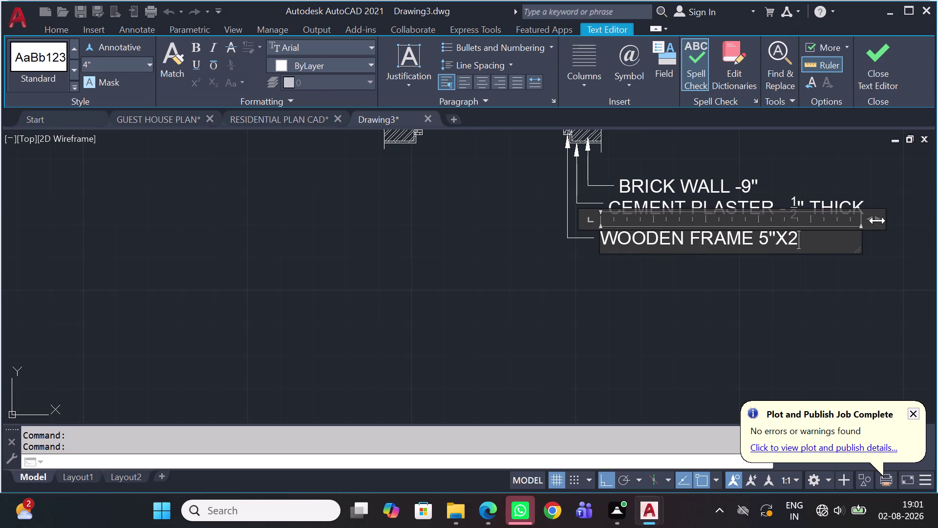
Add a stacked 1/2 and THICK, widen the box to one line, and close it.
key(space)
key(1)
key(slash)
key(2)
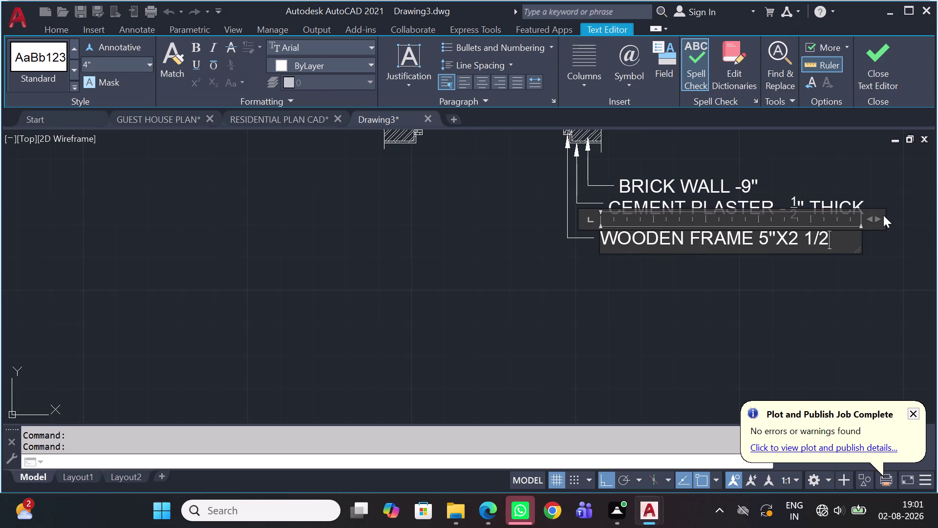
key(Return)
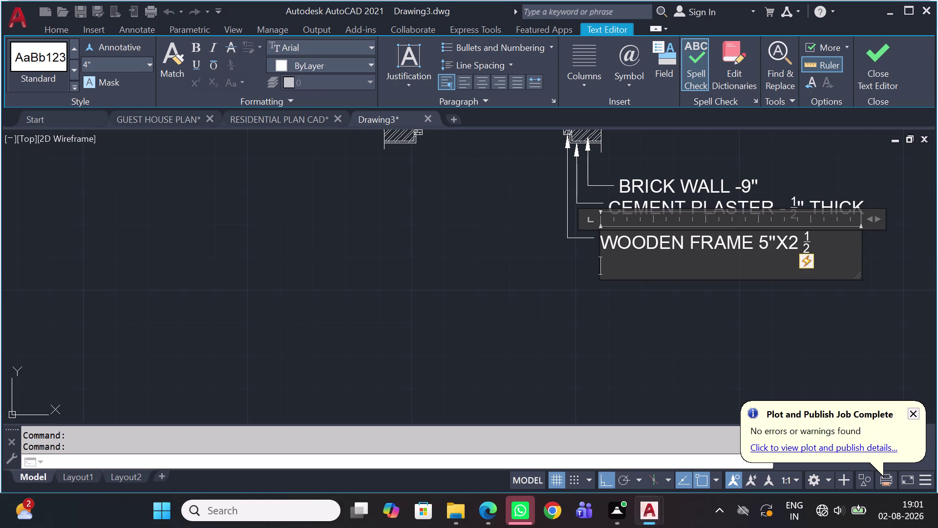
click(833, 247)
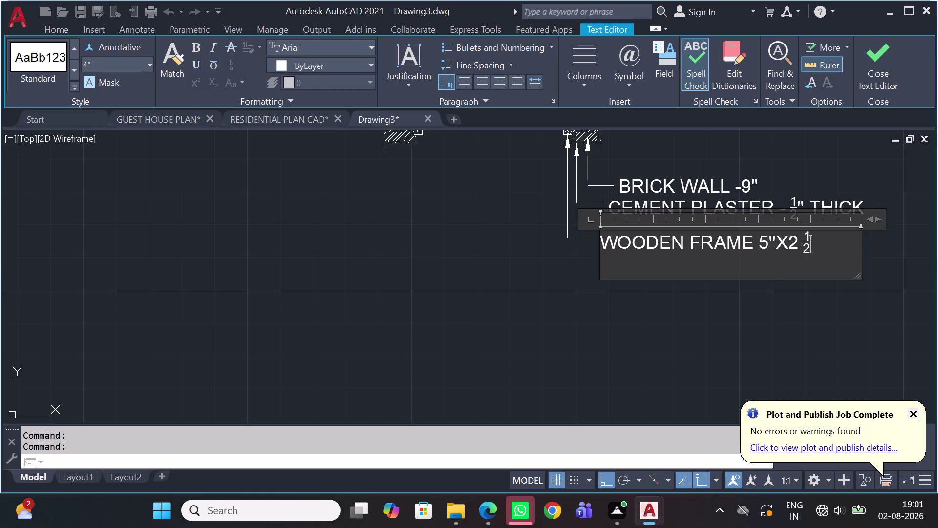
key(space)
key(t)
key(h)
key(i)
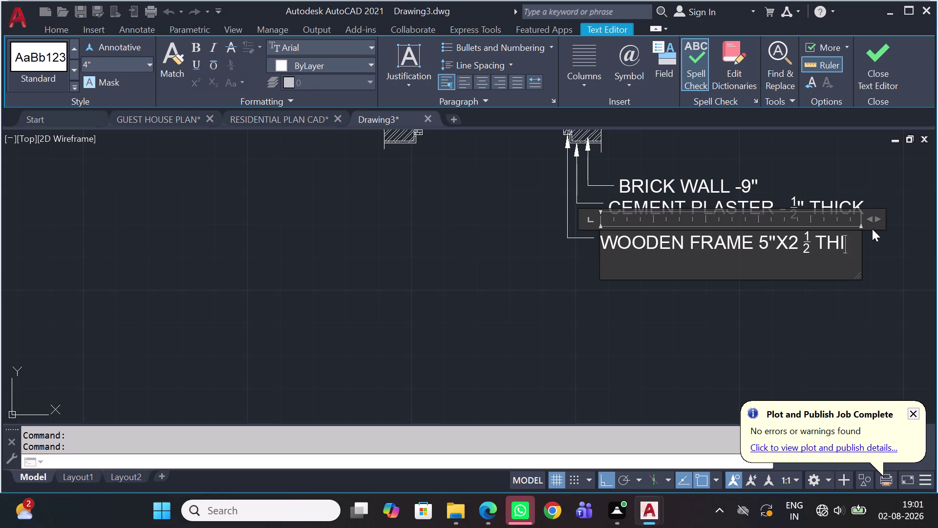
key(c)
key(k)
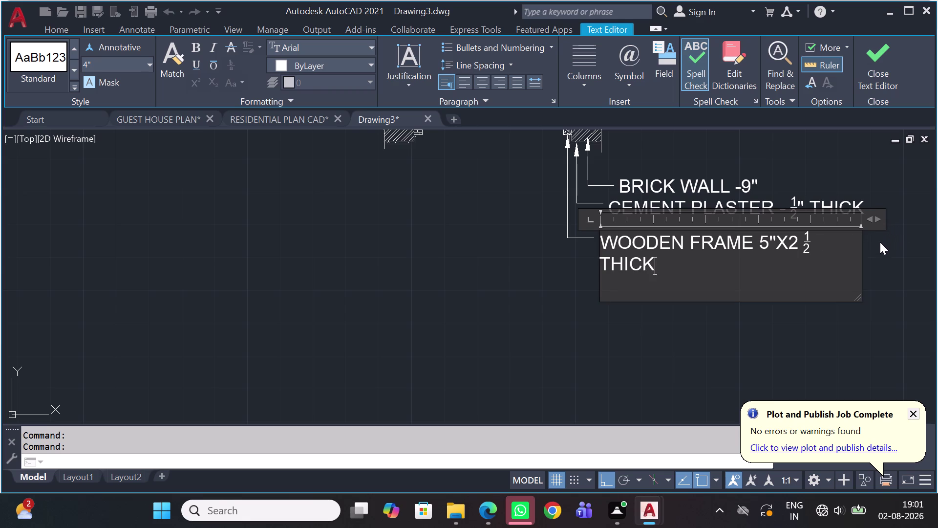
drag(871, 221, 896, 219)
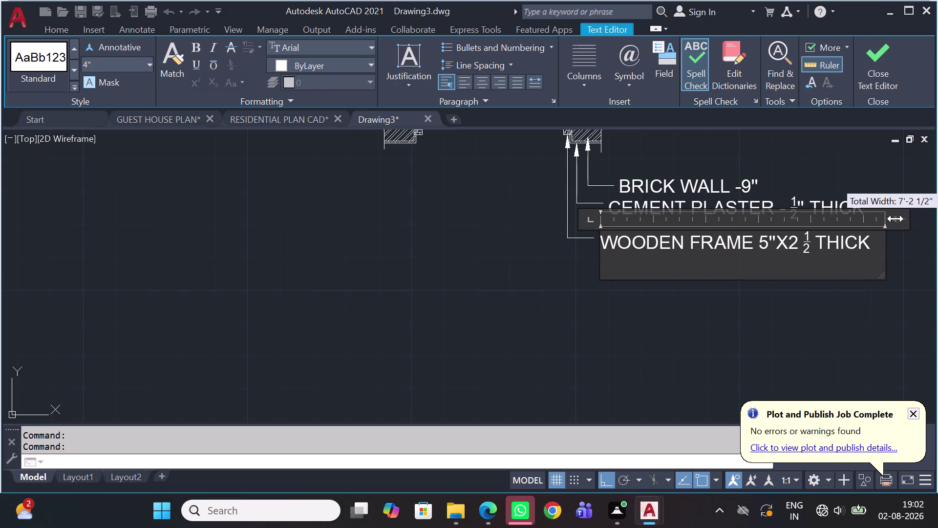
click(802, 295)
Stretch the wooden frame note's leader corner up beneath the cement plaster note.
scroll(down, 3)
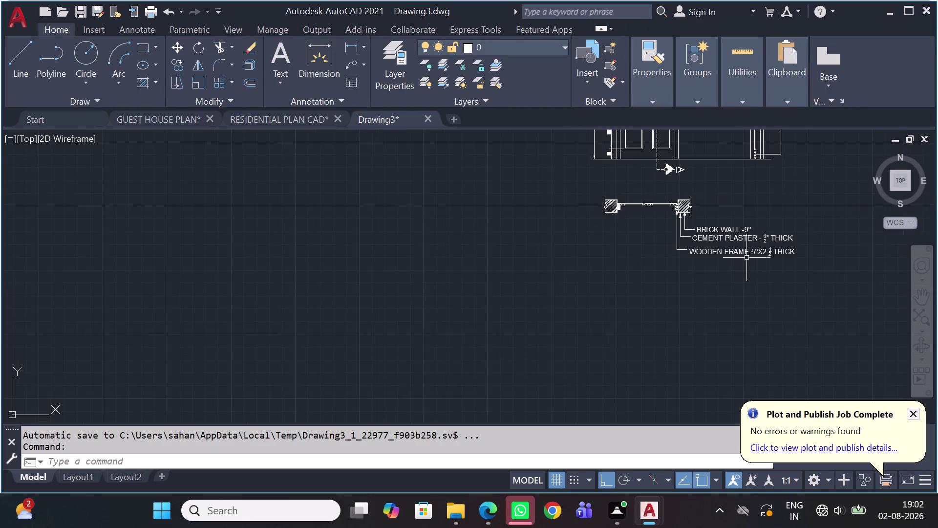
middle_drag(738, 264, 613, 305)
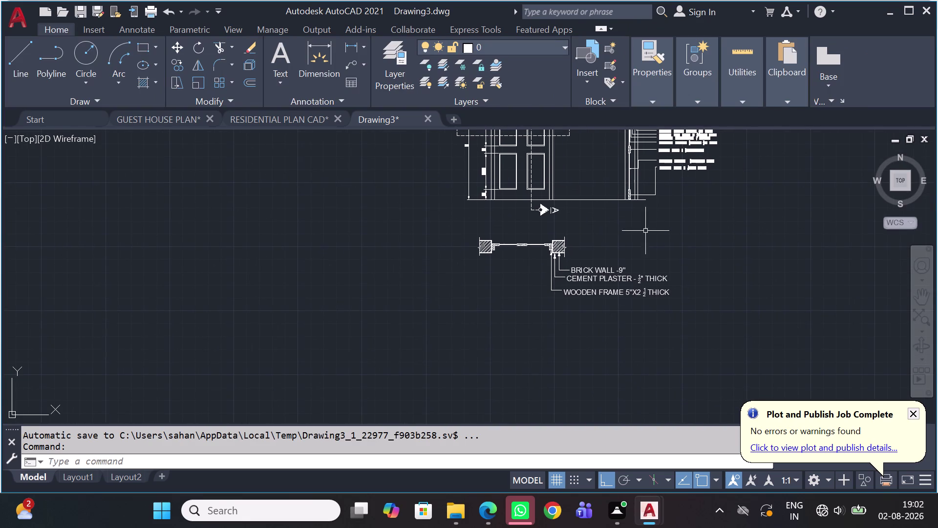
scroll(up, 3)
click(564, 291)
scroll(up, 3)
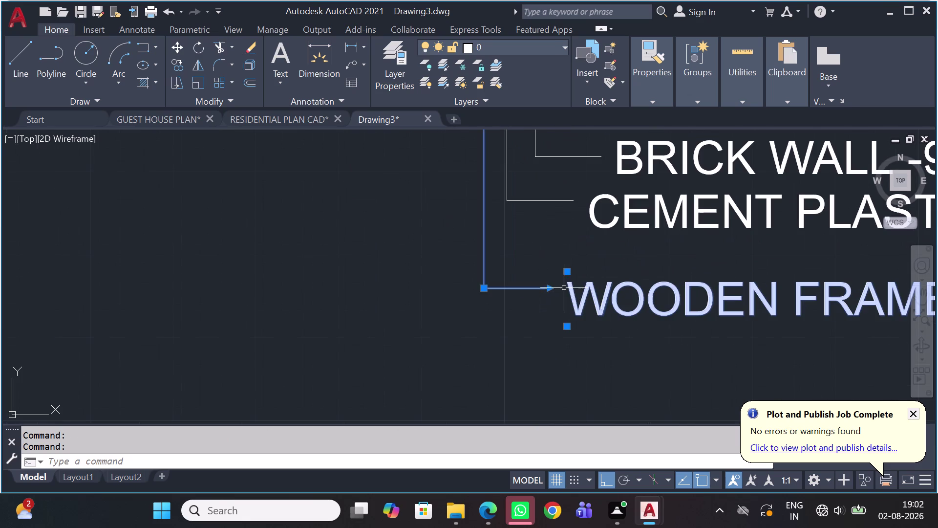
click(487, 290)
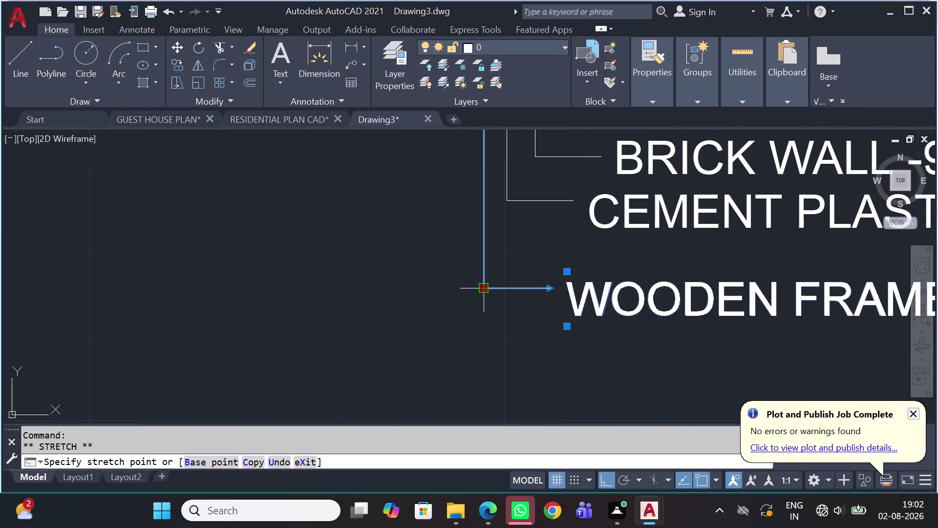
click(499, 250)
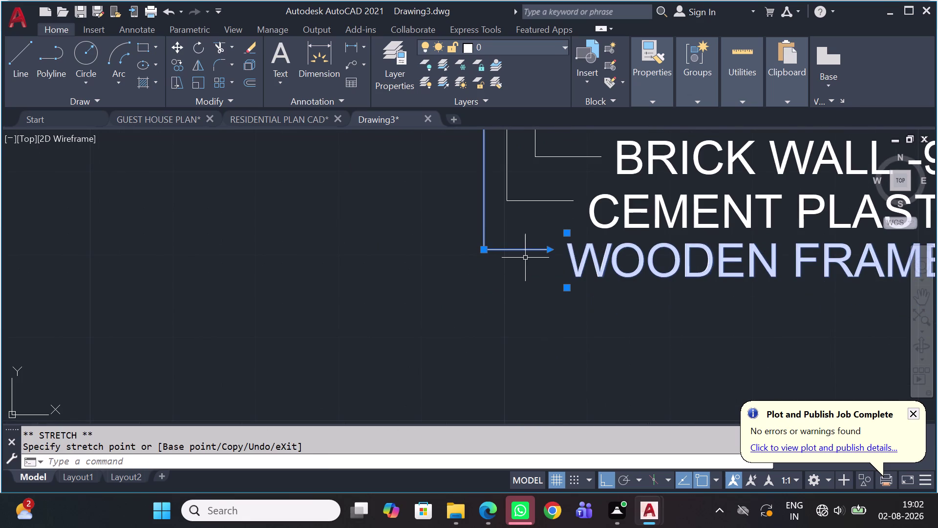
key(Escape)
Window-select the wooden frame leader and its label.
scroll(down, 3)
scroll(up, 3)
drag(514, 230, 513, 230)
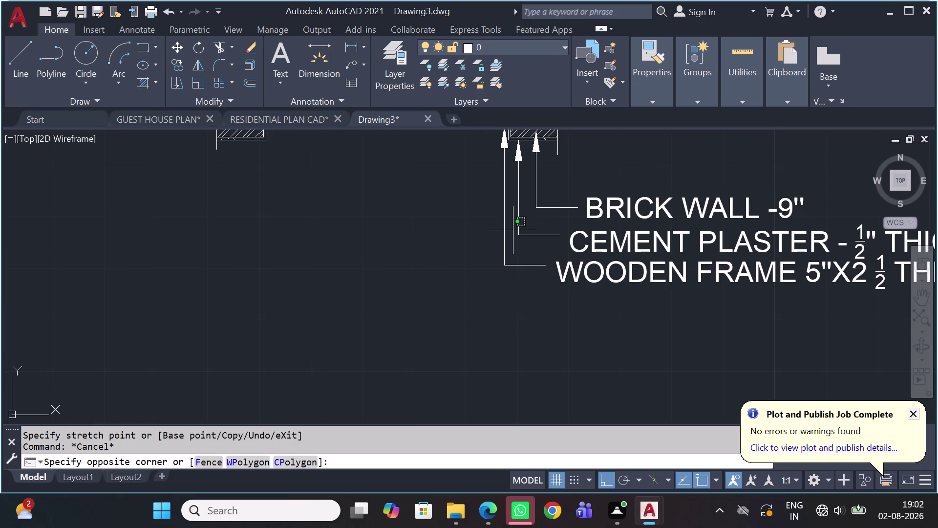
drag(513, 230, 500, 233)
Copy the wooden frame leader from its arrowhead onto the door frame edge.
key(c)
text(O)
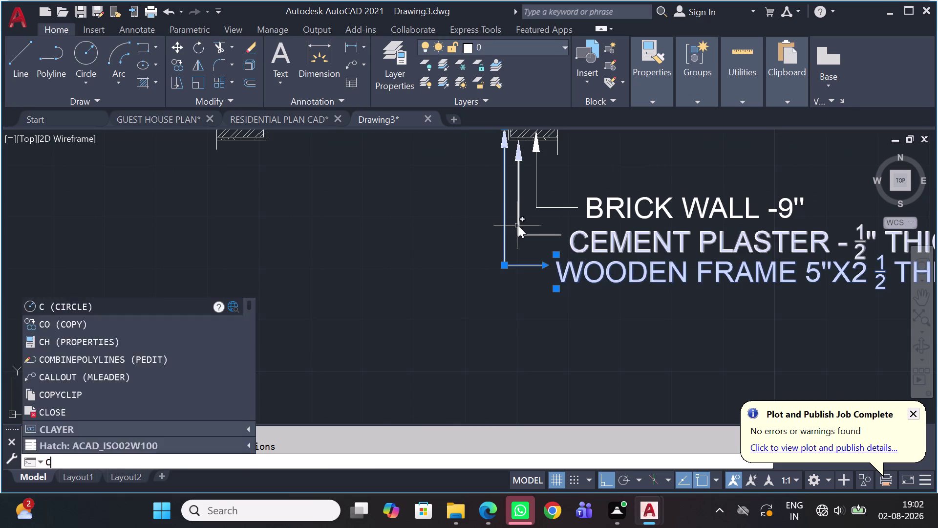
key(space)
scroll(down, 3)
scroll(up, 3)
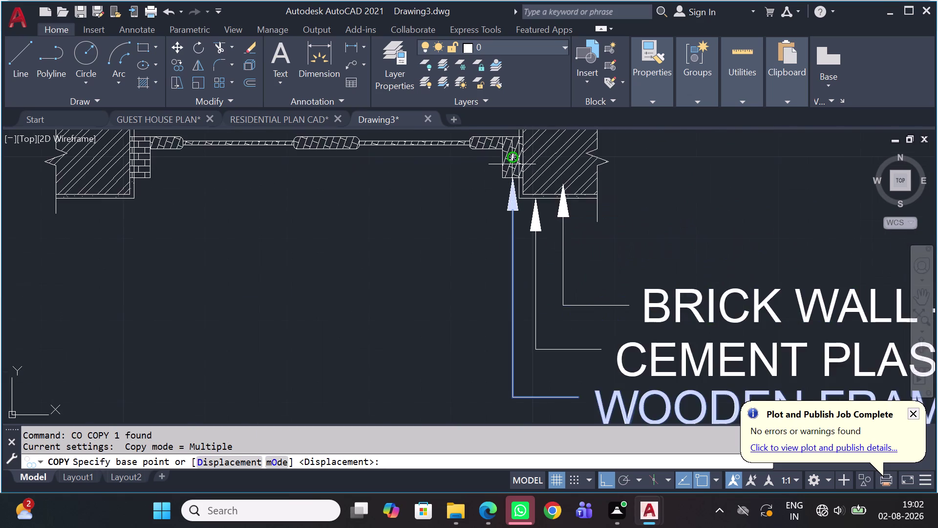
scroll(up, 3)
click(508, 203)
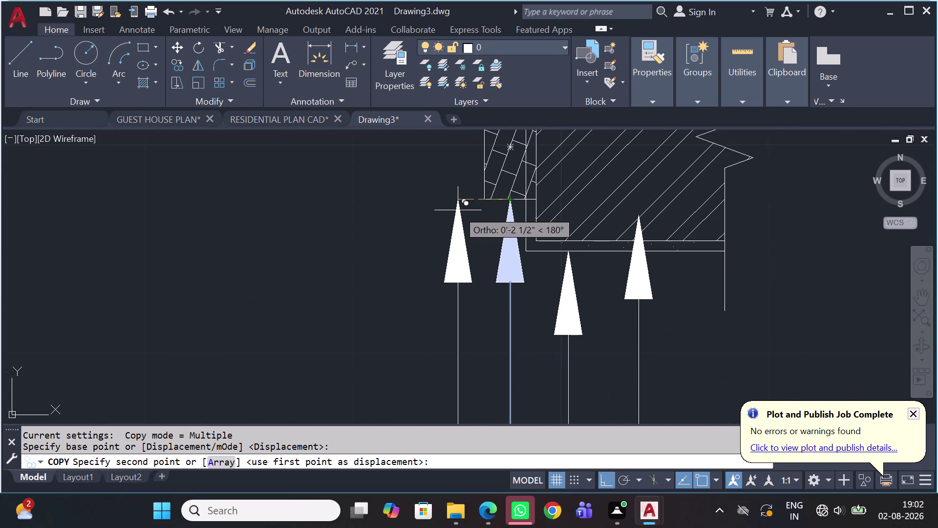
middle_drag(416, 213, 491, 282)
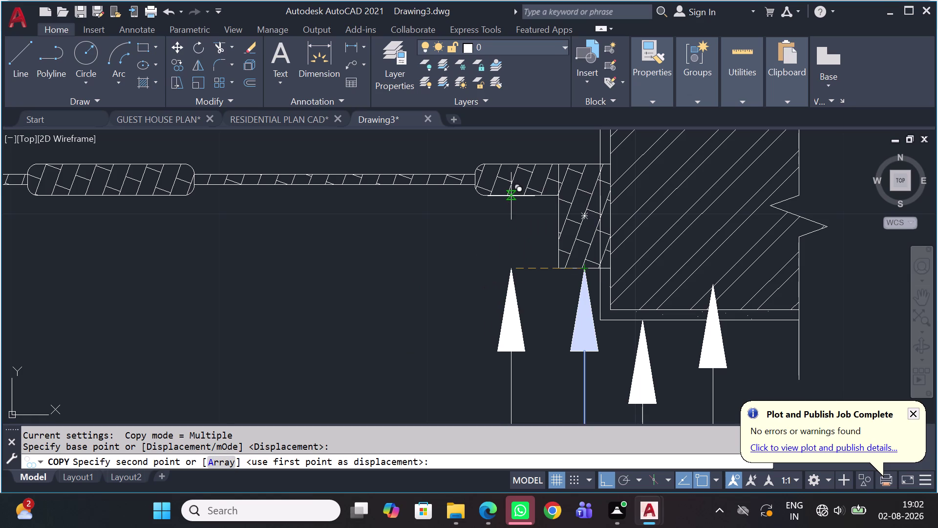
click(517, 199)
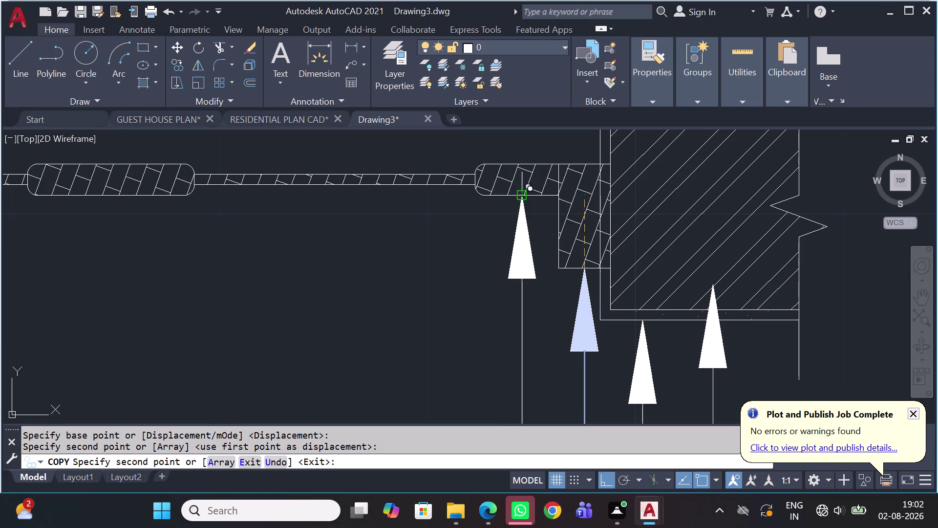
Place three more wooden frame leader copies on the door shutter and plan.
scroll(down, 3)
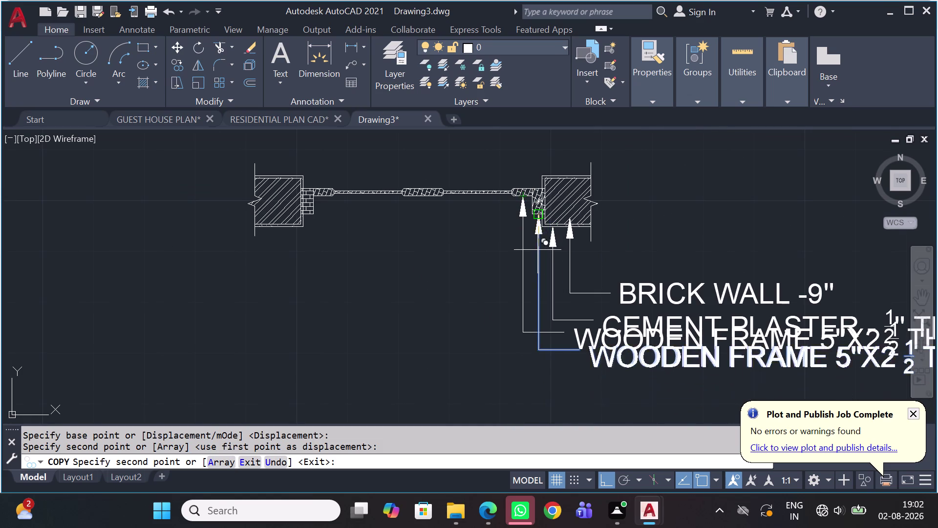
scroll(up, 3)
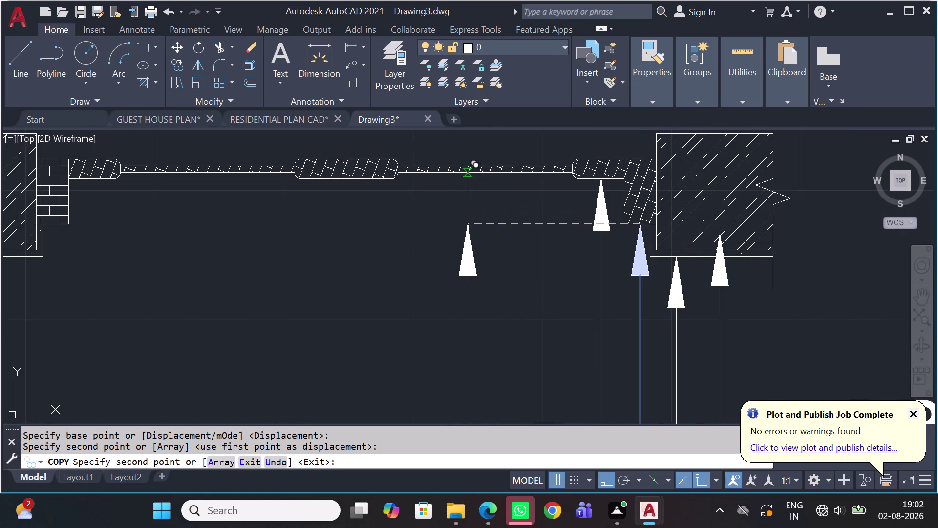
click(468, 173)
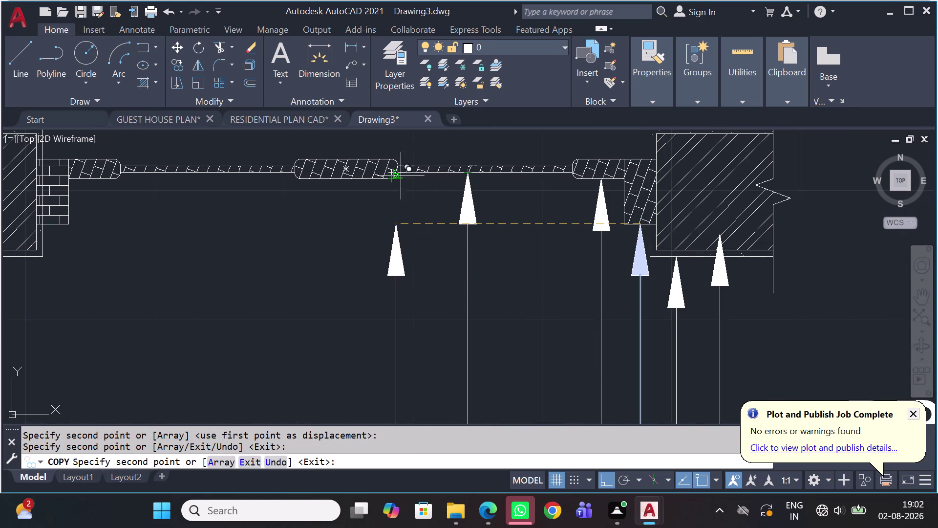
scroll(up, 3)
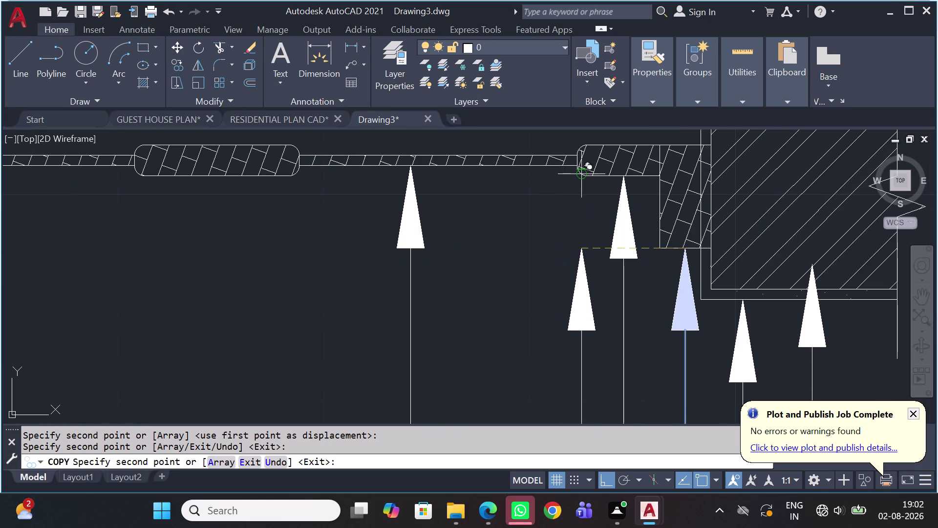
click(580, 181)
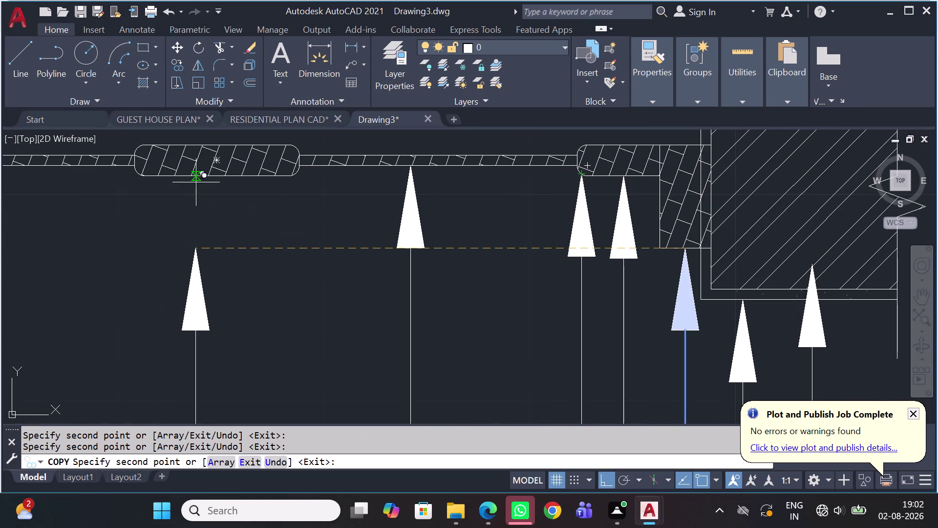
click(216, 179)
scroll(down, 3)
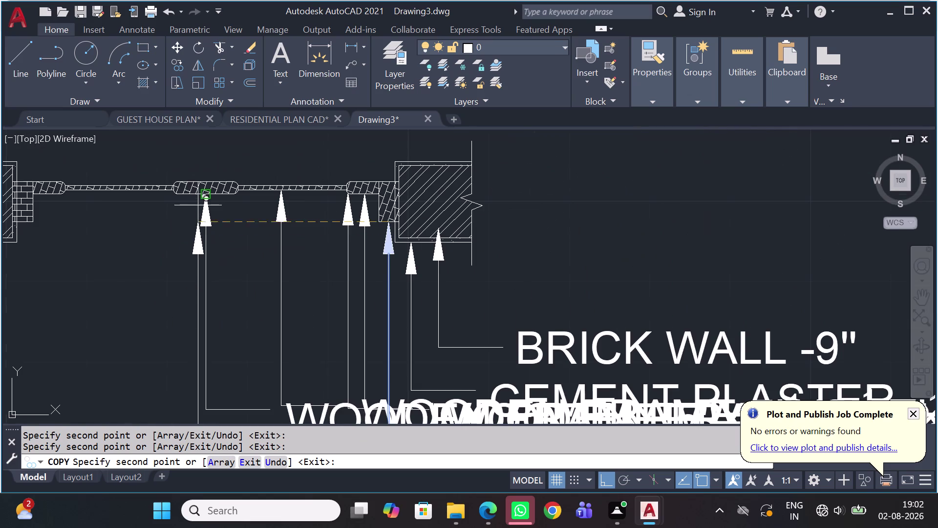
scroll(down, 3)
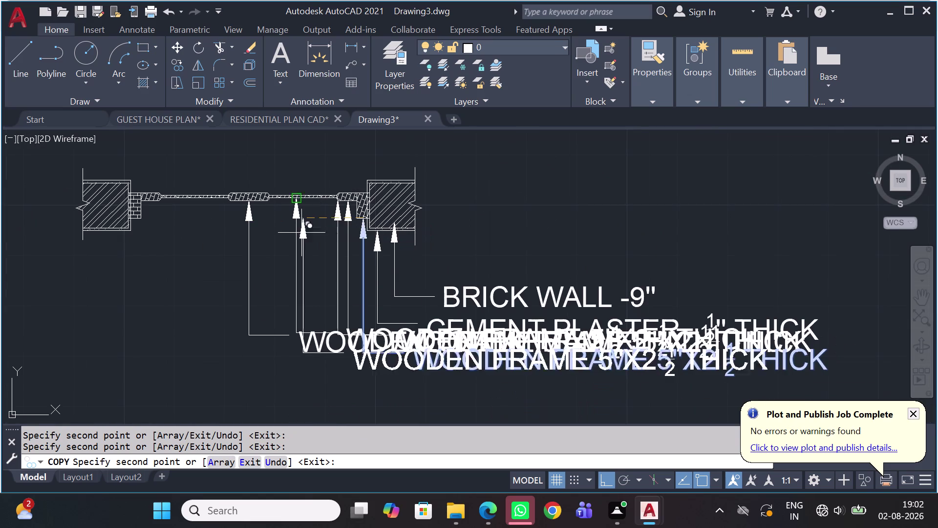
key(Escape)
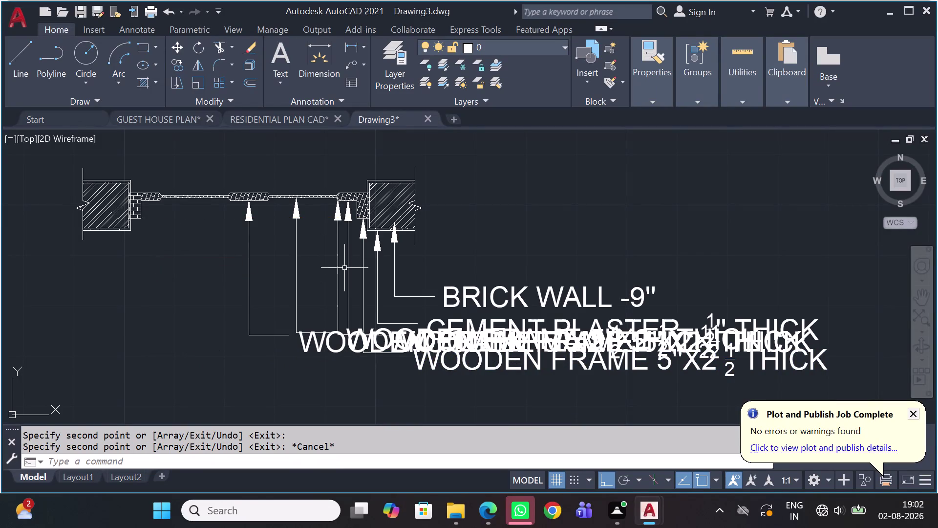
middle_drag(343, 270, 415, 162)
scroll(down, 3)
scroll(up, 3)
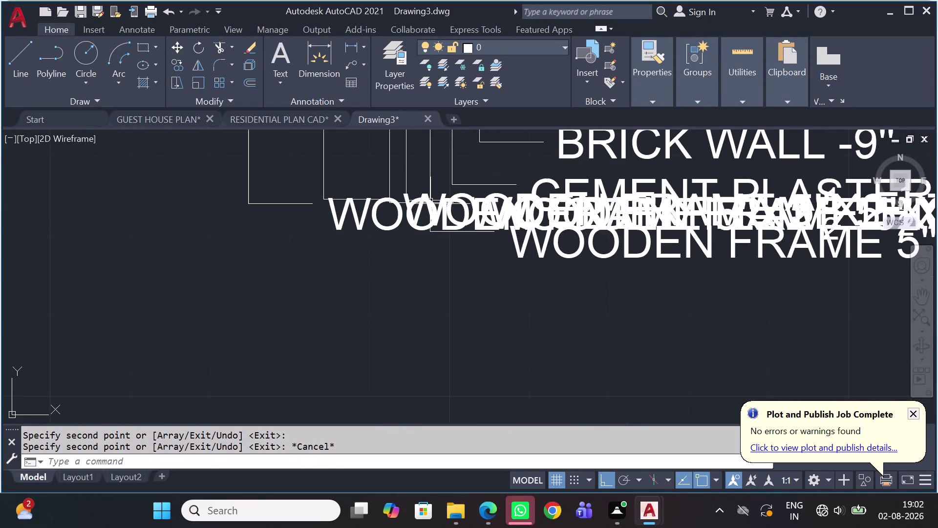
Lower two overlapping WOODEN FRAME labels, dropping one well below the others.
click(344, 210)
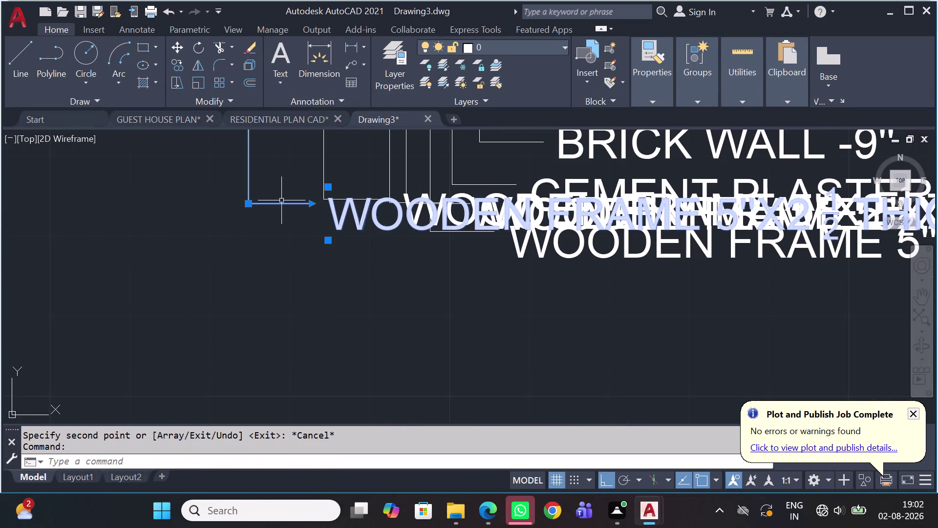
click(247, 201)
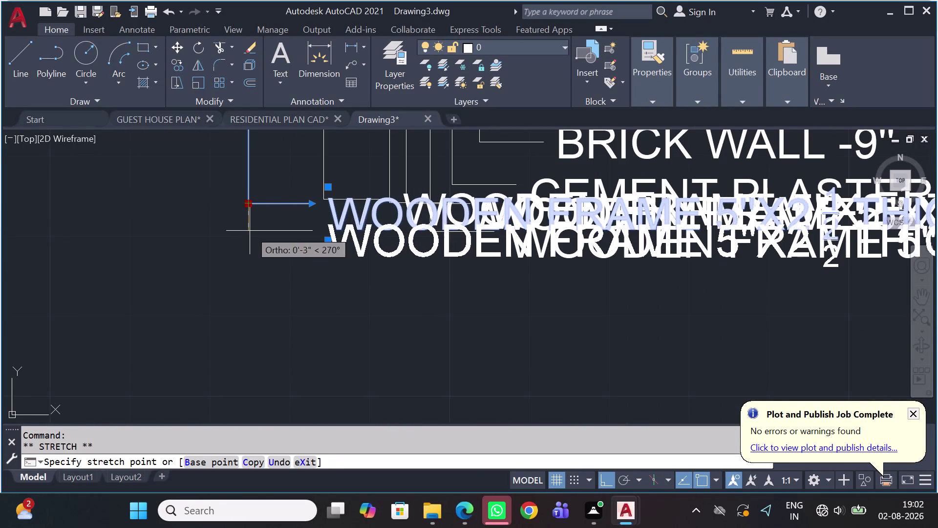
scroll(down, 3)
middle_drag(241, 279, 246, 241)
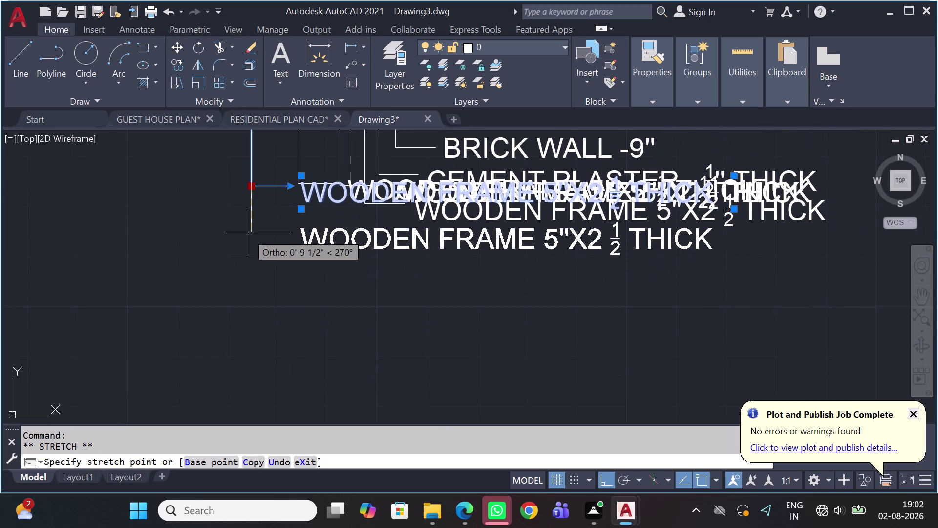
click(258, 302)
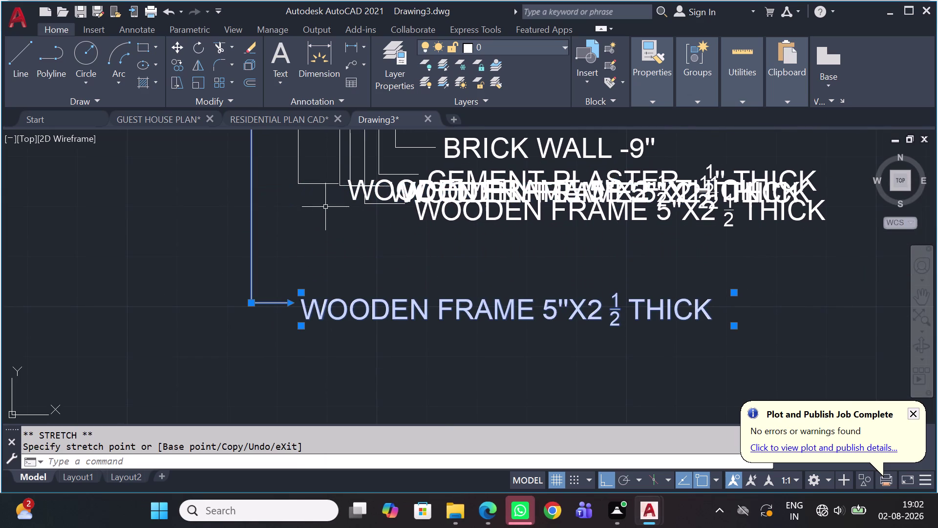
click(322, 185)
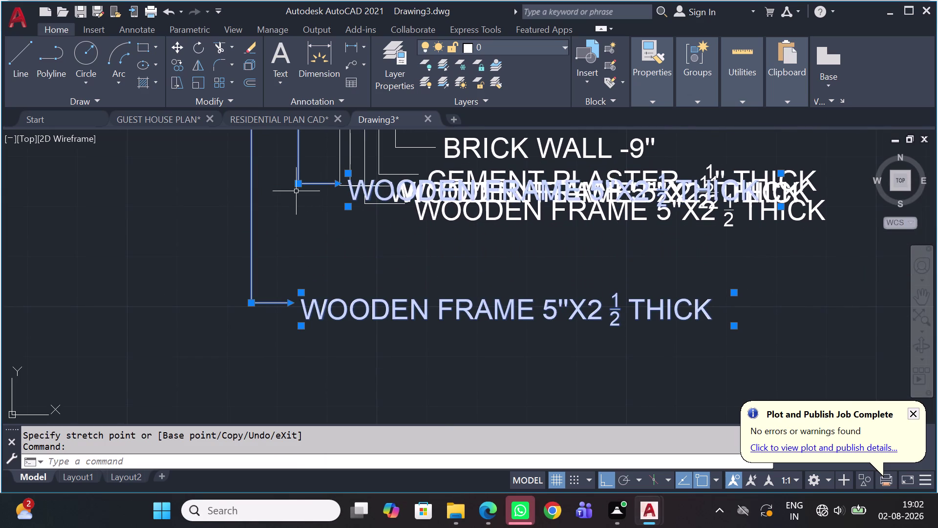
click(301, 183)
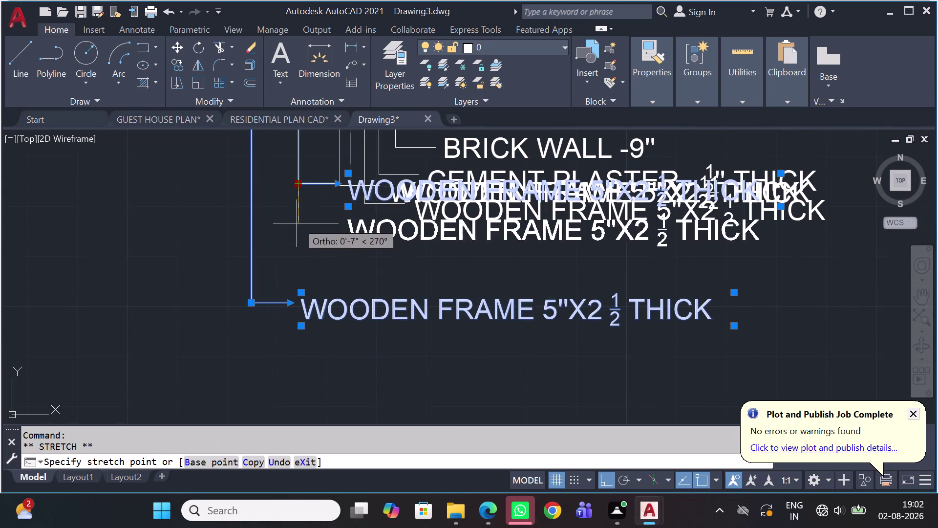
click(290, 259)
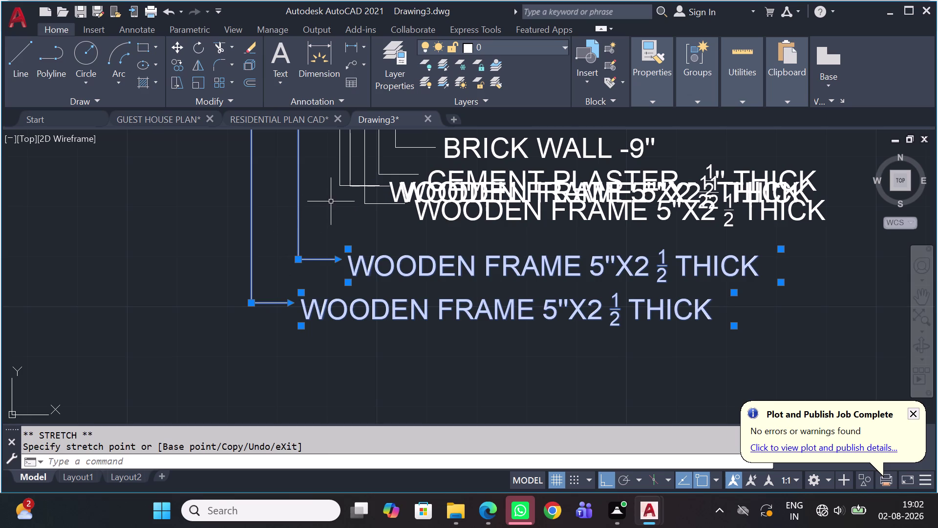
Move the next overlapping label down below the CEMENT PLASTER note.
scroll(down, 3)
scroll(up, 3)
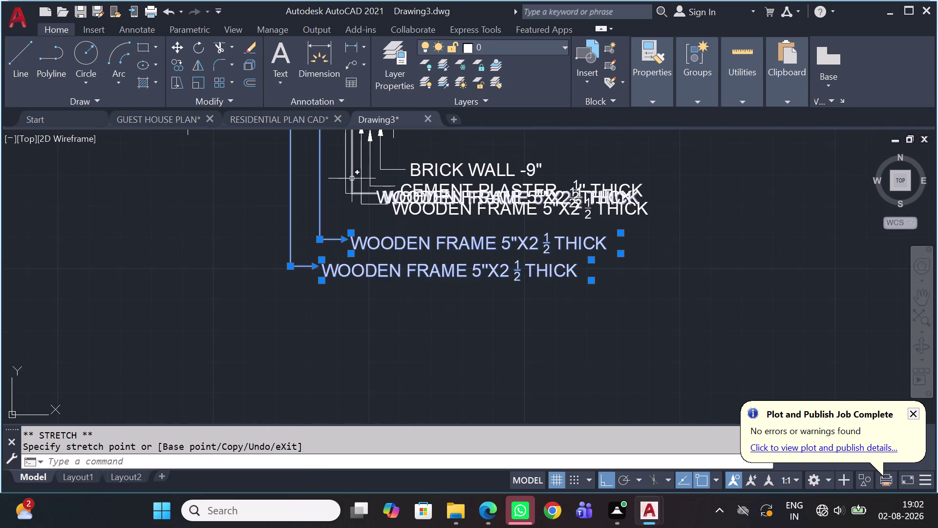
click(352, 190)
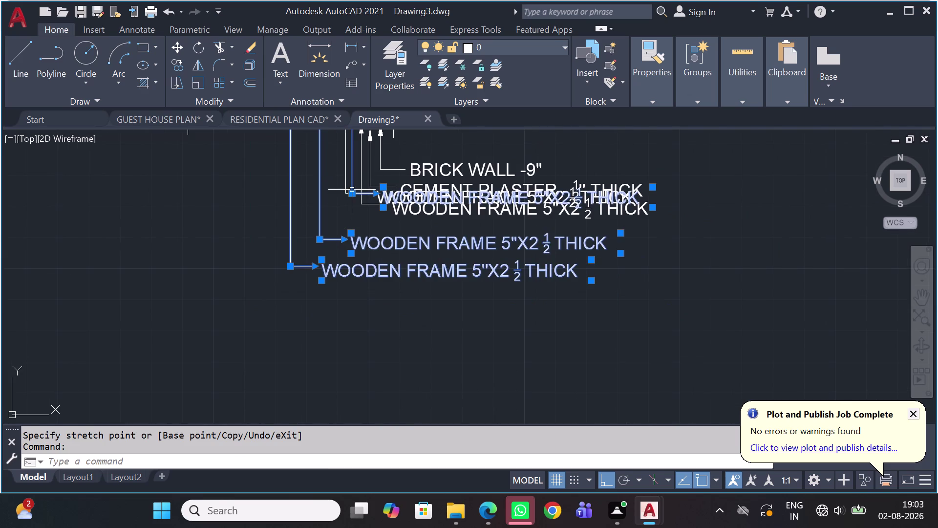
click(347, 190)
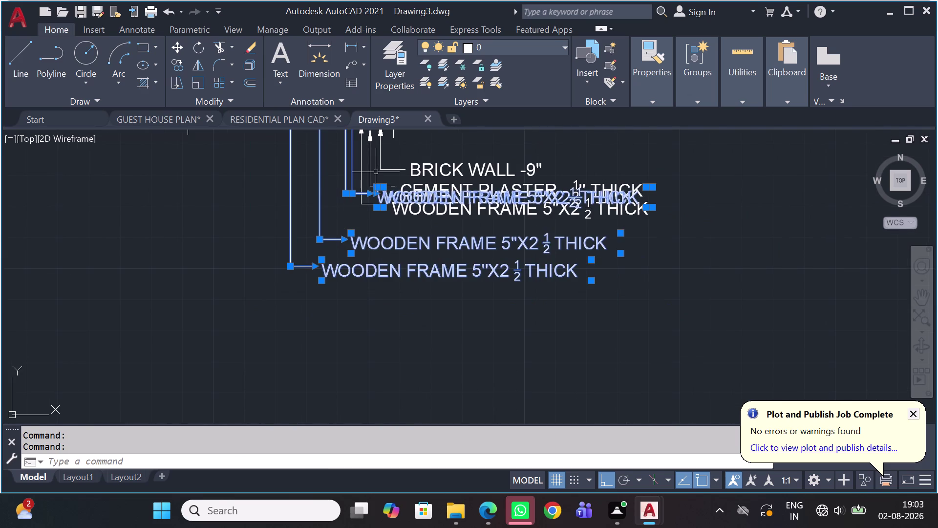
key(Escape)
scroll(up, 3)
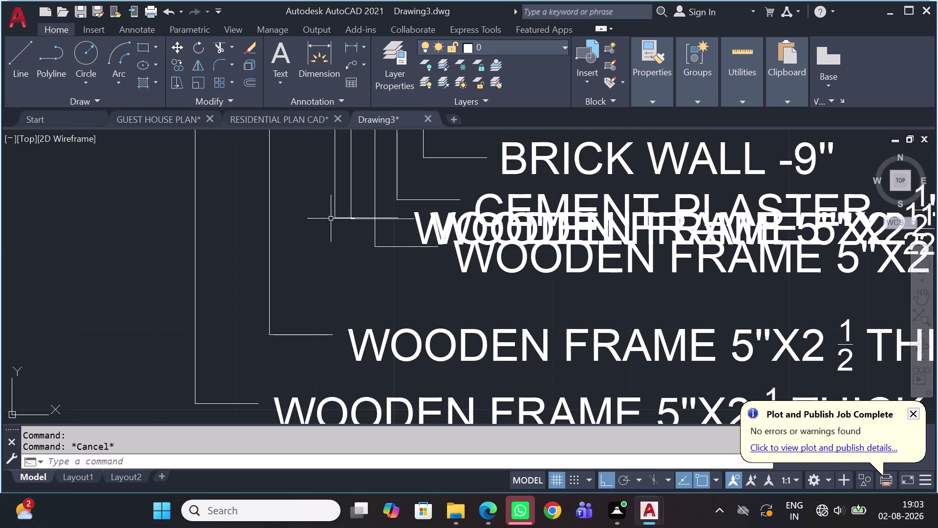
scroll(up, 3)
click(344, 205)
click(314, 208)
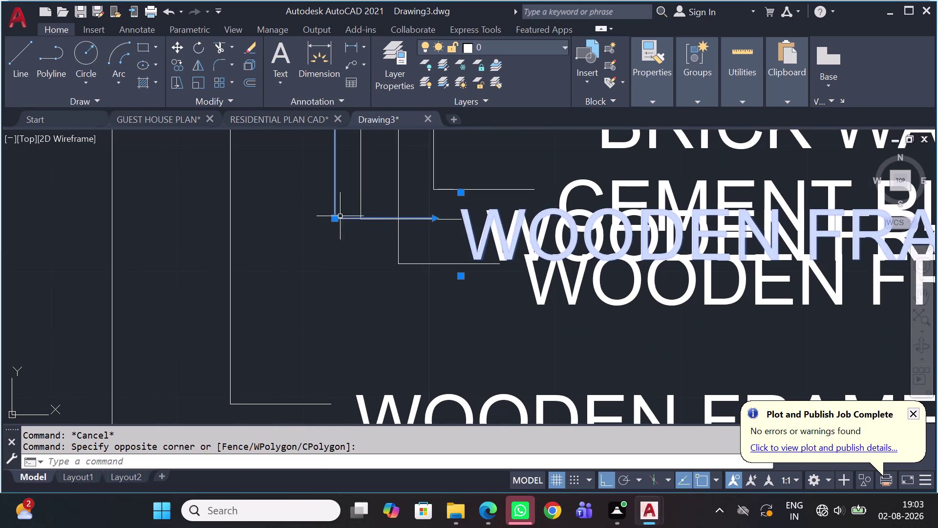
click(333, 217)
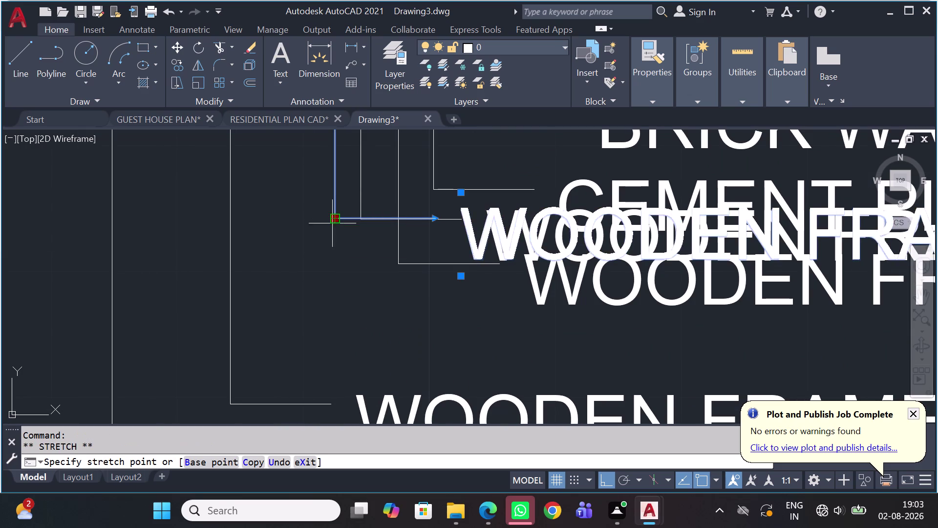
scroll(down, 3)
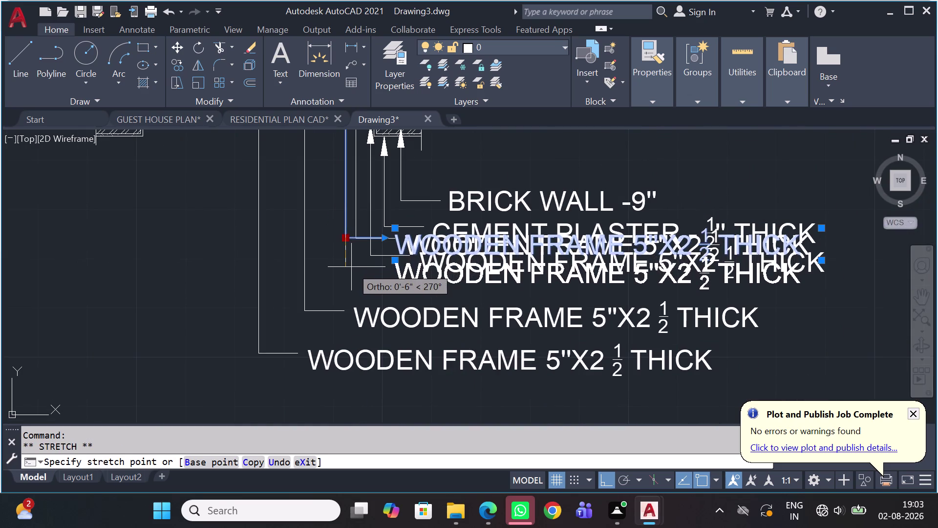
click(350, 279)
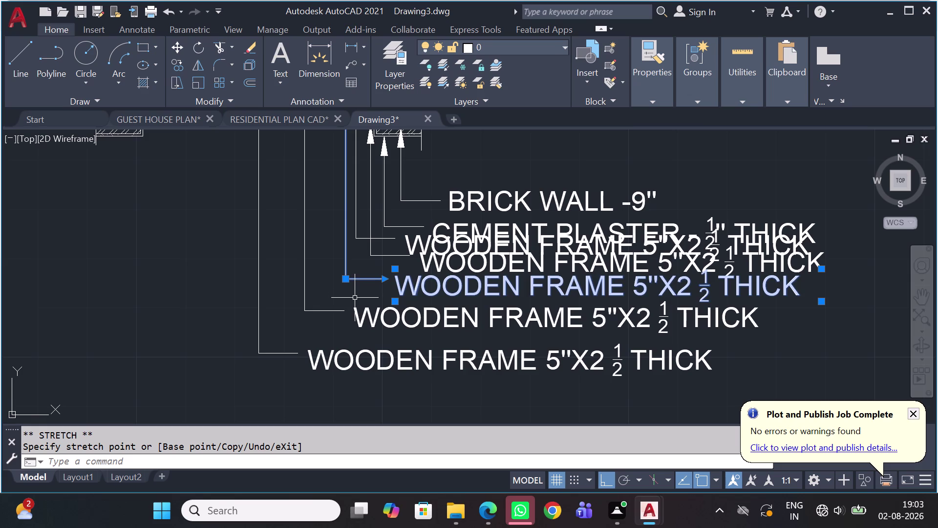
Restack the bottom, middle and upper frame labels lower with spacing between them.
middle_drag(355, 316, 459, 235)
click(423, 247)
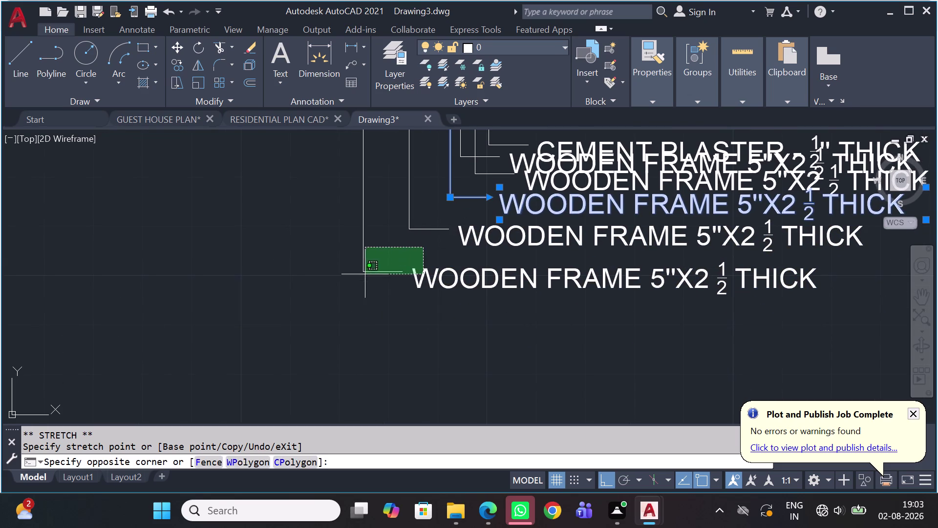
click(352, 284)
click(360, 276)
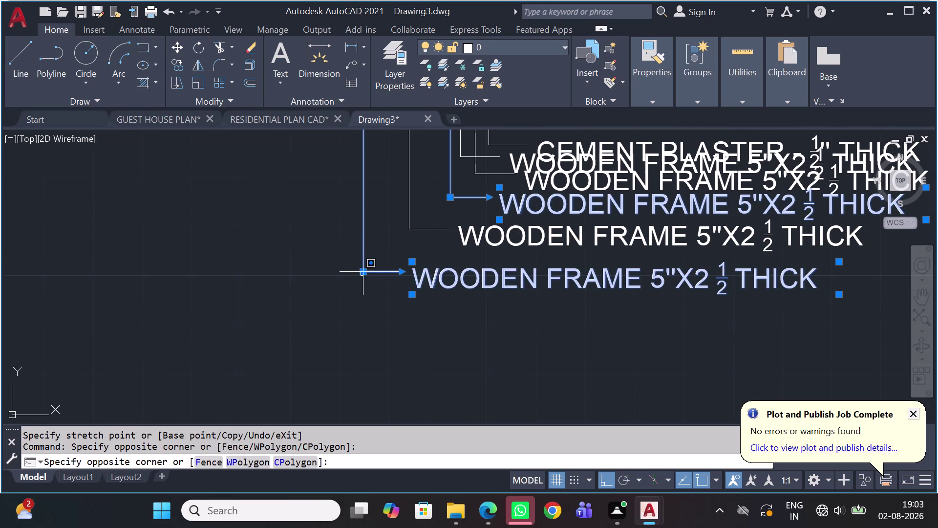
click(357, 277)
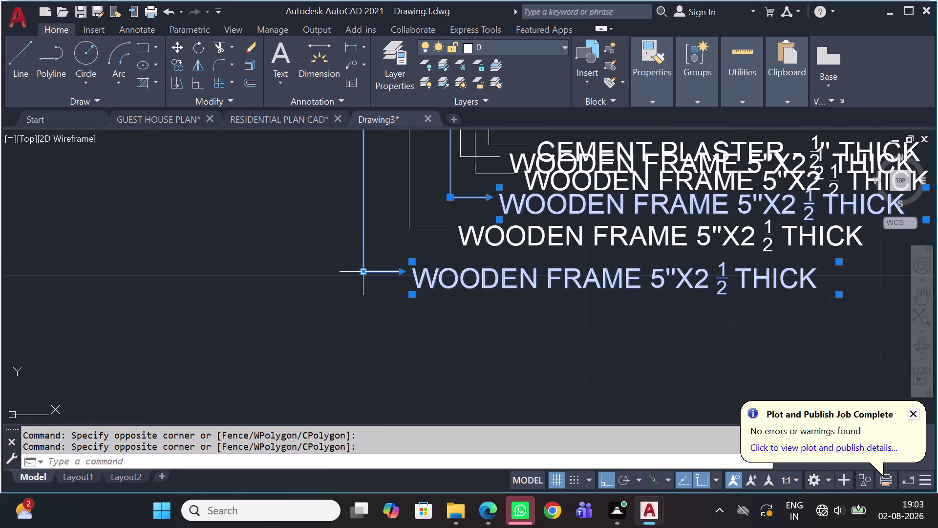
click(367, 273)
click(366, 350)
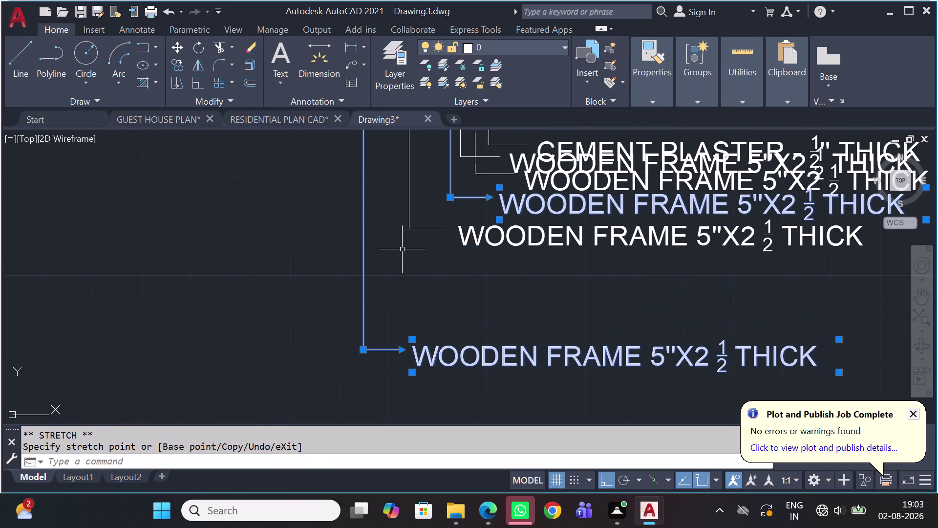
click(418, 227)
click(407, 230)
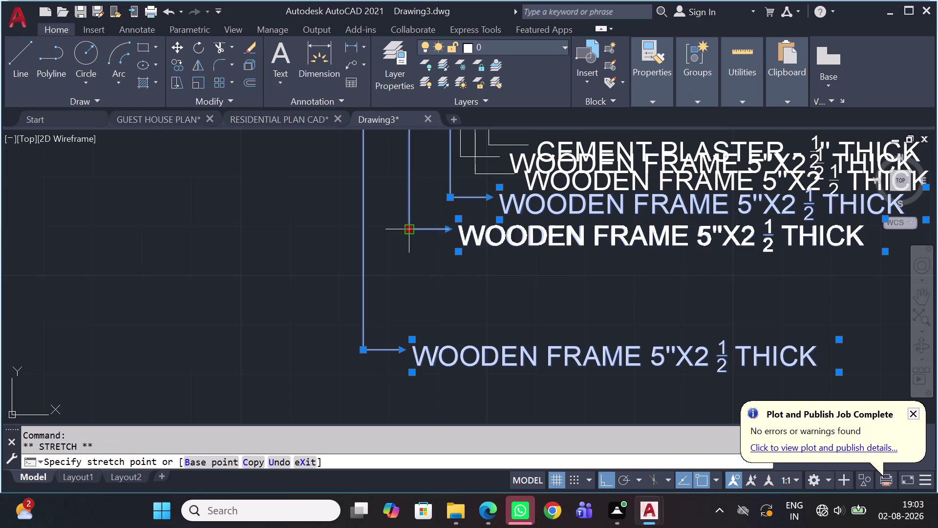
drag(408, 315, 412, 321)
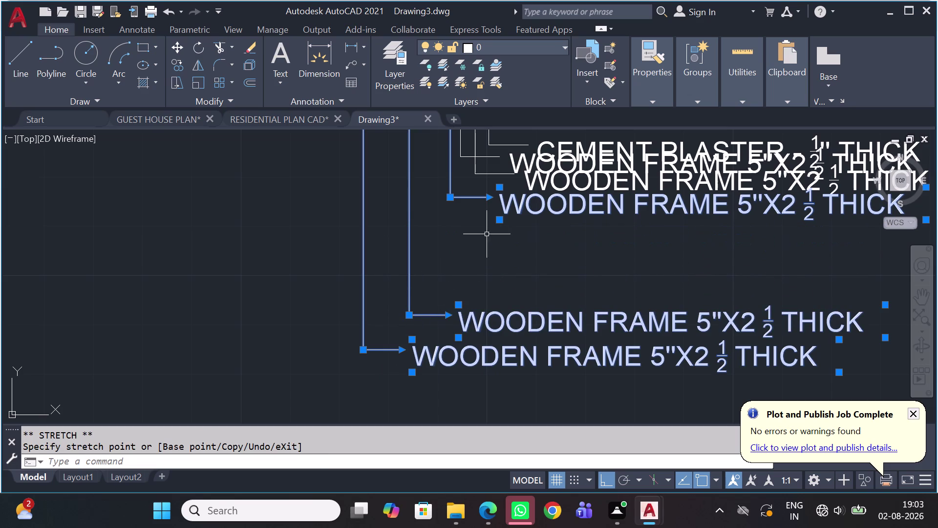
click(449, 200)
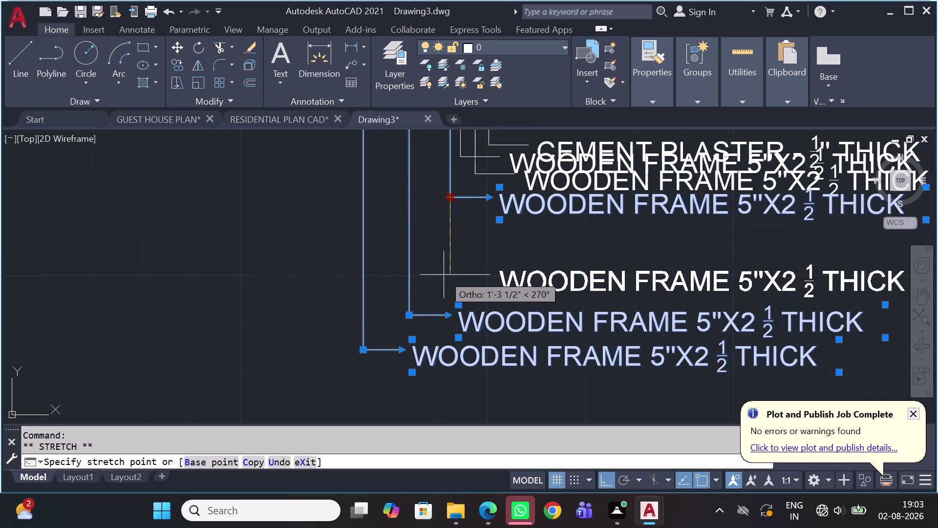
click(443, 277)
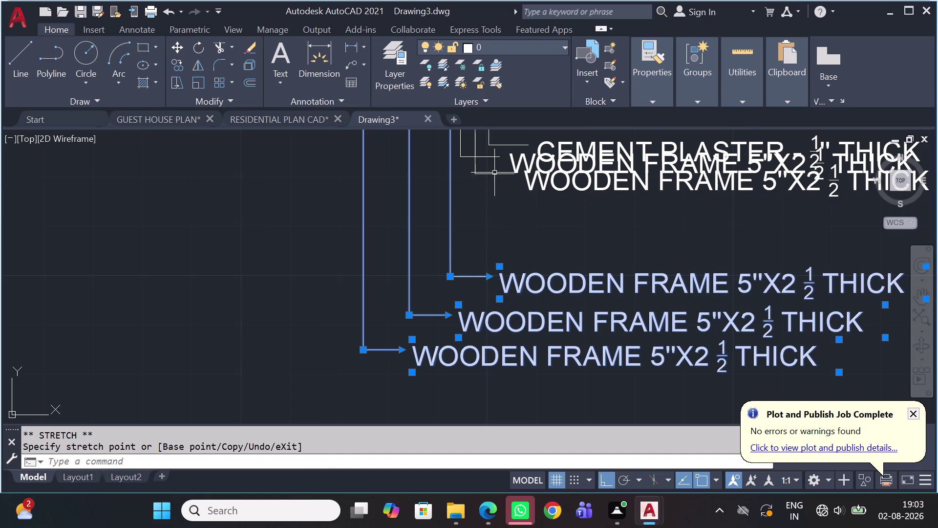
Zoom to the remaining overlaps and lower another frame label above the others.
middle_drag(520, 198, 638, 289)
scroll(down, 3)
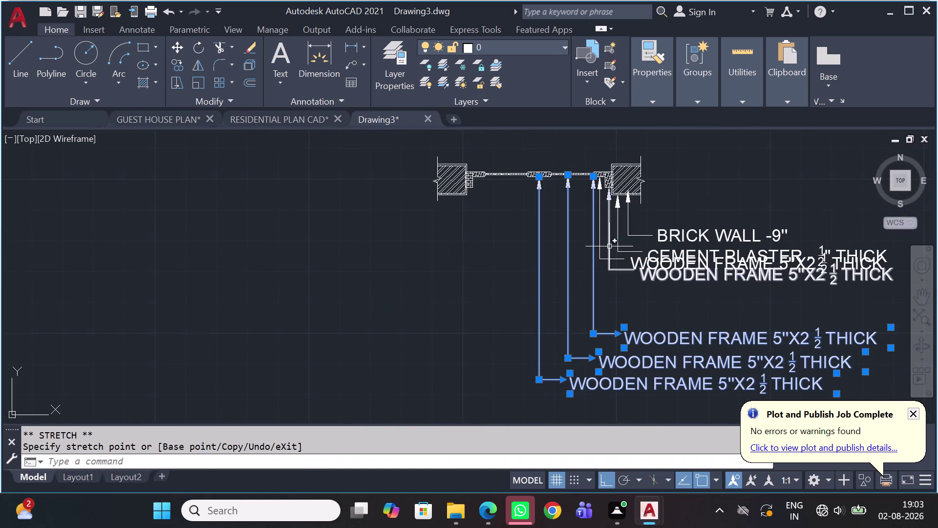
scroll(up, 3)
click(574, 256)
drag(565, 272, 562, 278)
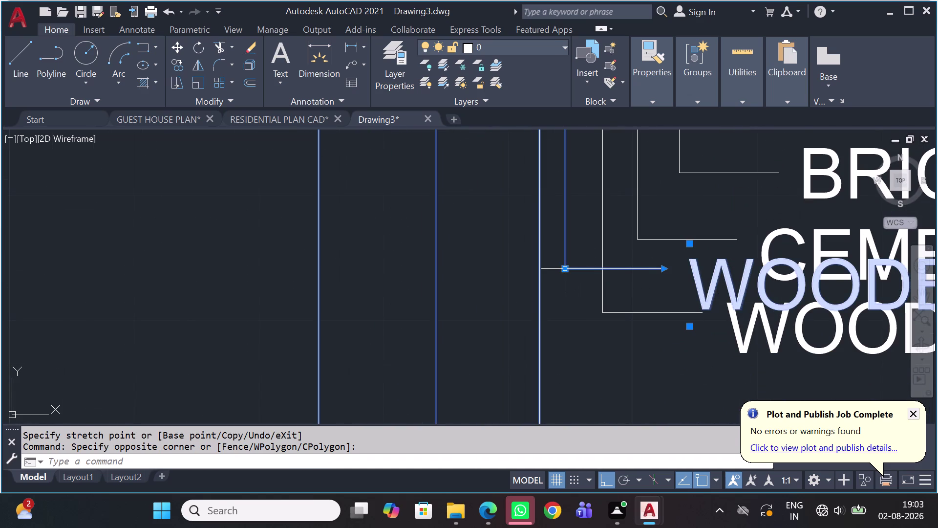
click(564, 271)
scroll(down, 3)
scroll(up, 3)
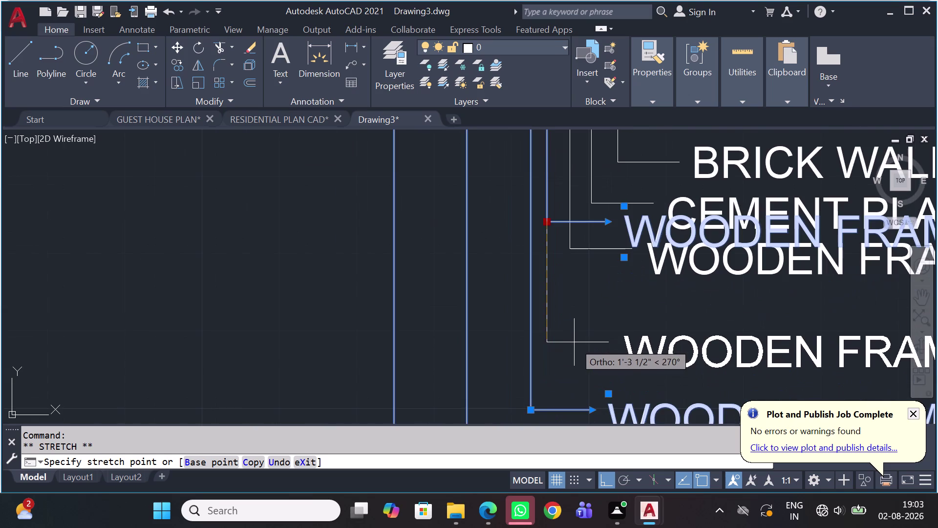
click(574, 366)
drag(598, 239, 599, 239)
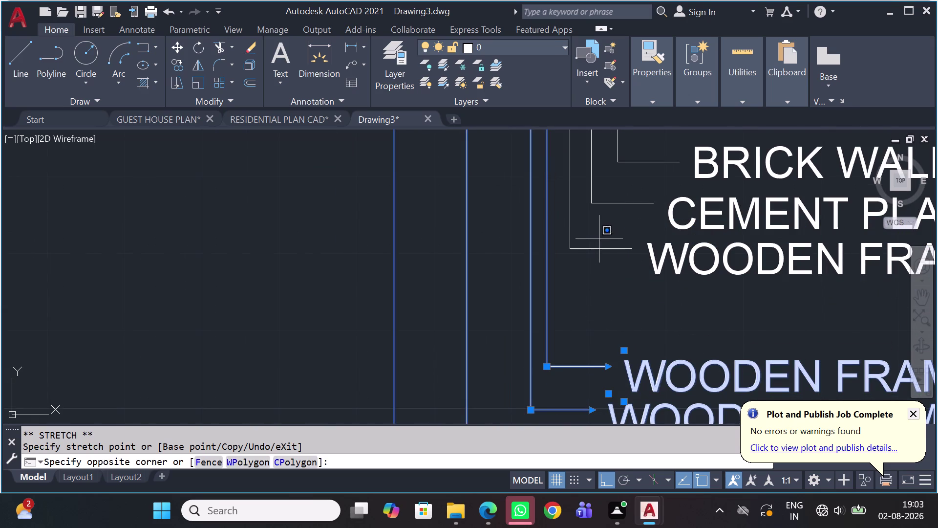
Drop the last overlapping WOODEN FRAME label lower.
drag(599, 239, 598, 244)
drag(580, 259, 577, 267)
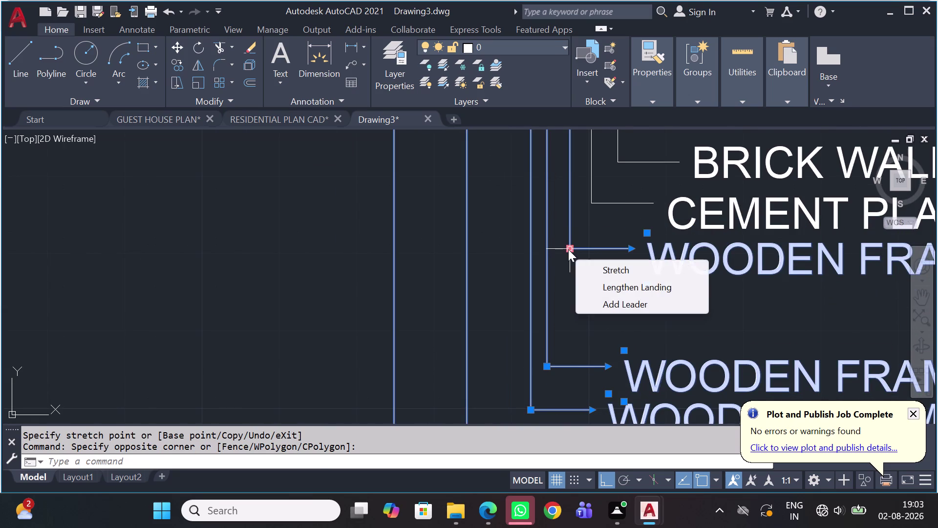
click(568, 249)
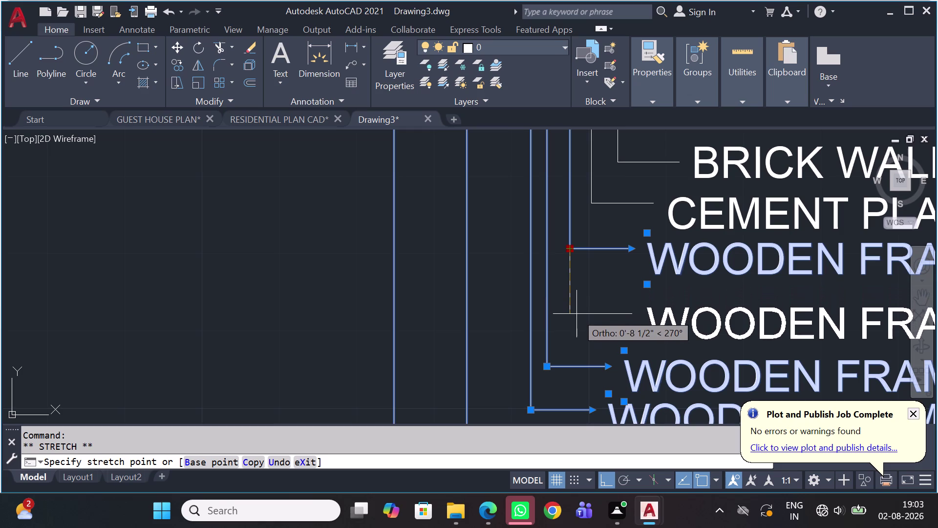
click(576, 315)
Drop the CEMENT PLASTER label lower and pan to view the label stack.
click(641, 199)
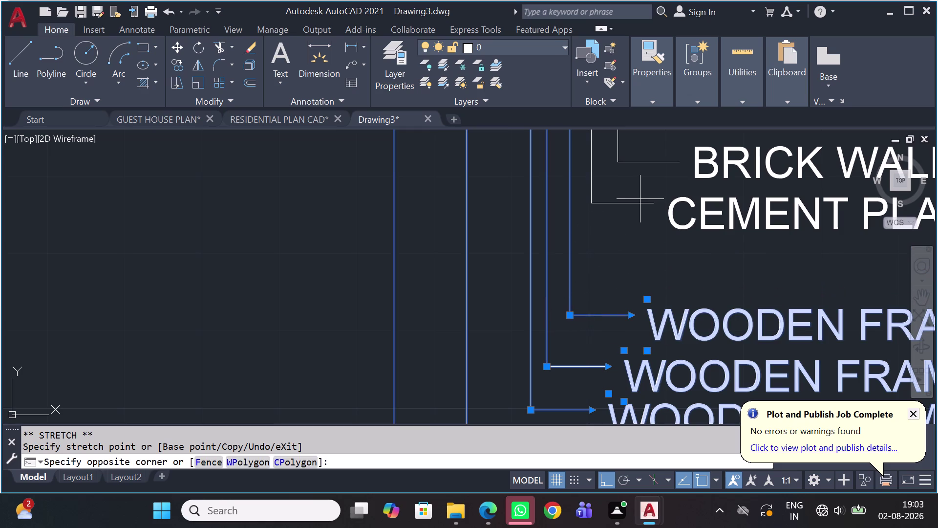
click(600, 227)
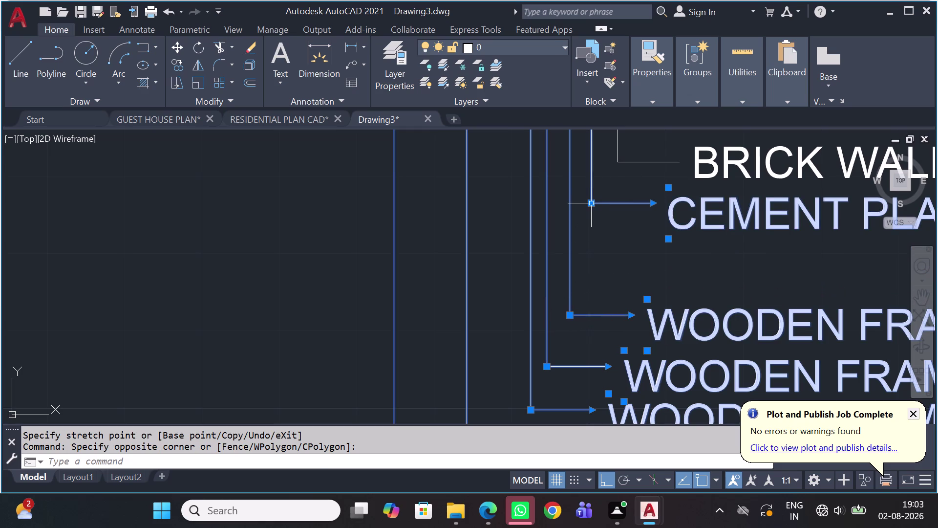
click(594, 204)
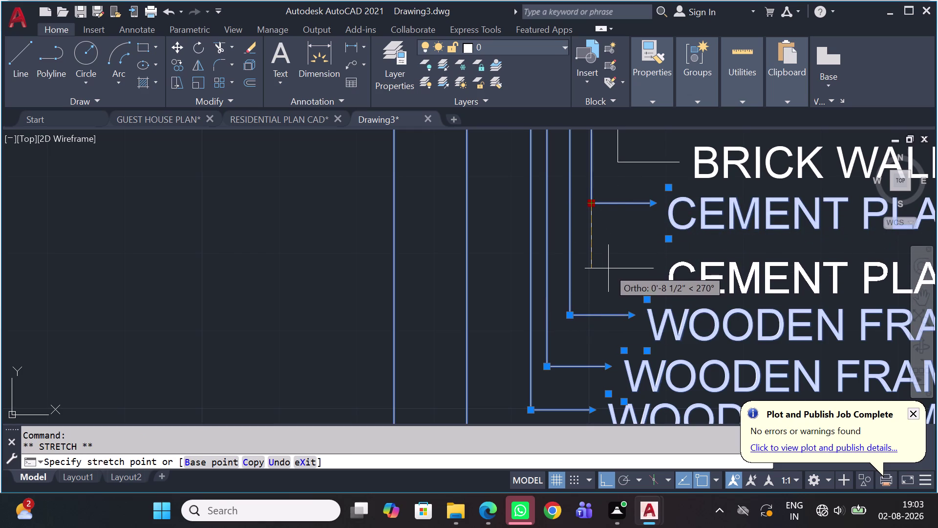
click(608, 269)
scroll(down, 3)
middle_drag(673, 258, 664, 262)
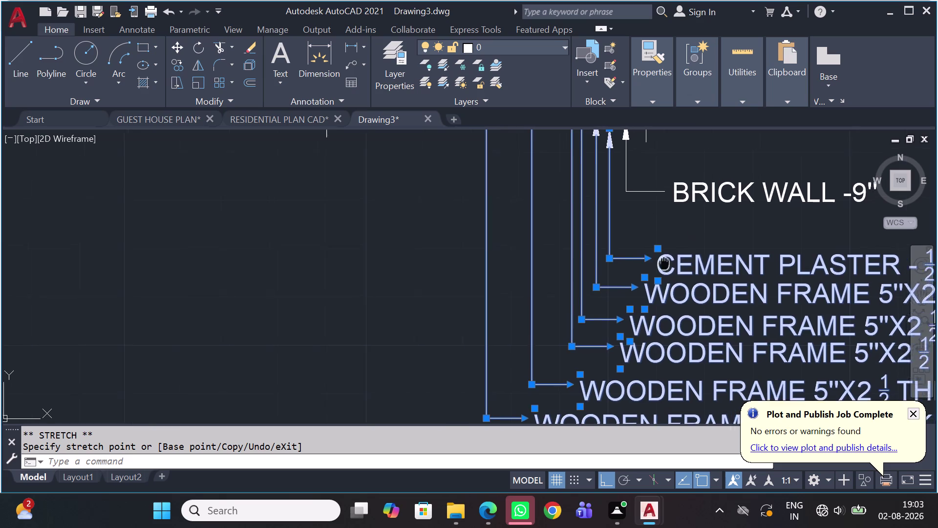
middle_drag(664, 262, 566, 278)
Move the BRICK WALL label slightly down and review the spaced-out labels.
click(633, 196)
click(576, 222)
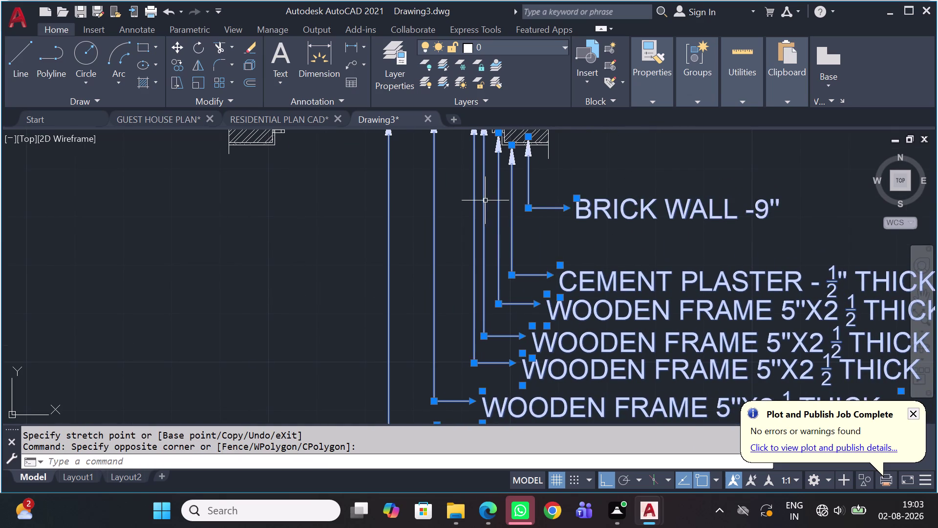
scroll(up, 3)
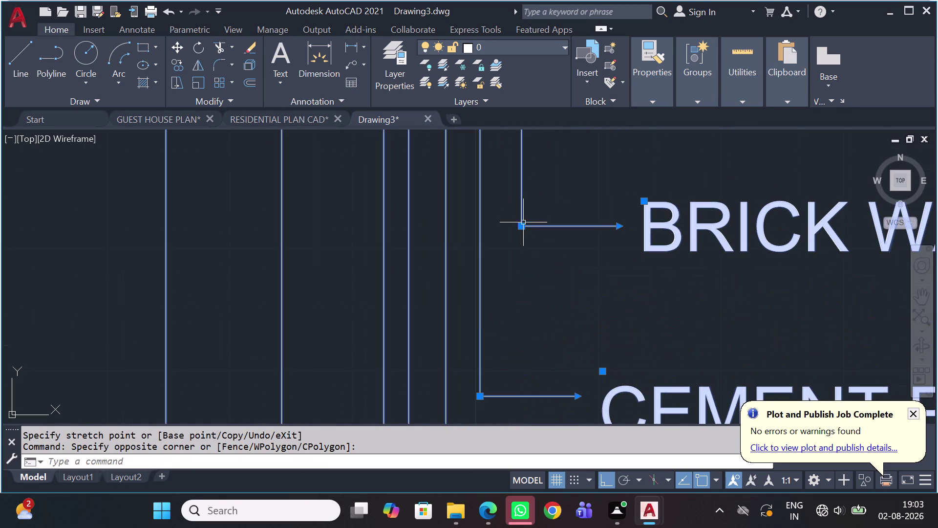
click(523, 225)
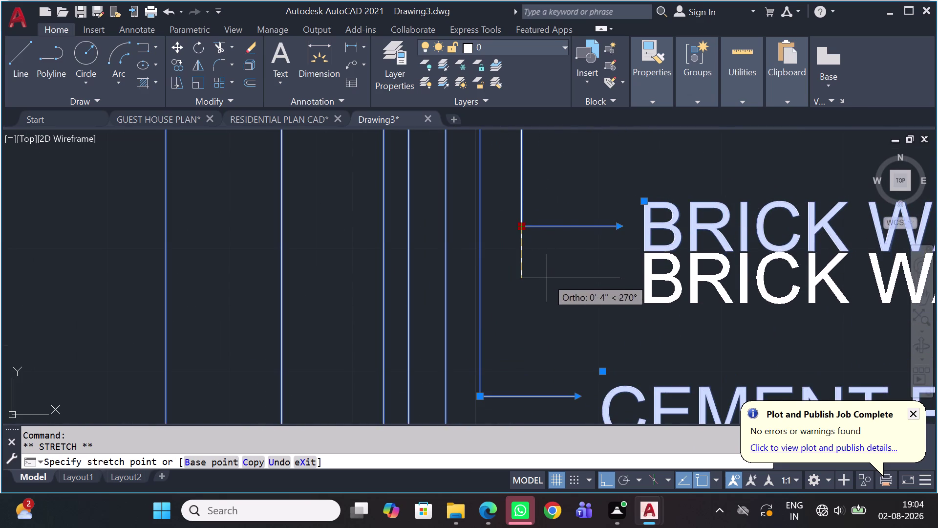
click(556, 310)
scroll(down, 3)
middle_drag(622, 316, 567, 169)
scroll(down, 3)
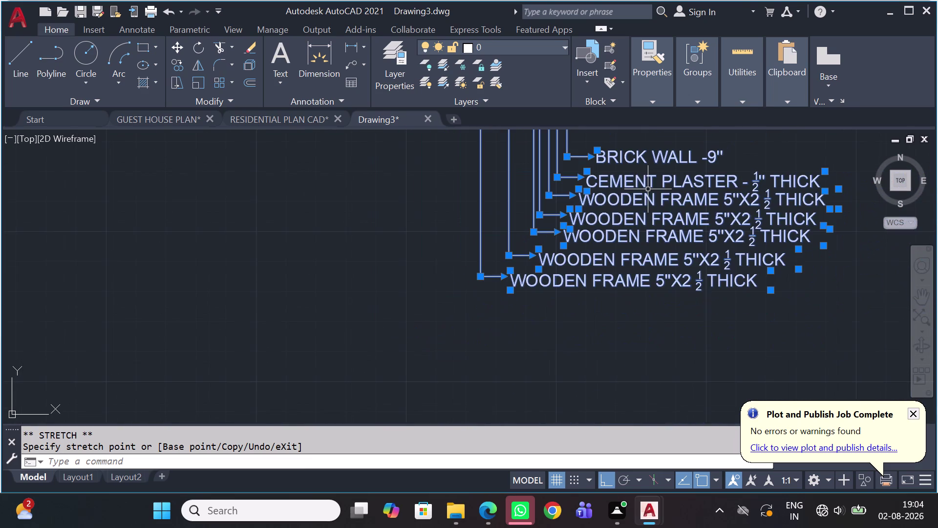
middle_drag(567, 254, 390, 263)
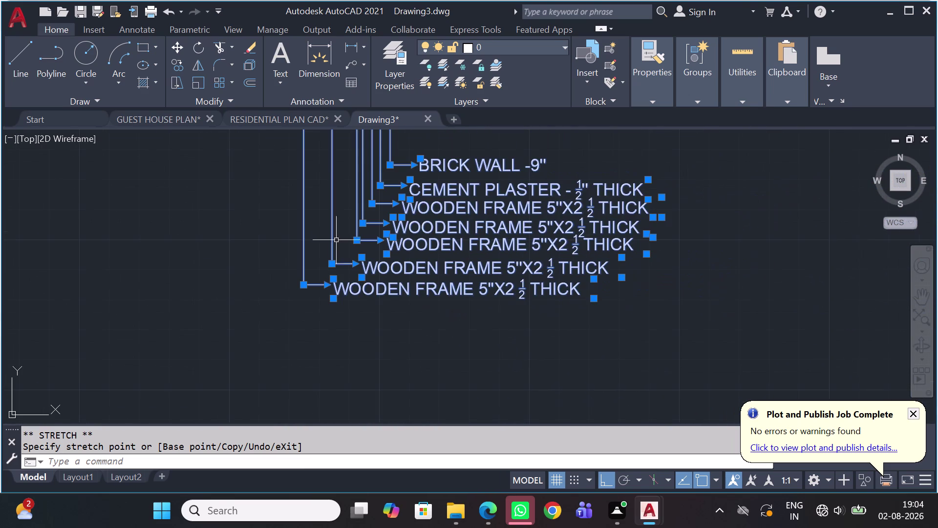
scroll(up, 3)
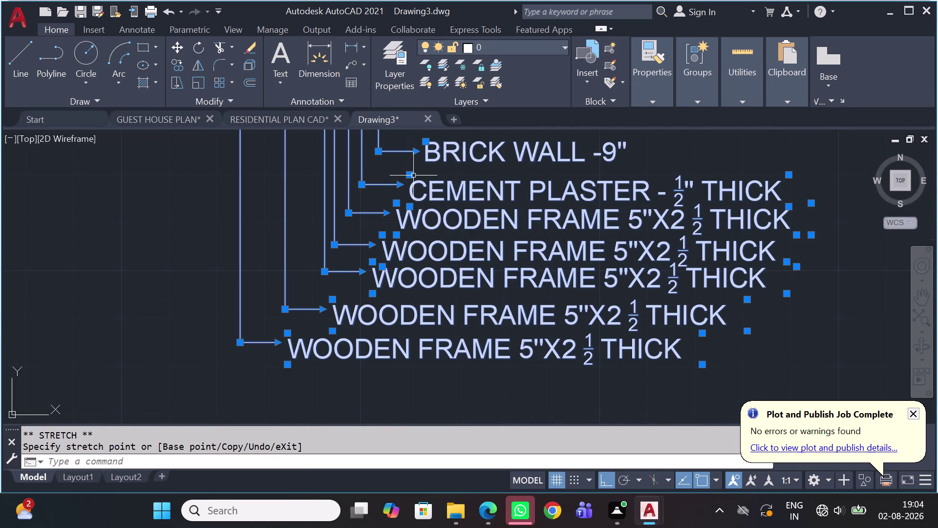
click(412, 178)
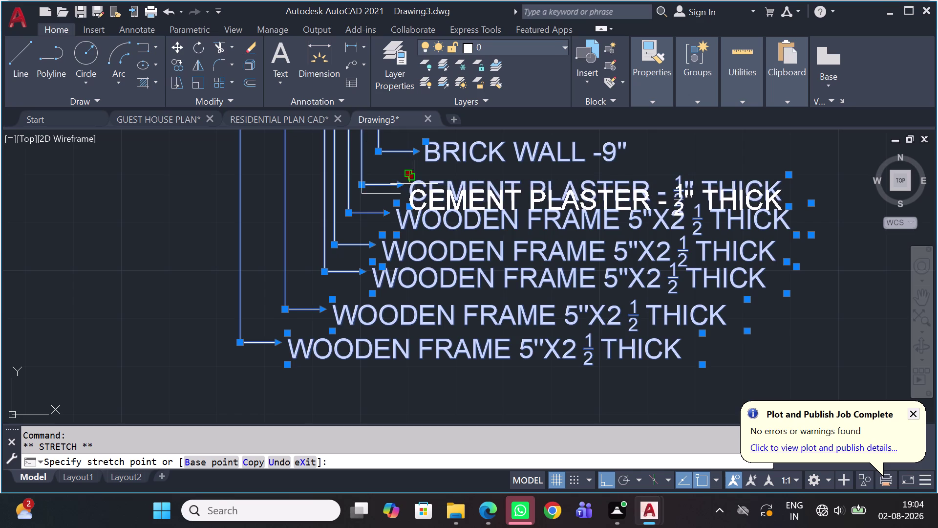
Place the CEMENT PLASTER and first WOODEN FRAME labels, shifting CEMENT PLASTER right.
click(413, 185)
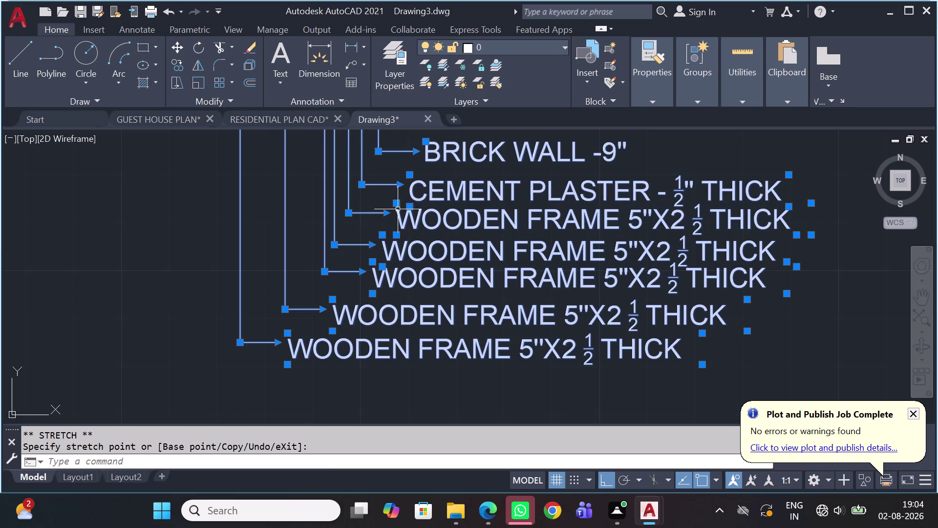
drag(390, 215, 404, 212)
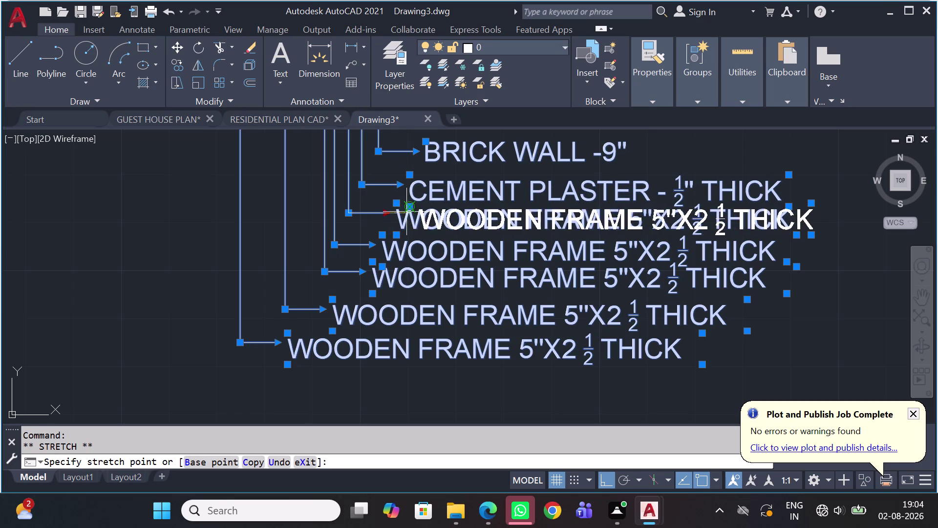
click(407, 212)
scroll(up, 3)
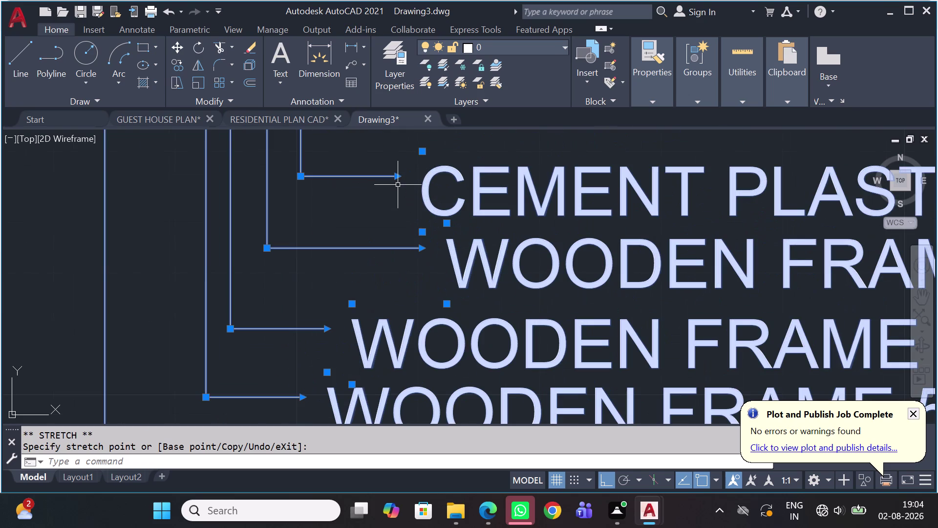
drag(396, 178, 412, 174)
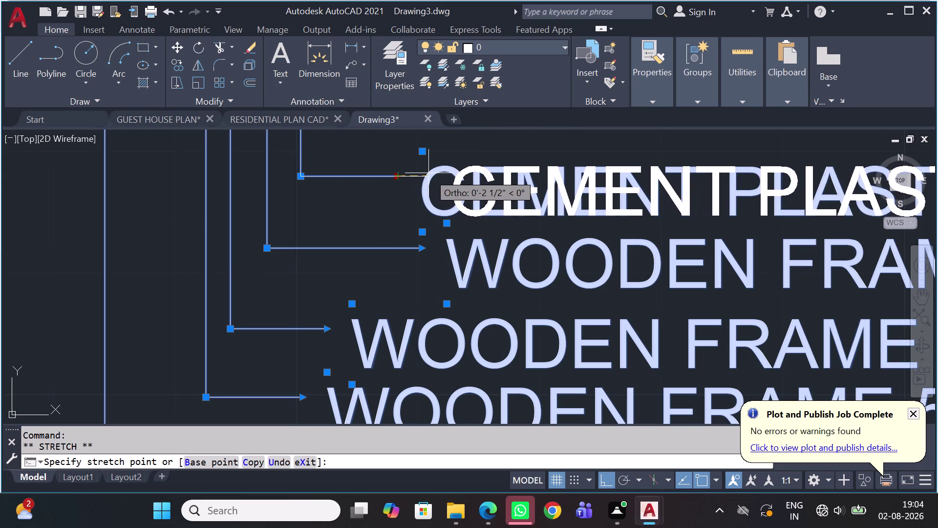
click(428, 174)
scroll(down, 3)
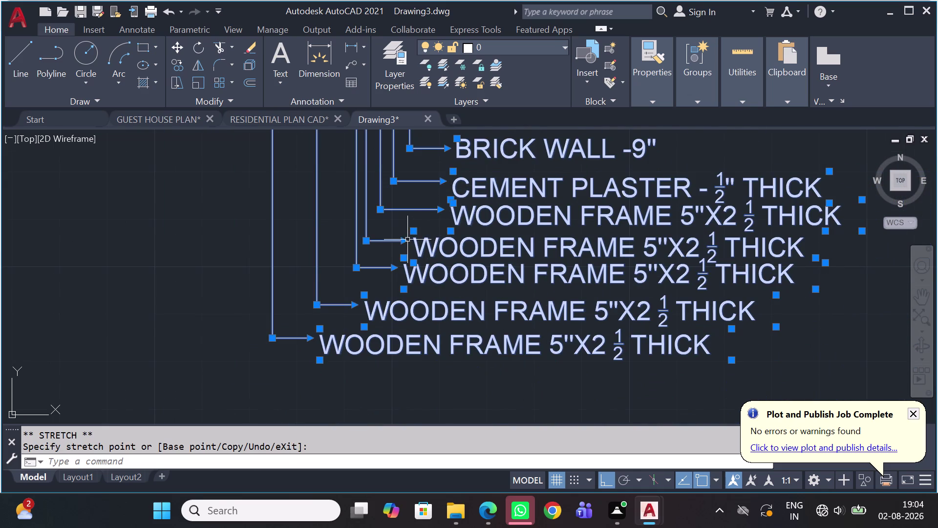
Shift the next three WOODEN FRAME labels right to line up.
click(406, 240)
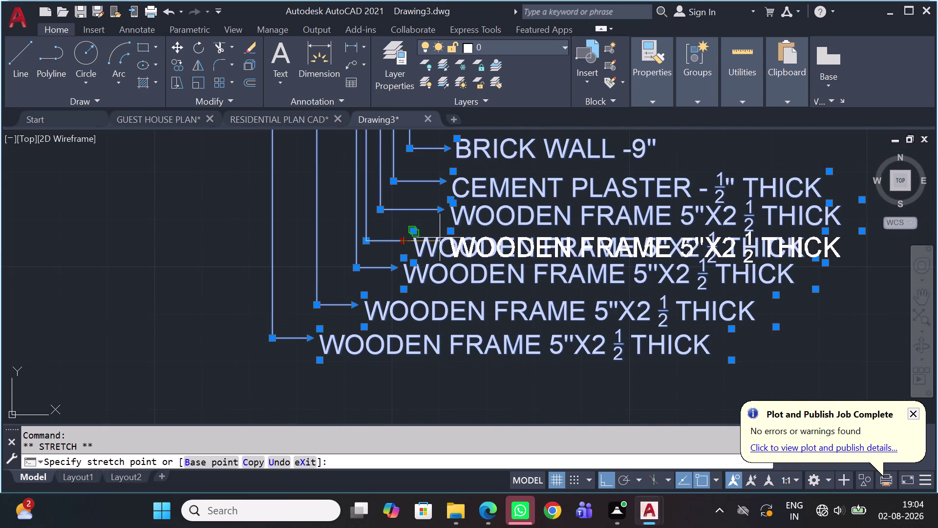
click(441, 237)
scroll(up, 3)
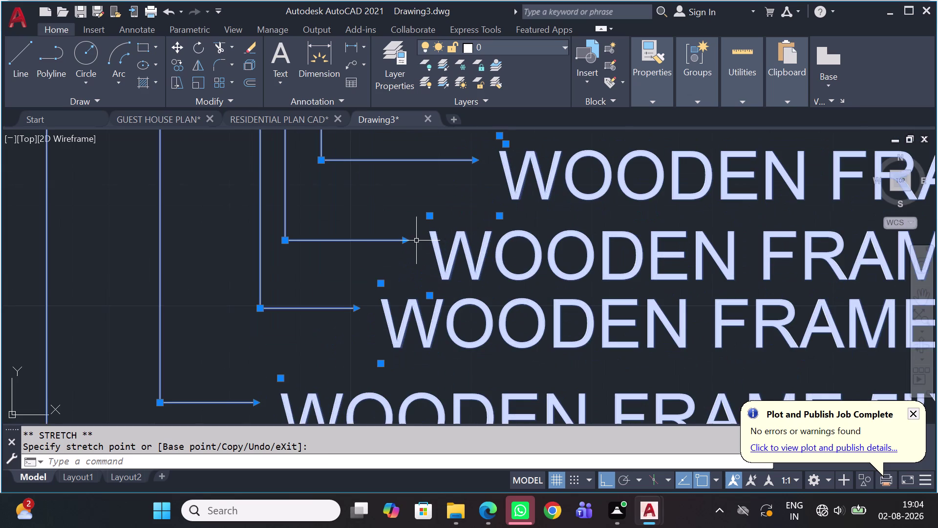
click(409, 242)
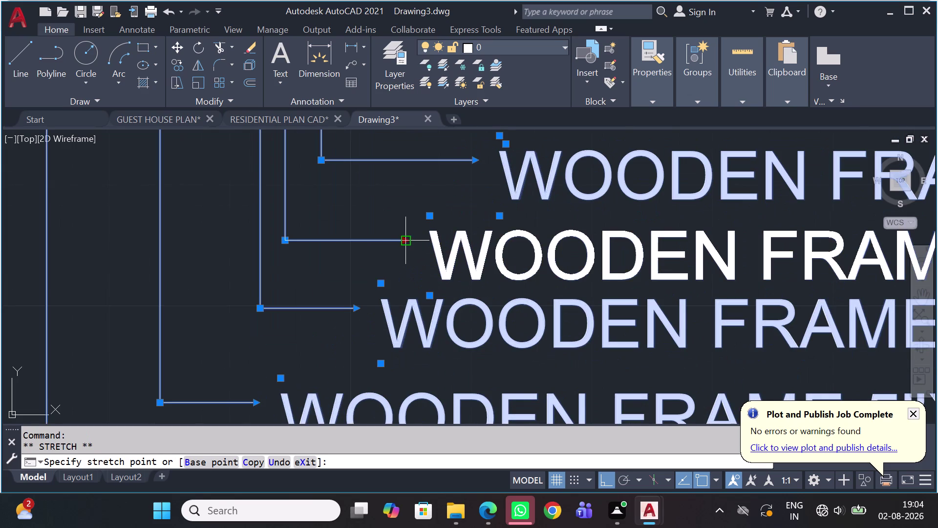
click(466, 242)
scroll(down, 3)
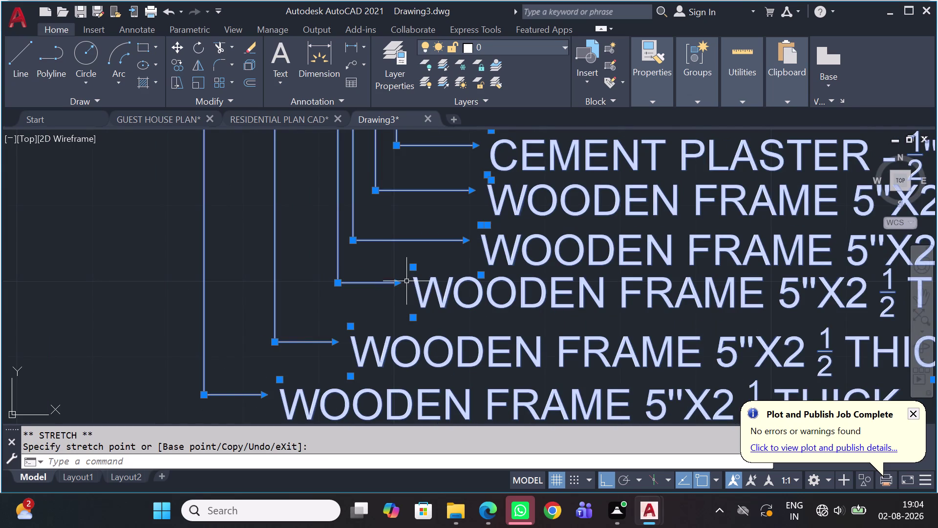
click(401, 284)
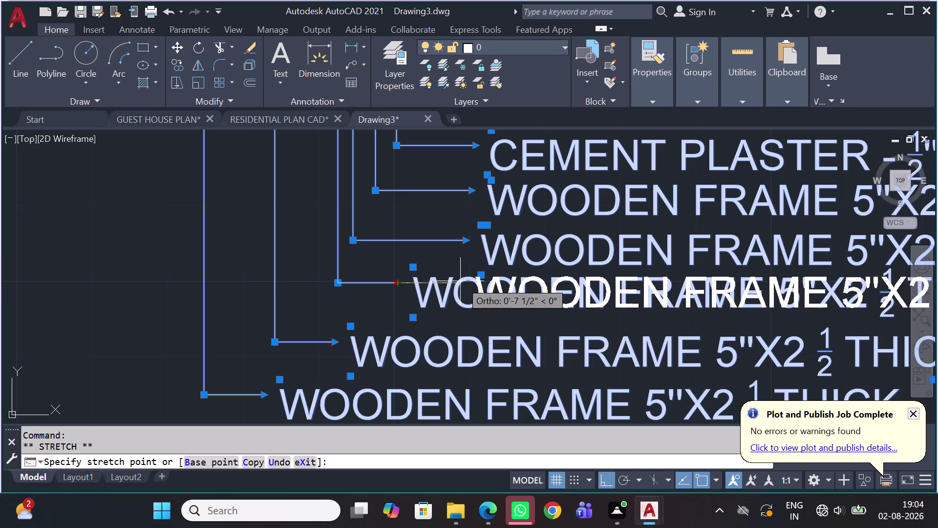
click(470, 285)
scroll(down, 3)
scroll(up, 3)
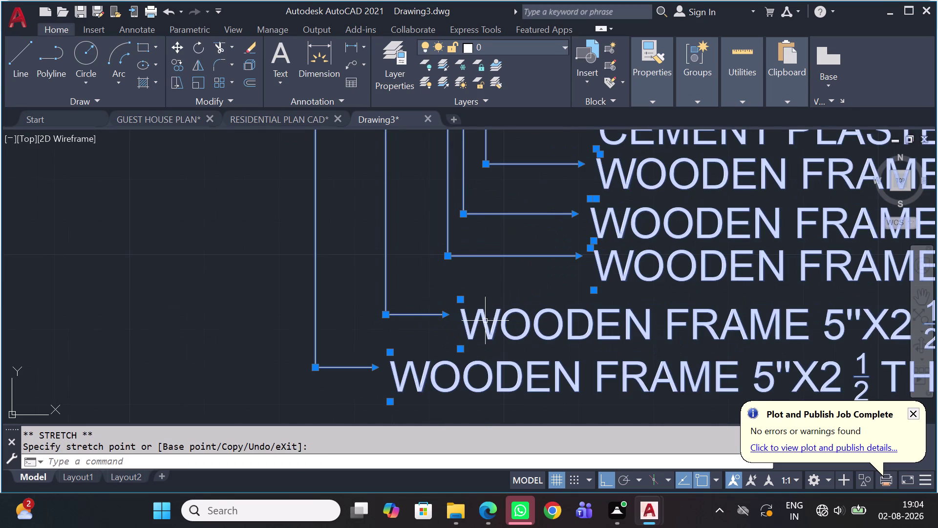
Shift the lower and bottom WOODEN FRAME labels right into alignment.
click(447, 312)
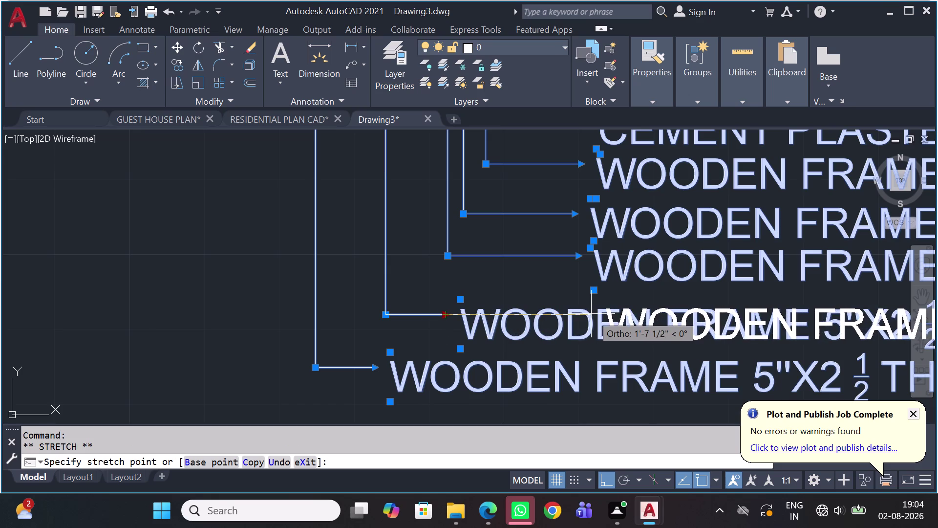
click(589, 313)
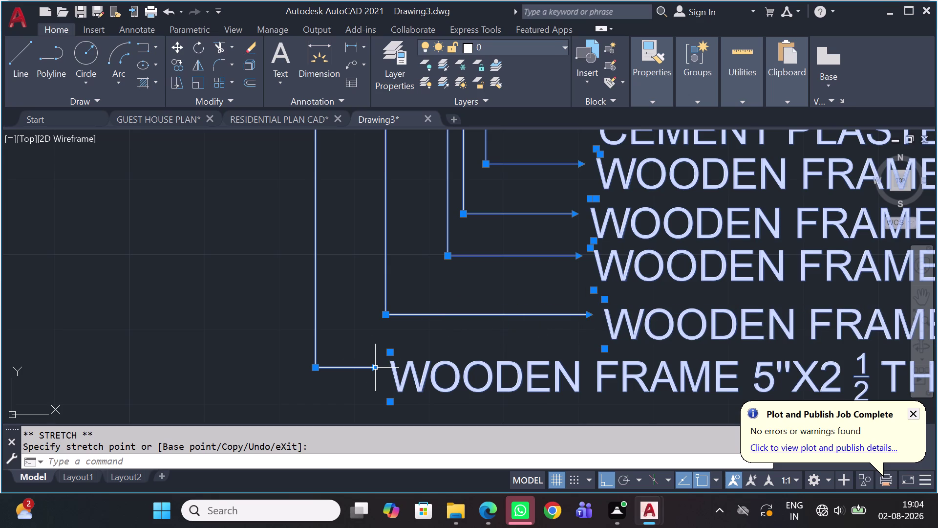
click(372, 367)
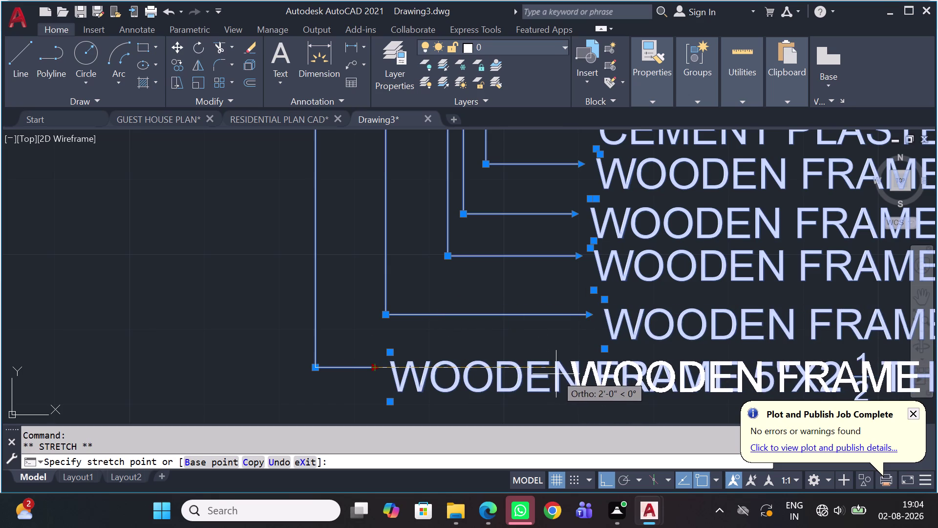
click(557, 375)
scroll(down, 3)
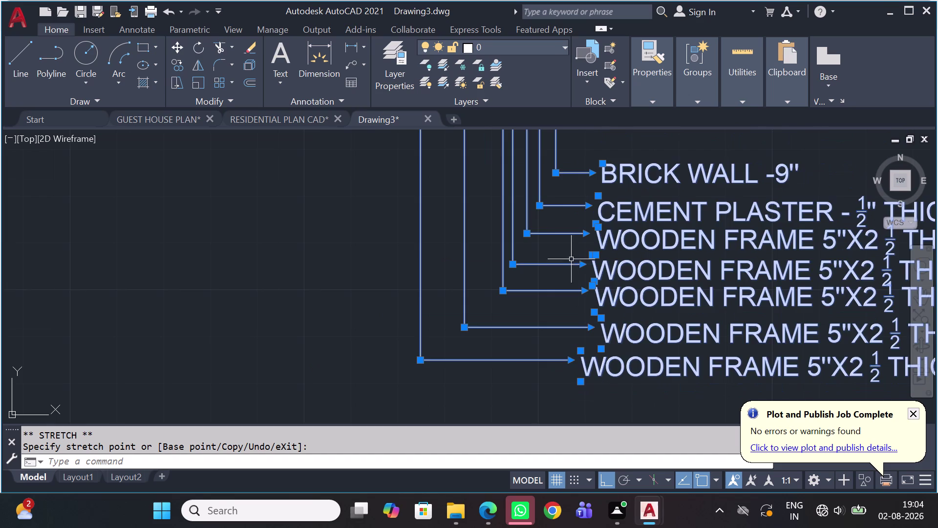
scroll(down, 3)
Draw a vertical XLINE through the left edge of the leader label stack.
key(Escape)
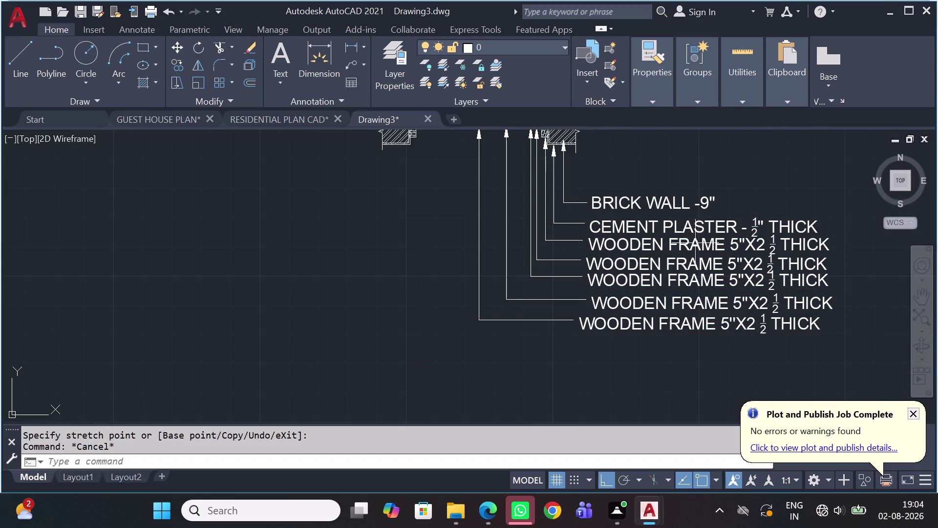
key(x)
key(l)
key(space)
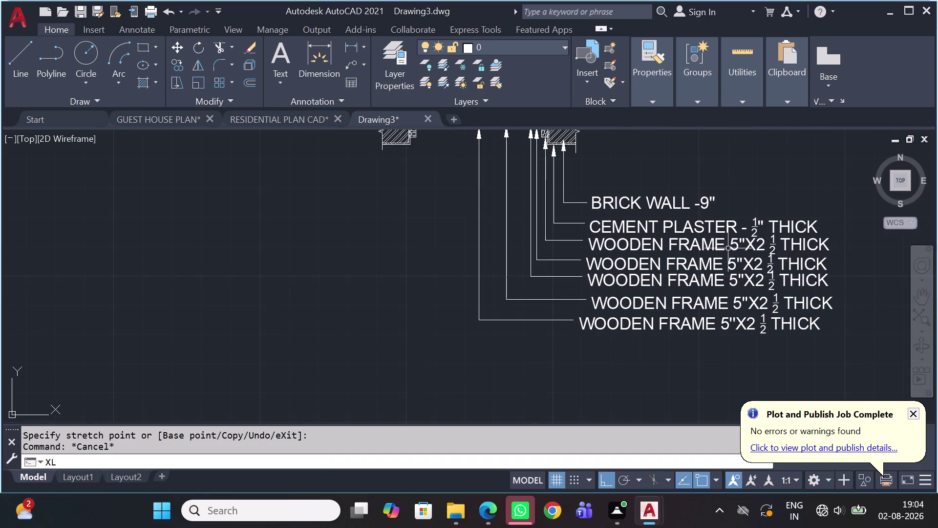
key(v)
key(space)
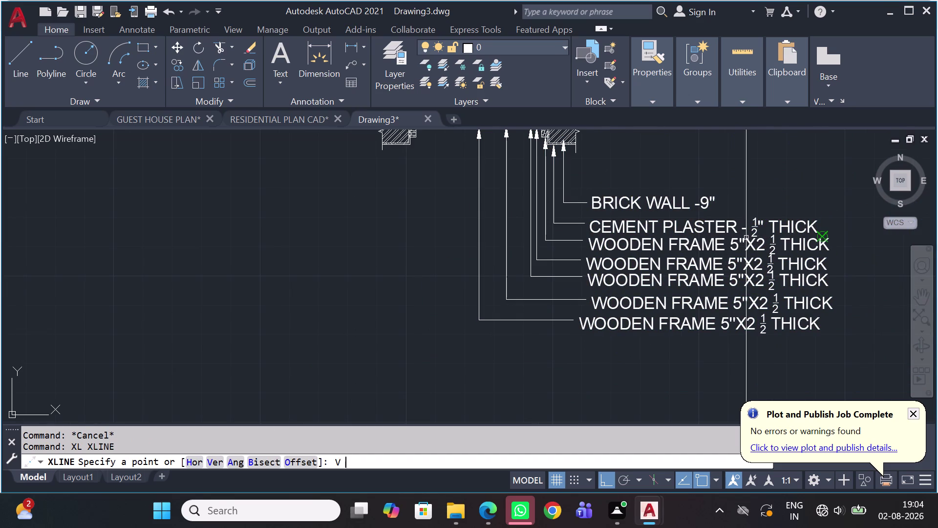
click(588, 200)
key(Escape)
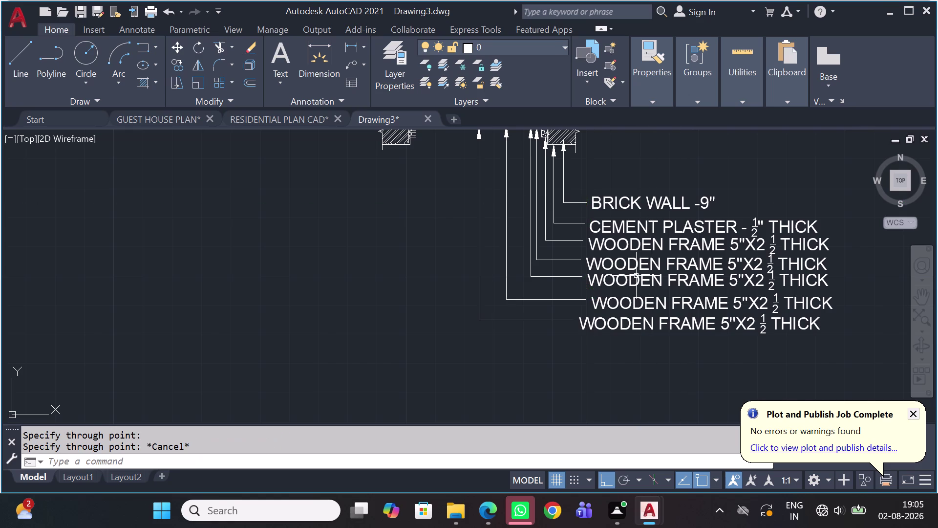
scroll(up, 3)
scroll(up, 3)
Stretch the BRICK WALL leader's arrow end, then the next leader's, onto the vertical line.
click(609, 190)
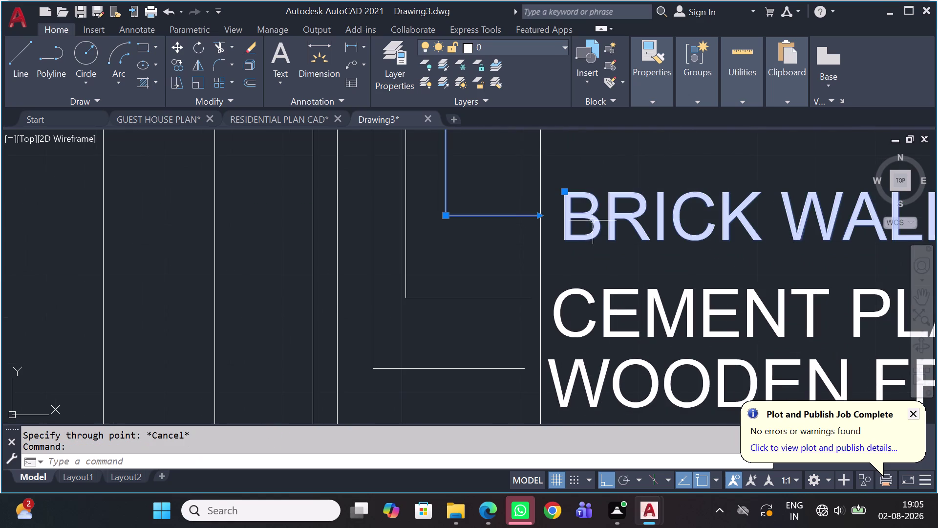
click(589, 293)
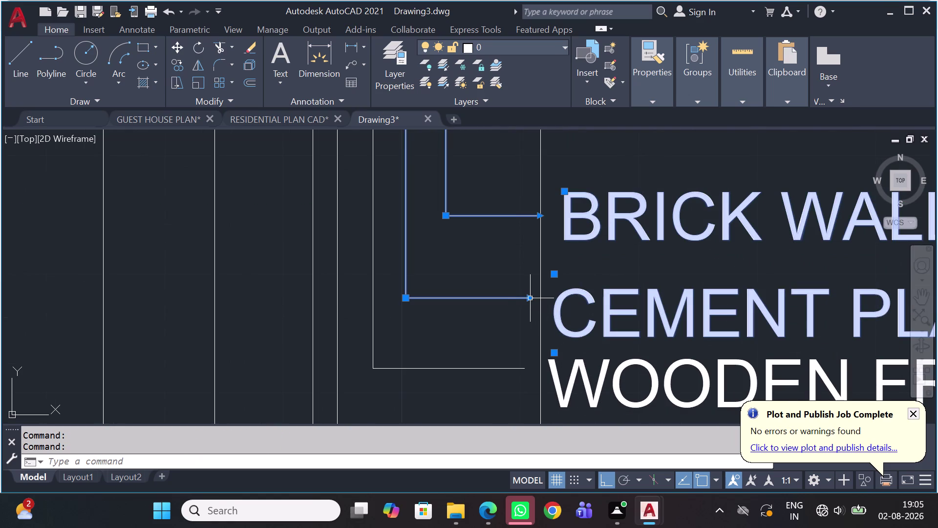
click(532, 297)
click(539, 295)
scroll(down, 3)
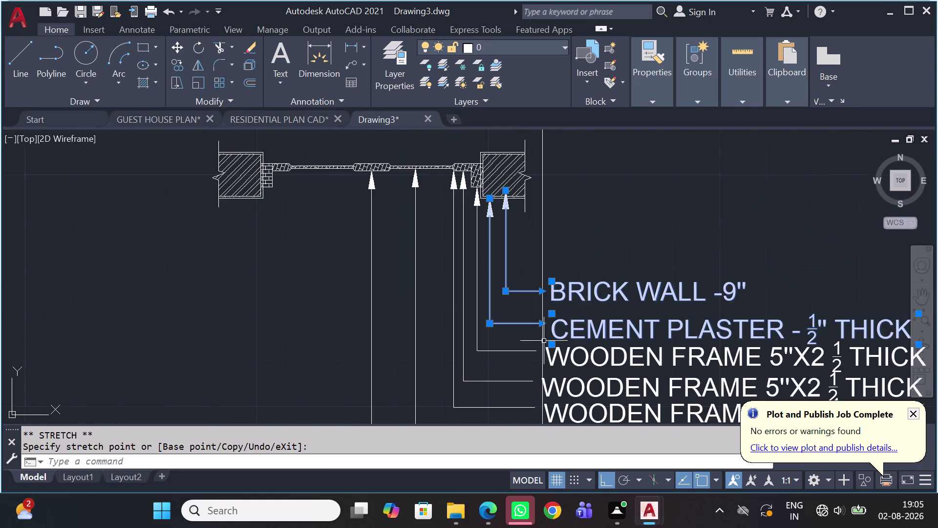
middle_drag(545, 351, 595, 259)
scroll(up, 3)
click(614, 260)
click(588, 291)
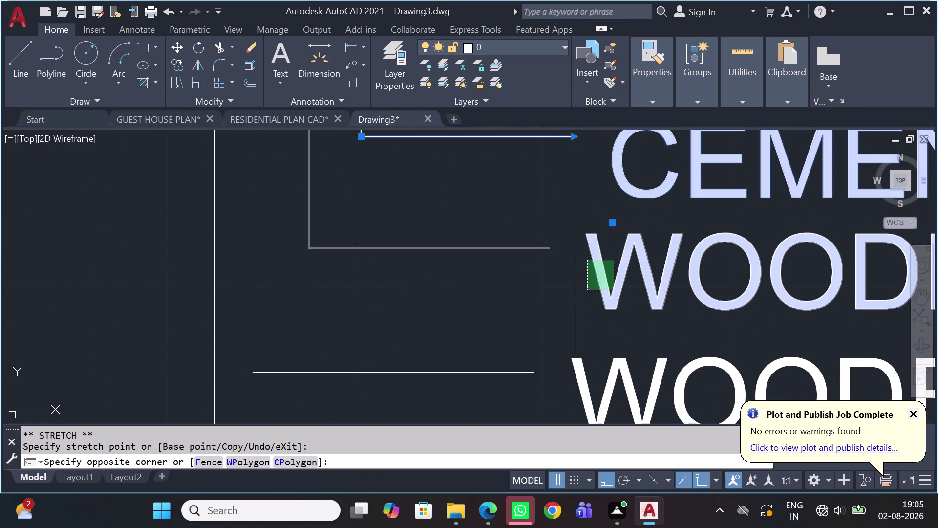
click(548, 250)
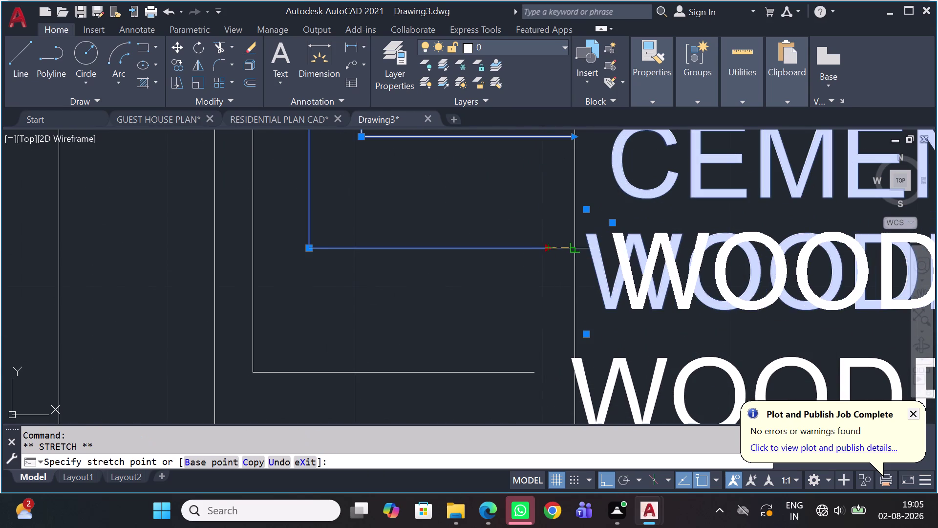
click(576, 245)
scroll(down, 3)
scroll(up, 3)
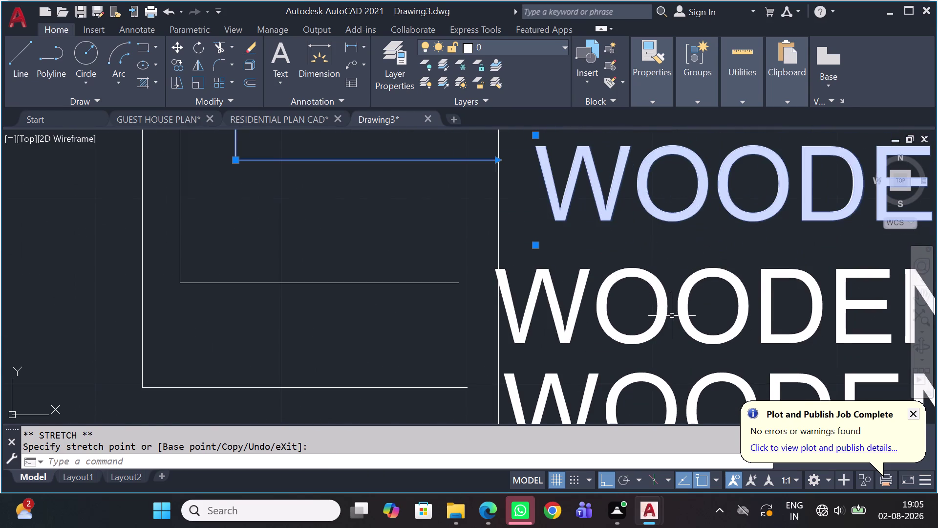
Snap the arrow ends of the next three leaders onto the vertical alignment line.
click(663, 333)
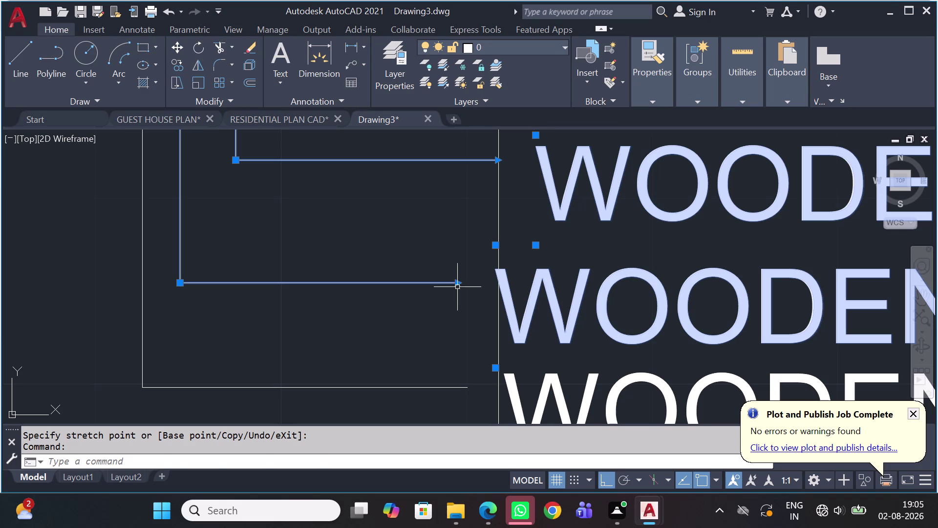
click(458, 287)
click(465, 282)
click(460, 283)
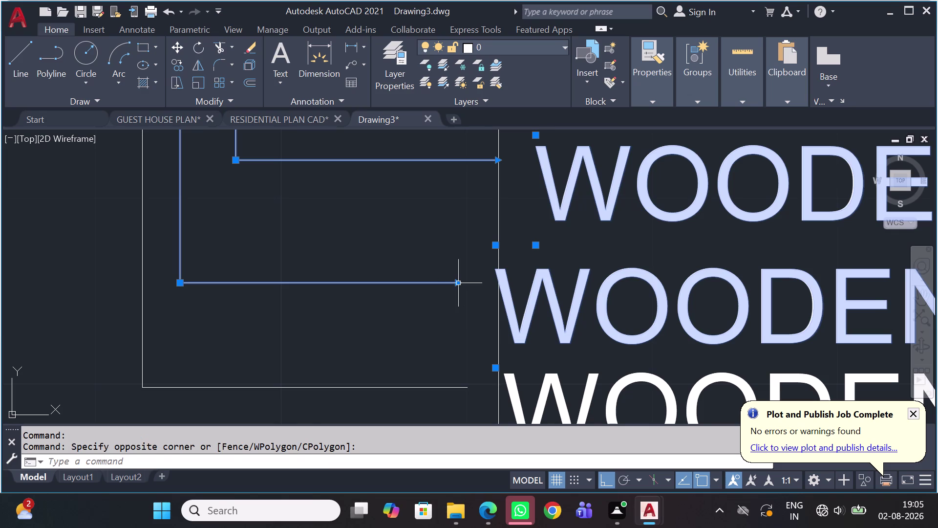
click(502, 282)
scroll(down, 3)
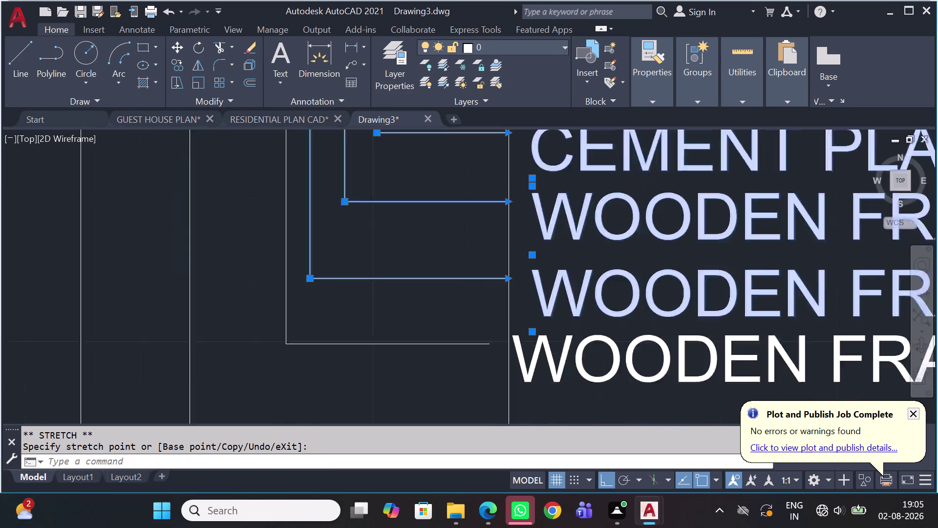
scroll(down, 3)
scroll(up, 3)
scroll(up, 3)
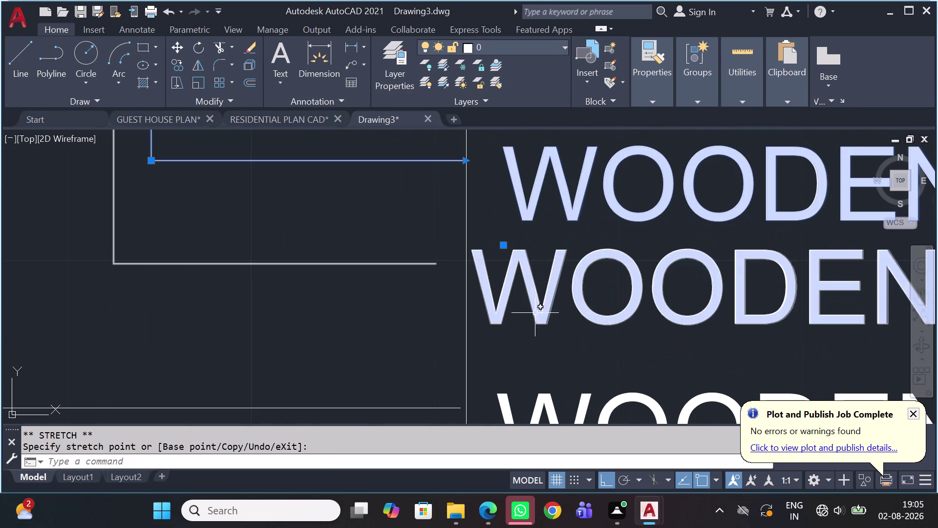
click(543, 323)
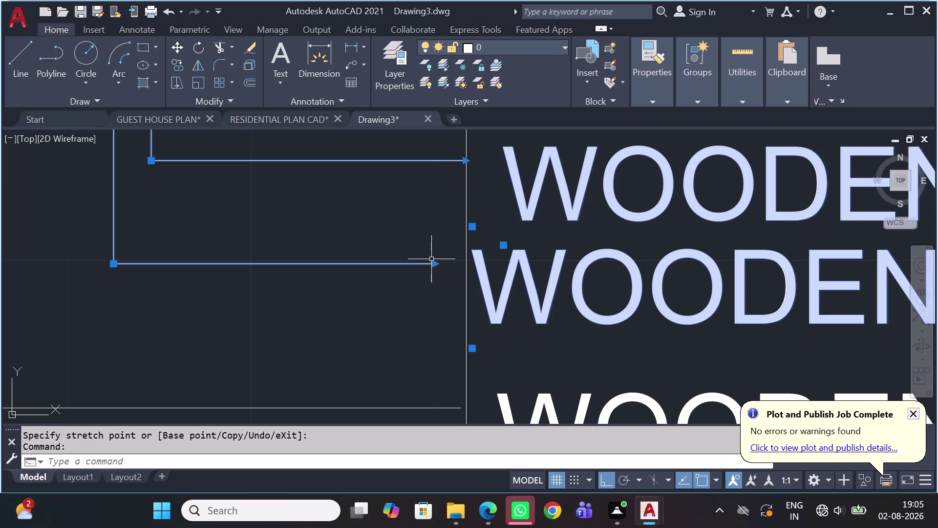
click(436, 267)
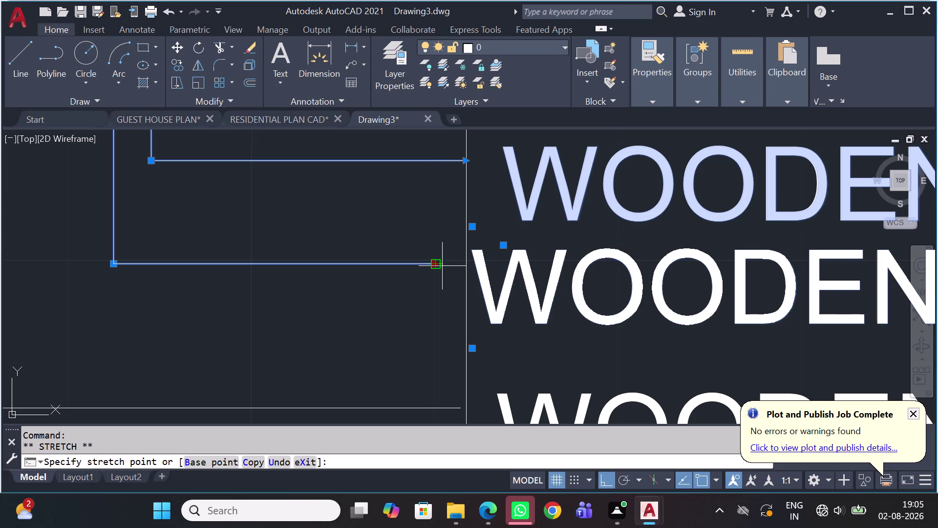
click(466, 265)
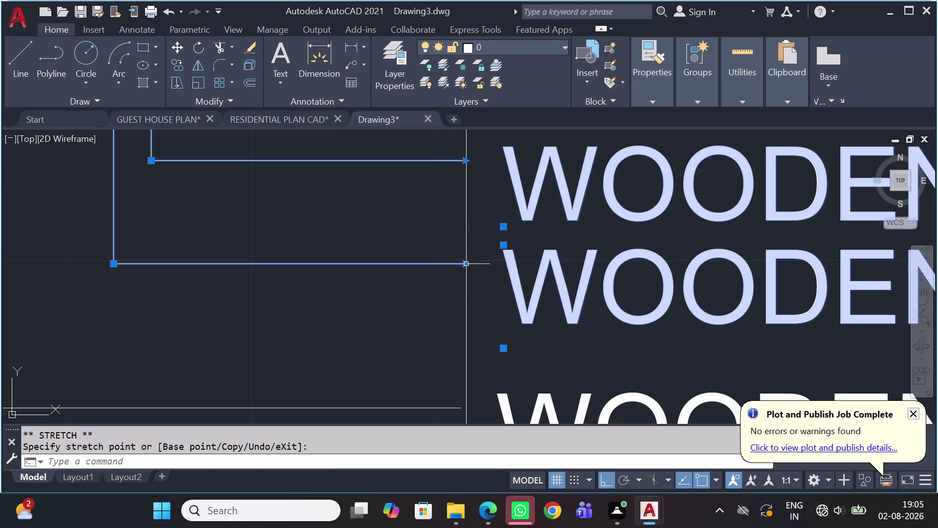
scroll(down, 3)
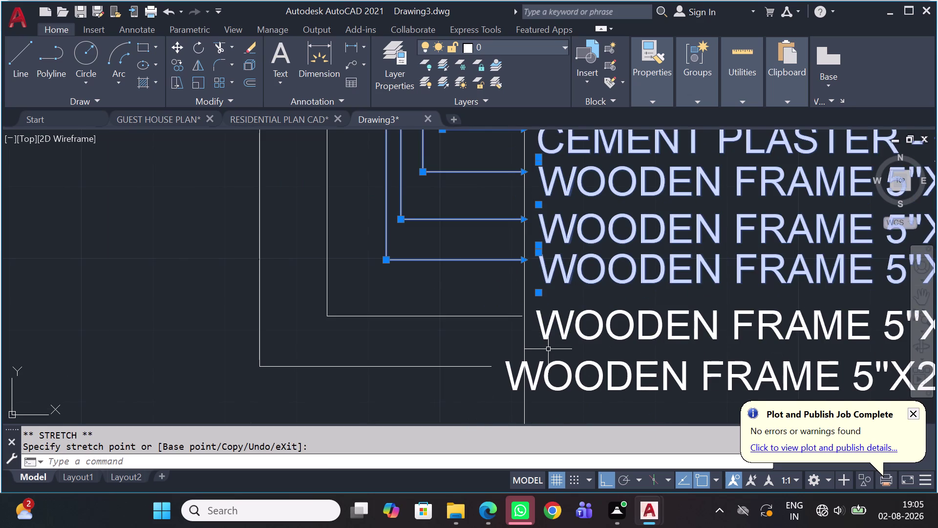
scroll(up, 3)
Grip-stretch the remaining lower leader ends onto the vertical line.
drag(563, 336, 562, 331)
click(551, 290)
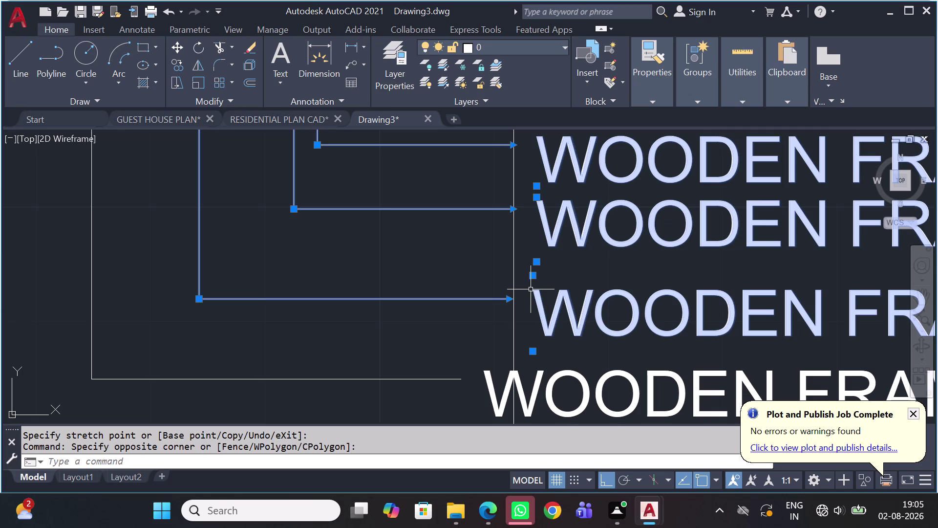
scroll(up, 3)
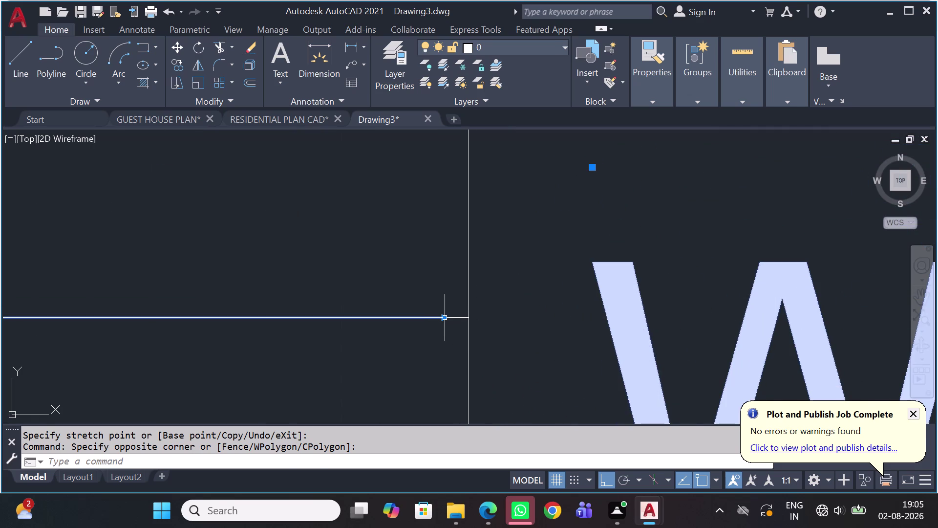
click(447, 321)
click(465, 319)
scroll(down, 3)
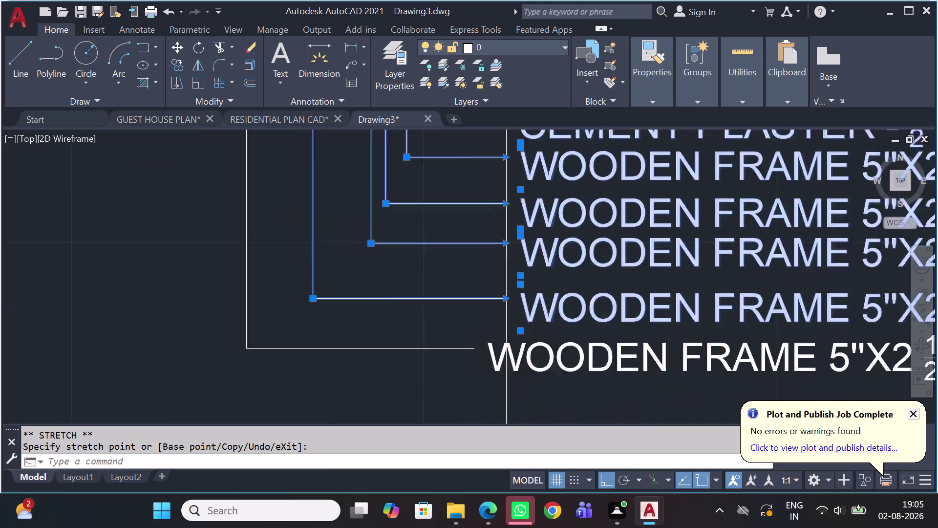
scroll(down, 3)
drag(553, 346, 556, 350)
click(545, 325)
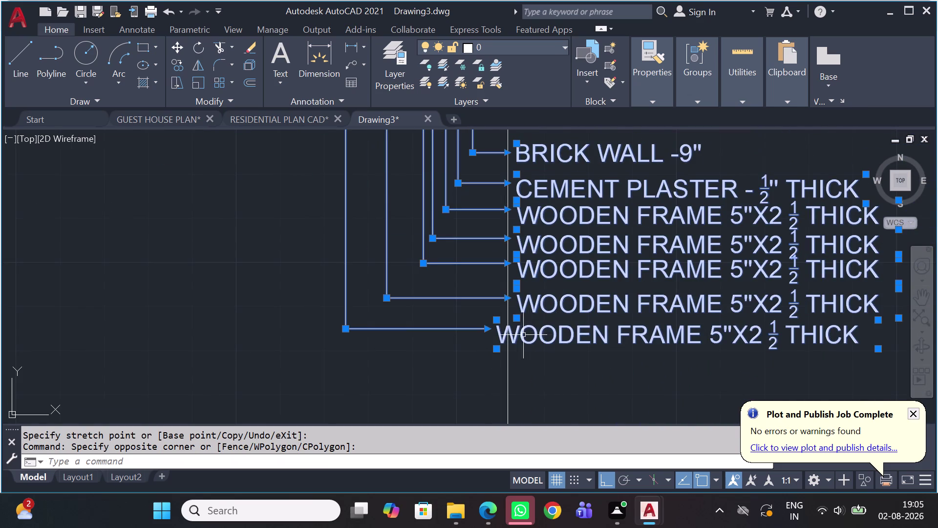
scroll(up, 3)
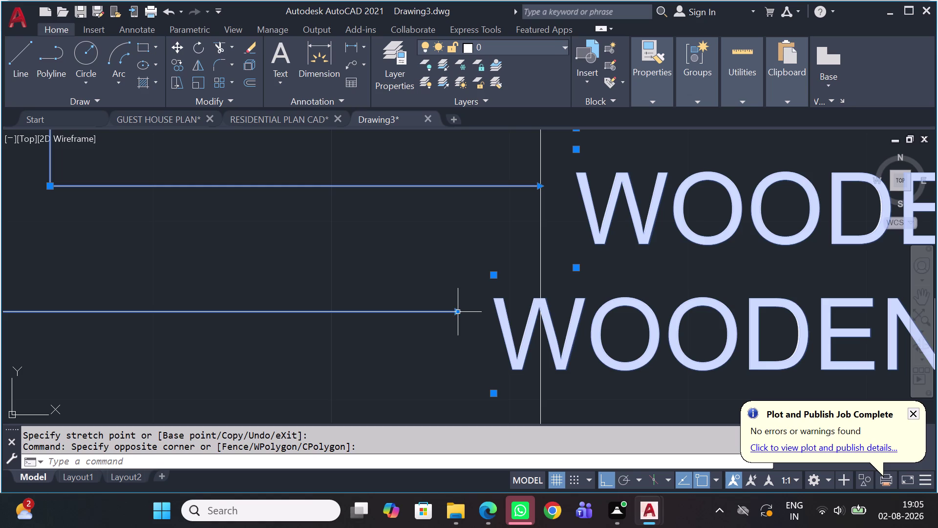
click(458, 312)
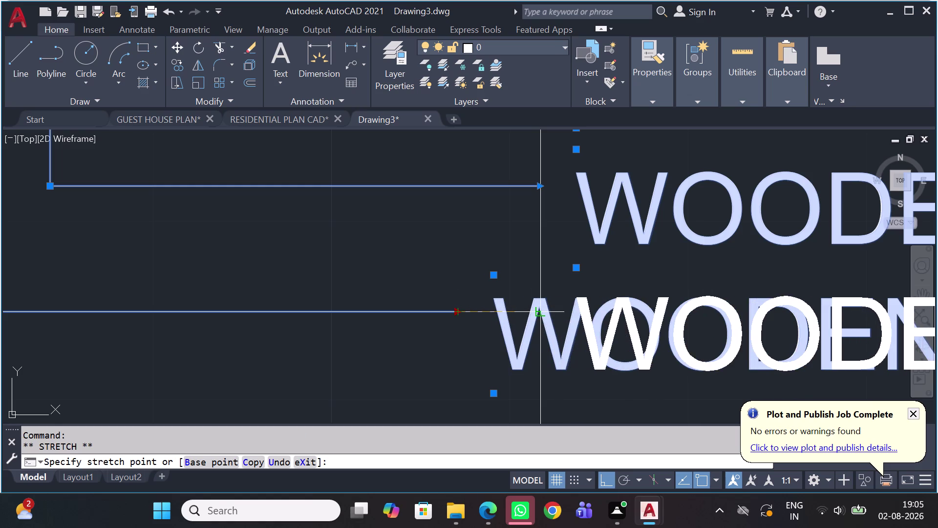
click(537, 315)
scroll(down, 3)
scroll(down, 3)
Clear the leader selection and reframe the view on the label column.
middle_drag(681, 275, 678, 276)
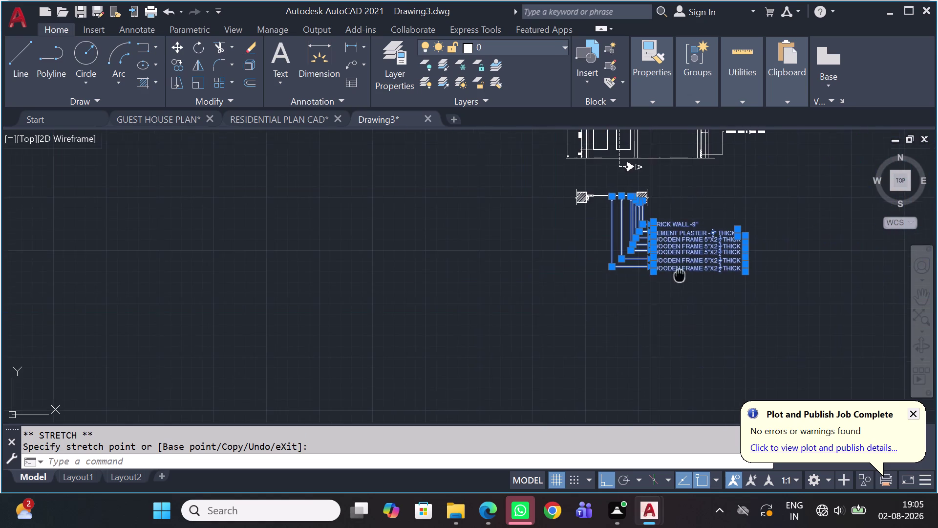
middle_drag(679, 276, 512, 286)
key(Escape)
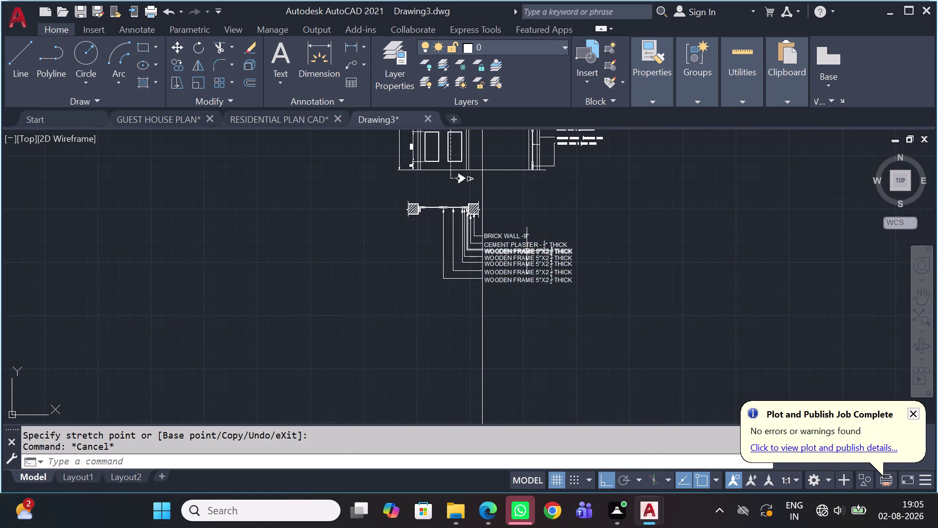
scroll(up, 3)
middle_drag(432, 320, 509, 232)
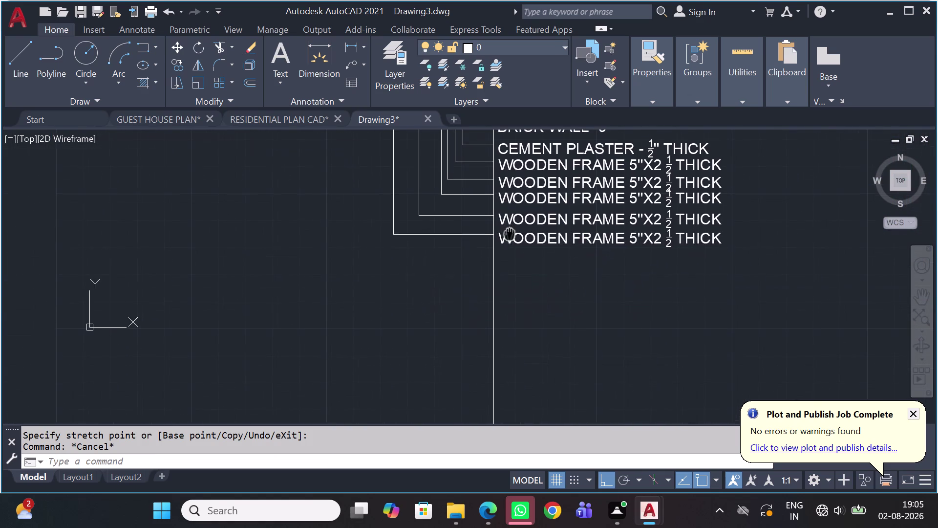
middle_drag(509, 232, 509, 232)
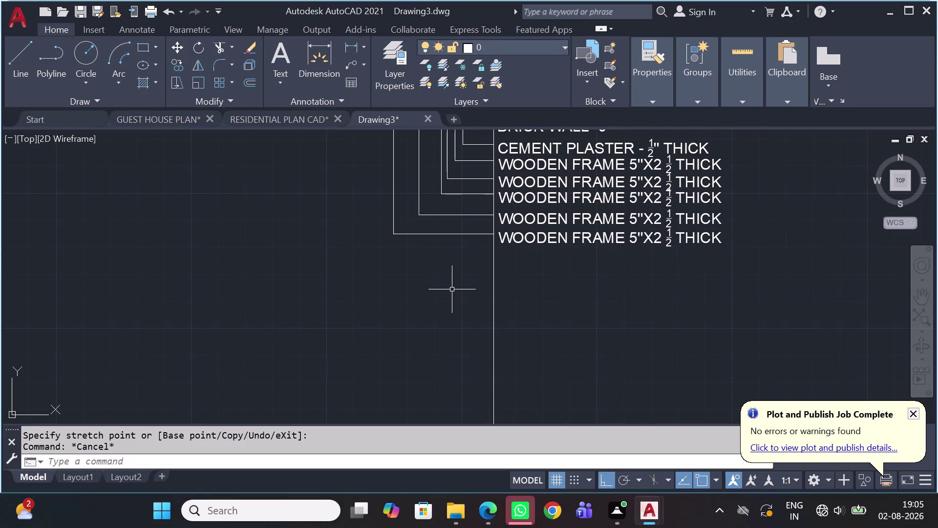
middle_drag(557, 252, 552, 271)
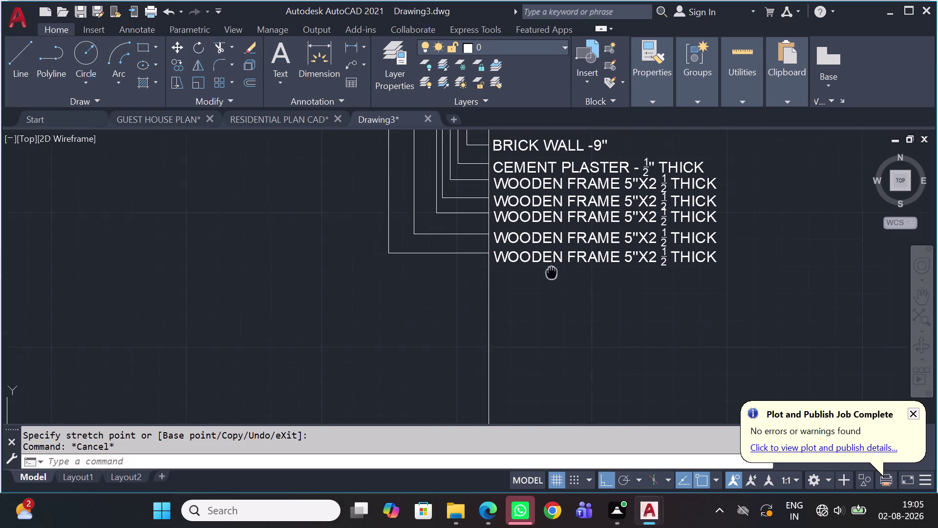
middle_drag(553, 271, 551, 290)
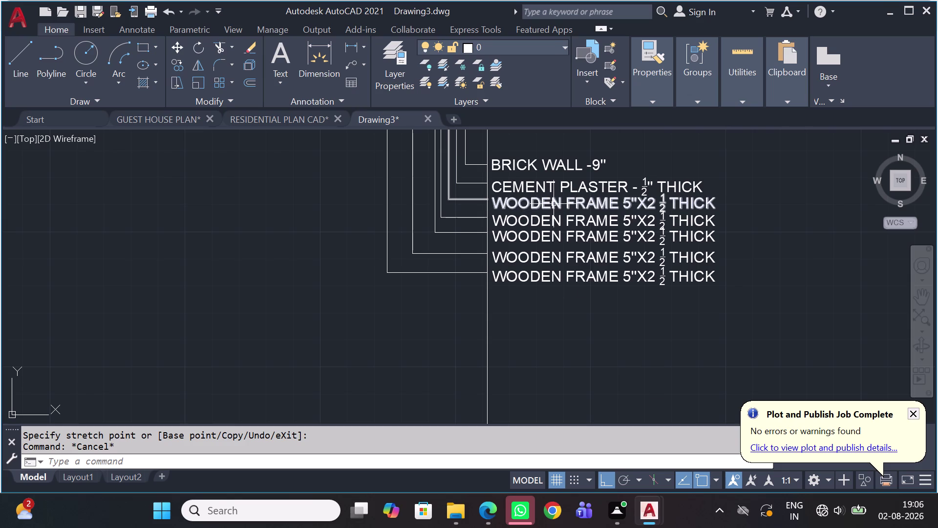
double_click(560, 221)
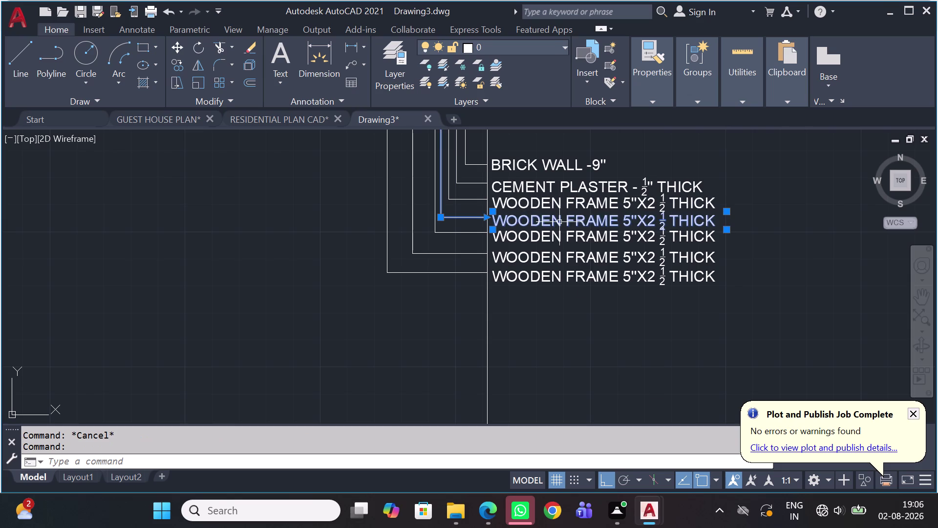
Replace the callout text with WOODEN STYLE 1 1/2, stacked as a fraction.
click(560, 223)
triple_click(559, 223)
triple_click(559, 223)
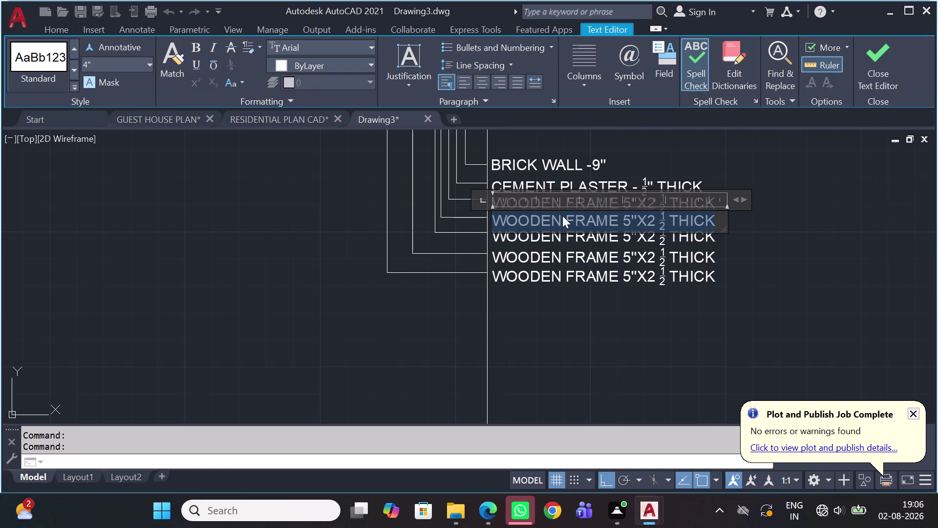
text(WO)
text(ODE)
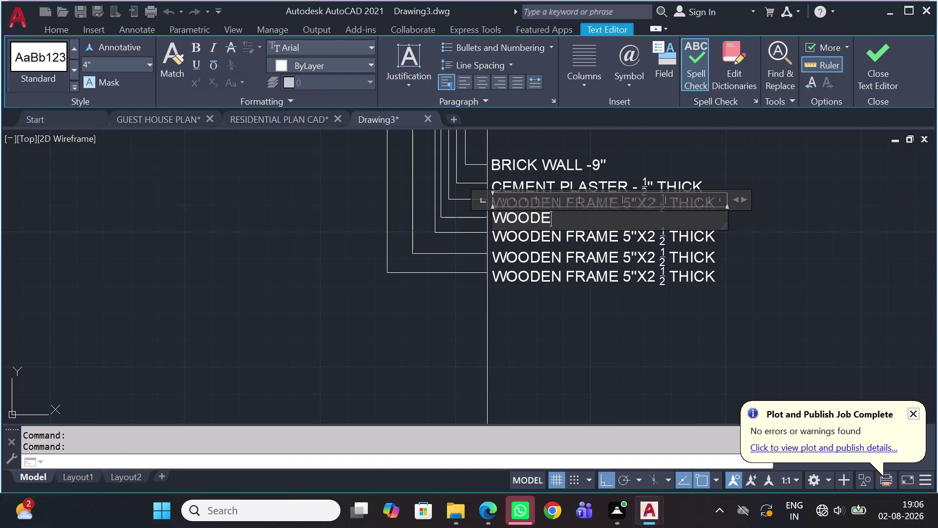
text(N STYAL)
key(space)
text(E)
key(BackSpace)
key(BackSpace)
key(BackSpace)
key(BackSpace)
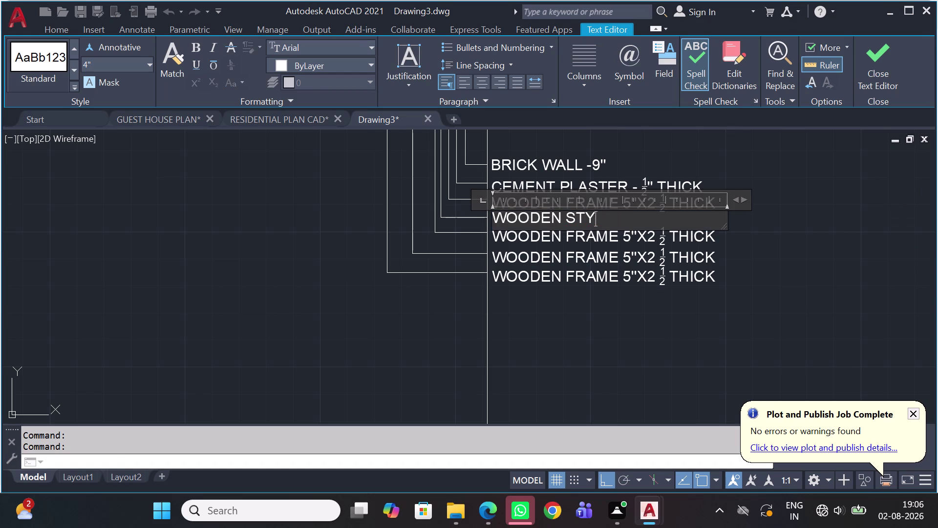
text(LE)
key(space)
text(1 1)
text(/2)
key(Return)
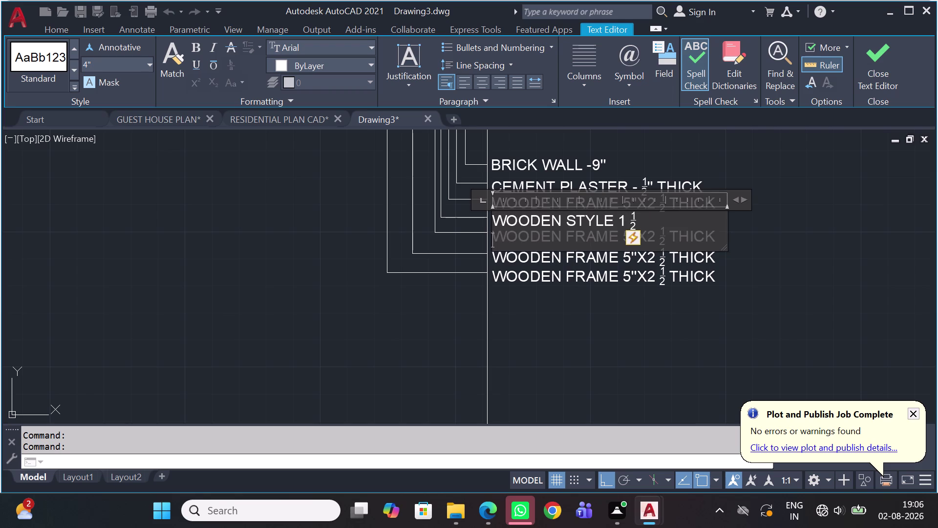
Complete the callout as WOODEN STYLE 1½"X4" THICK and close the editor.
click(644, 221)
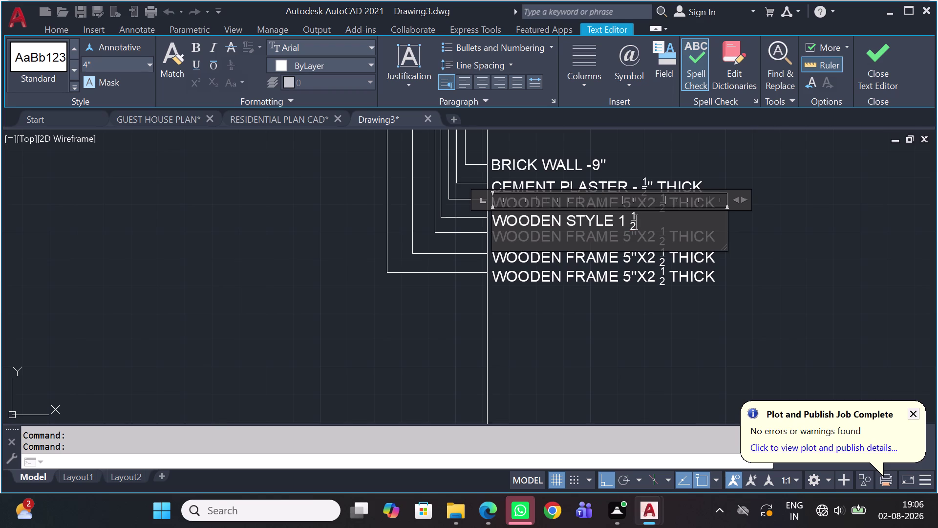
text('')
key(x)
text(4')
key(apostrophe)
key(space)
text(THI)
text(C)
key(k)
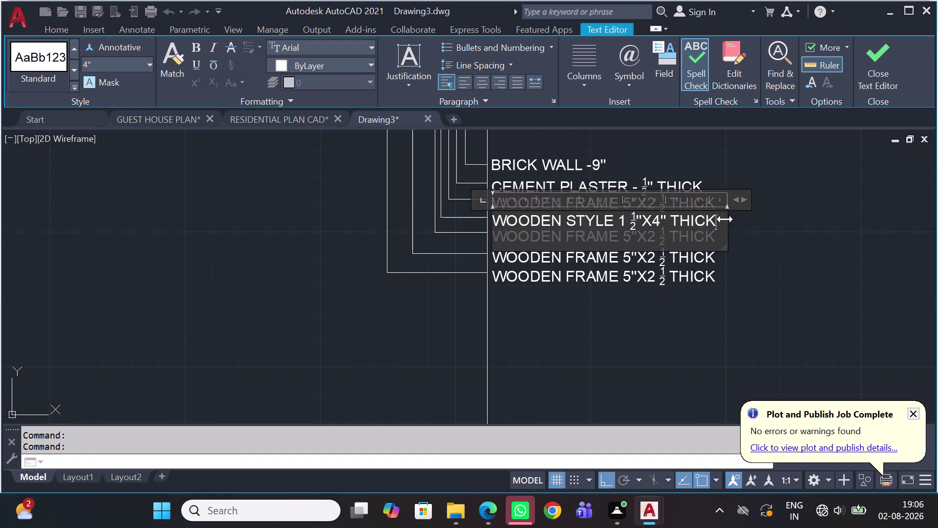
click(769, 220)
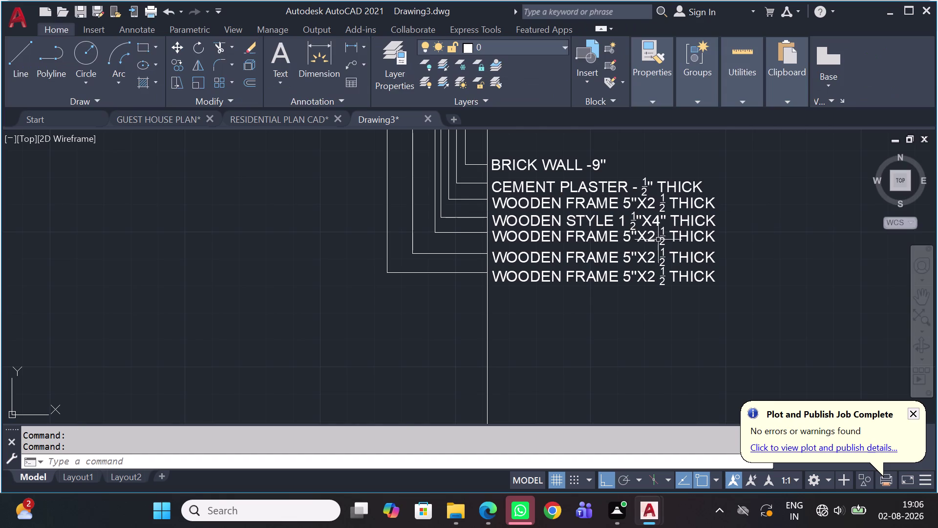
Replace the fifth callout with WOODEN BREADING 1/2, stacked as a fraction.
double_click(648, 238)
triple_click(647, 239)
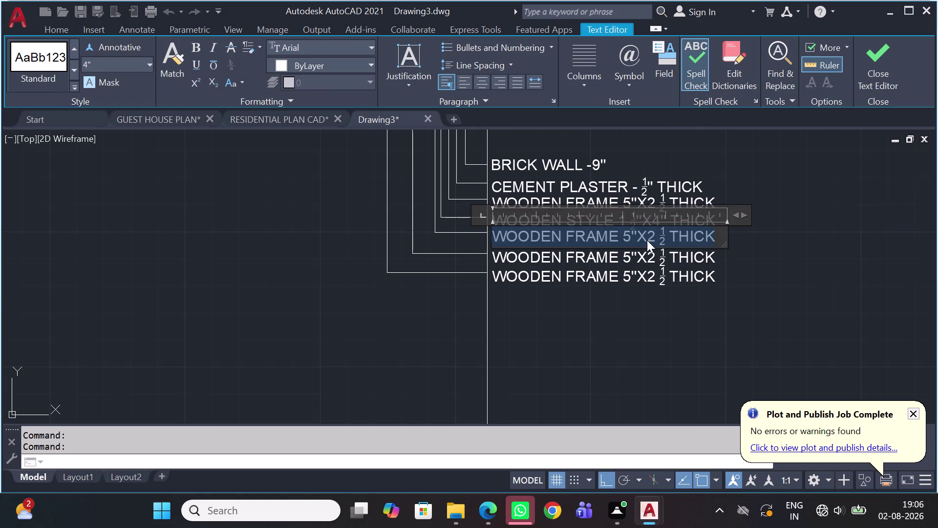
double_click(647, 239)
text(W)
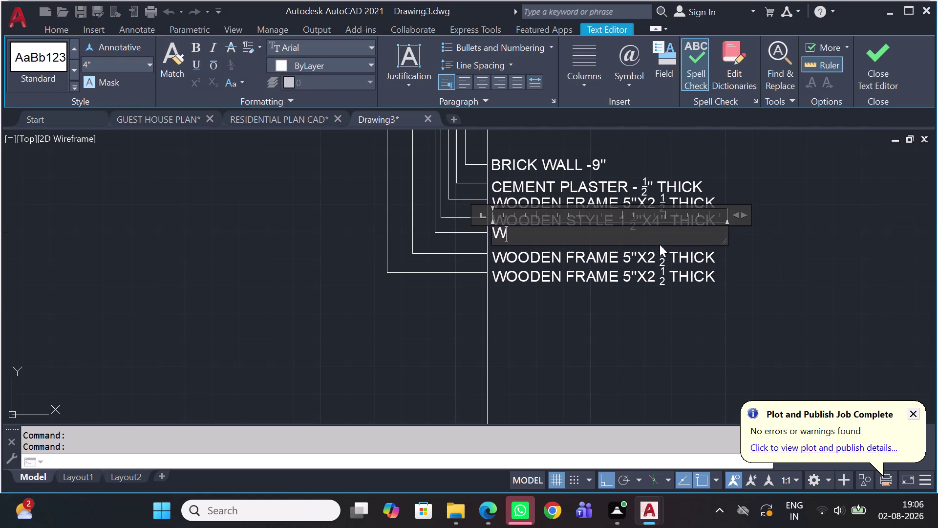
text(OODEN B)
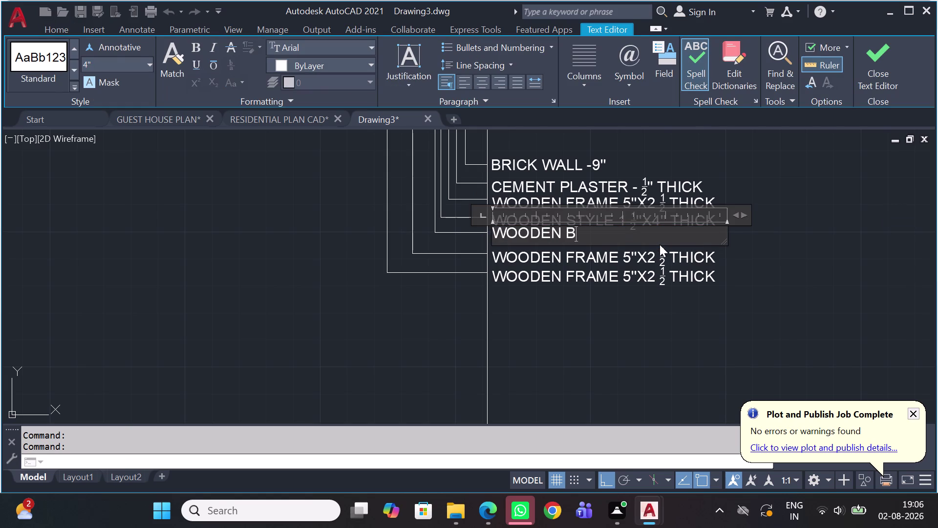
text(READIN)
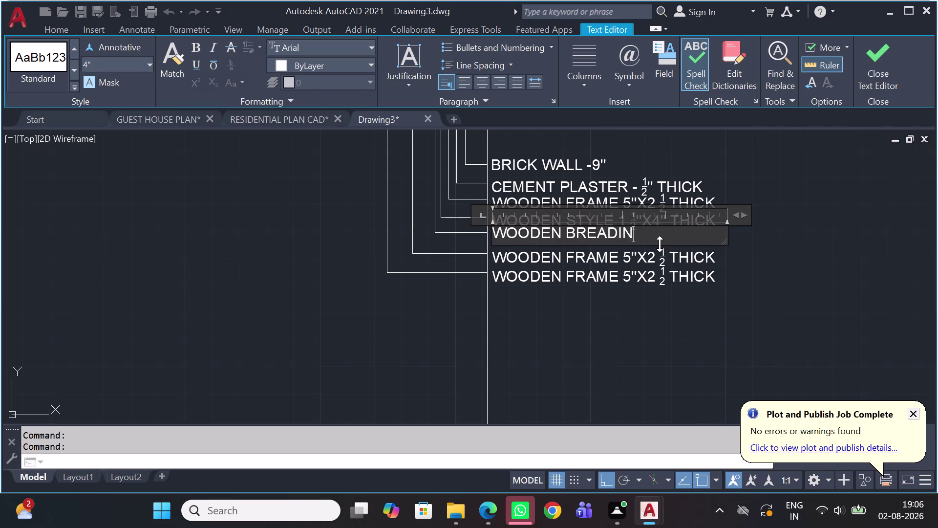
text(G)
key(space)
key(1)
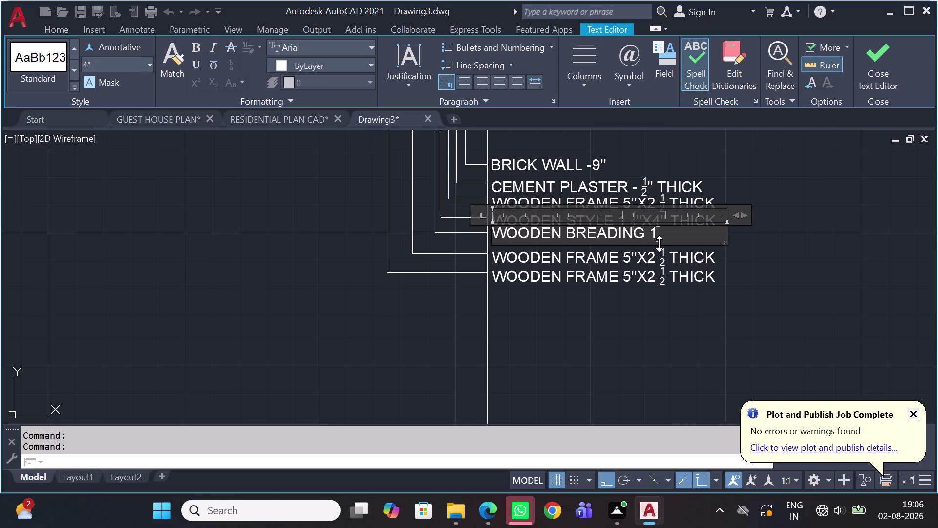
text(/)
text(2)
key(Return)
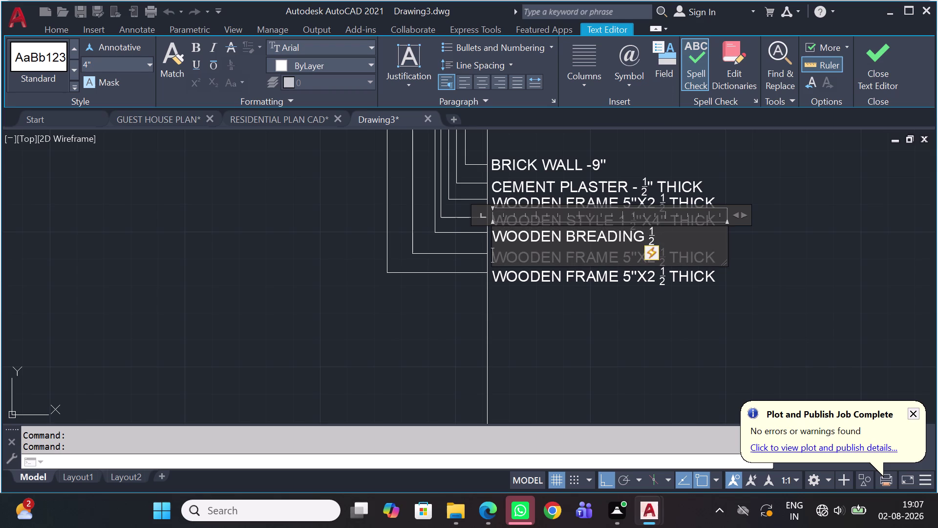
Finish the text as WOODEN BREADING ½" THICK and close the editor.
click(678, 229)
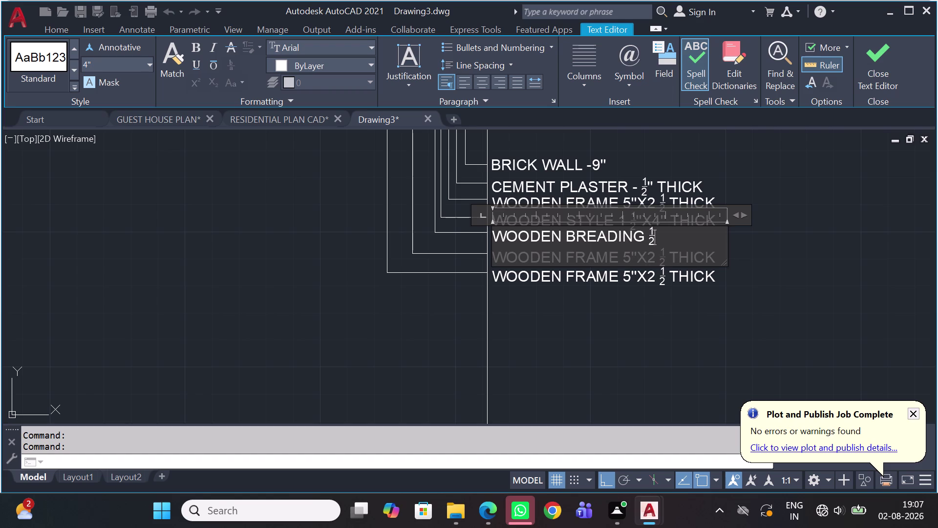
text('')
key(space)
text(THIC)
text(K)
click(781, 254)
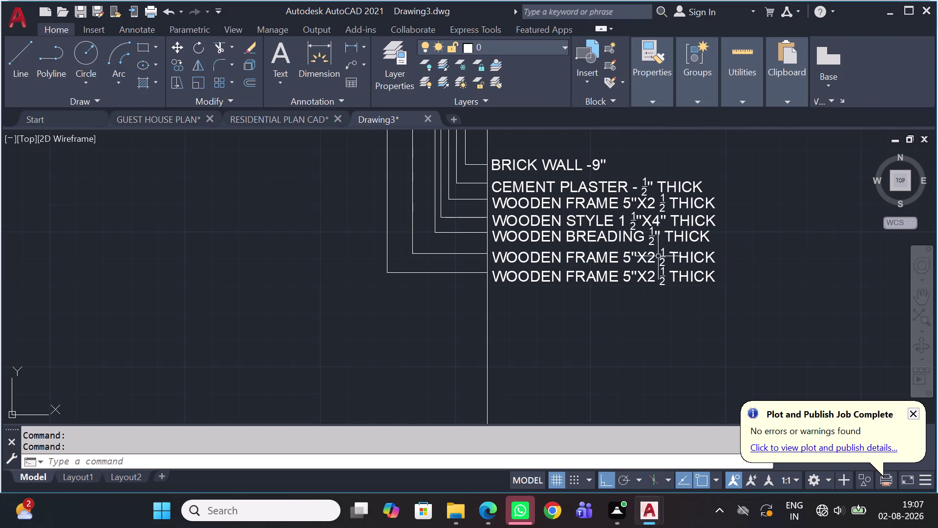
Replace the sixth callout with WOODEN PANEL 1/2, stacked as a fraction.
triple_click(638, 258)
click(637, 257)
triple_click(638, 257)
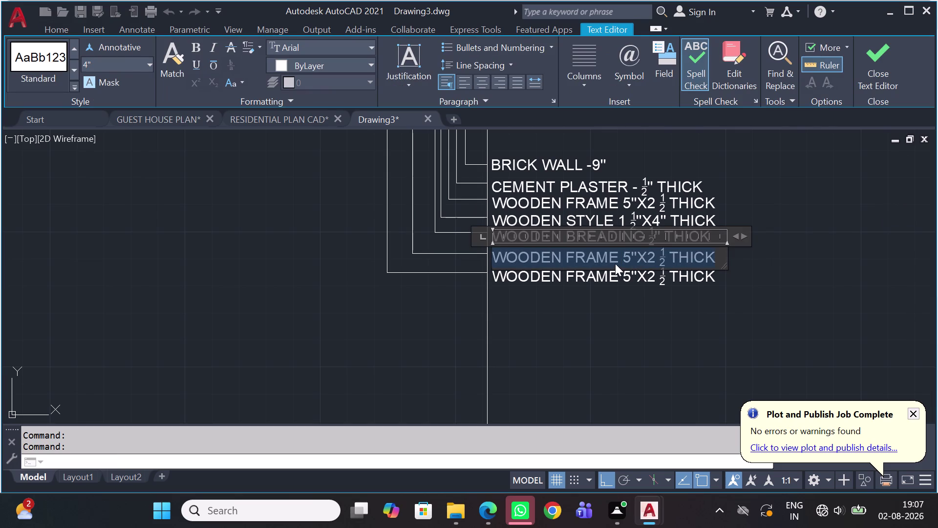
key(w)
text(OODEN)
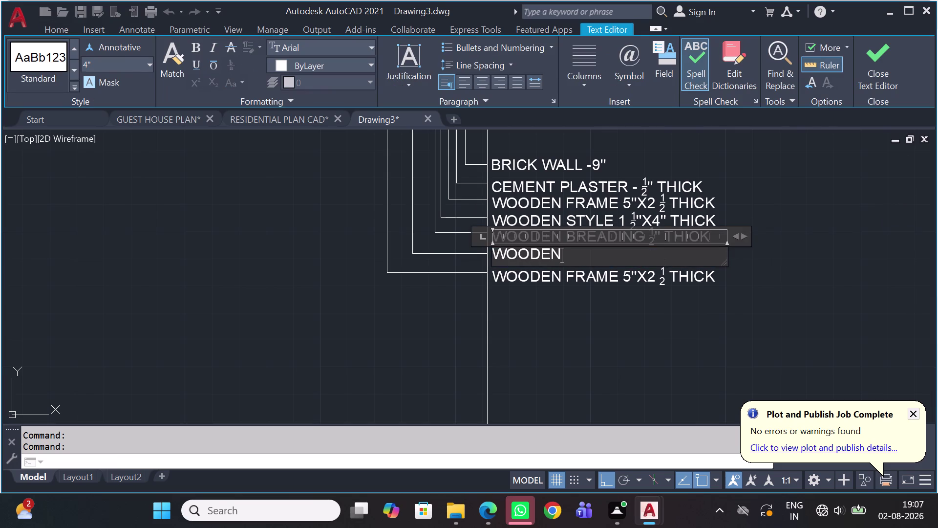
key(space)
text(PA)
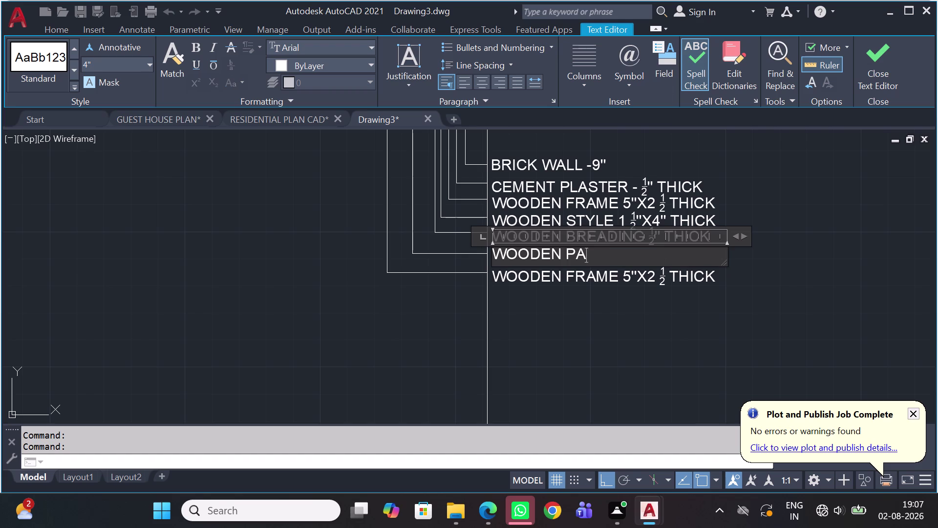
text(NEL)
key(space)
text(1/2)
key(Return)
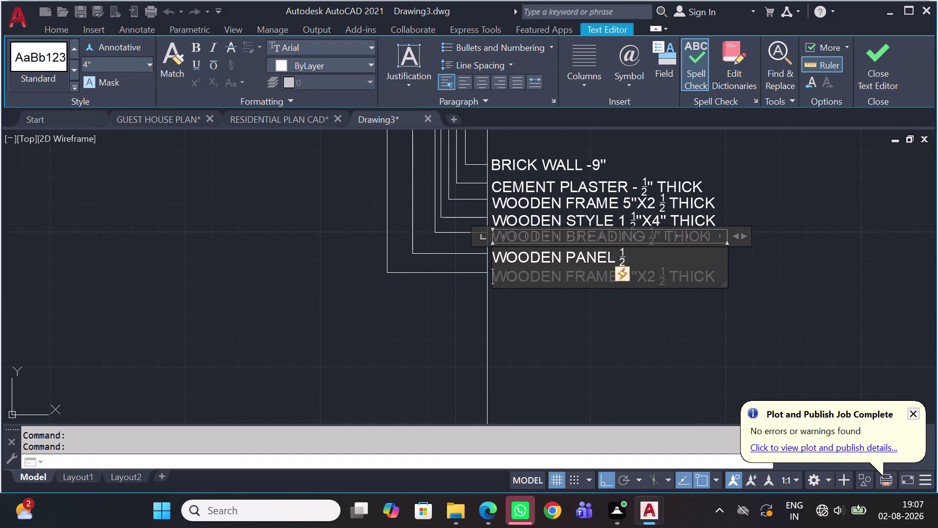
Complete the callout as WOODEN PANEL ½"X-2'-7" THICK and exit text editing.
click(653, 263)
text('')
key(x)
key(minus)
key(2)
key(apostrophe)
text(-7)
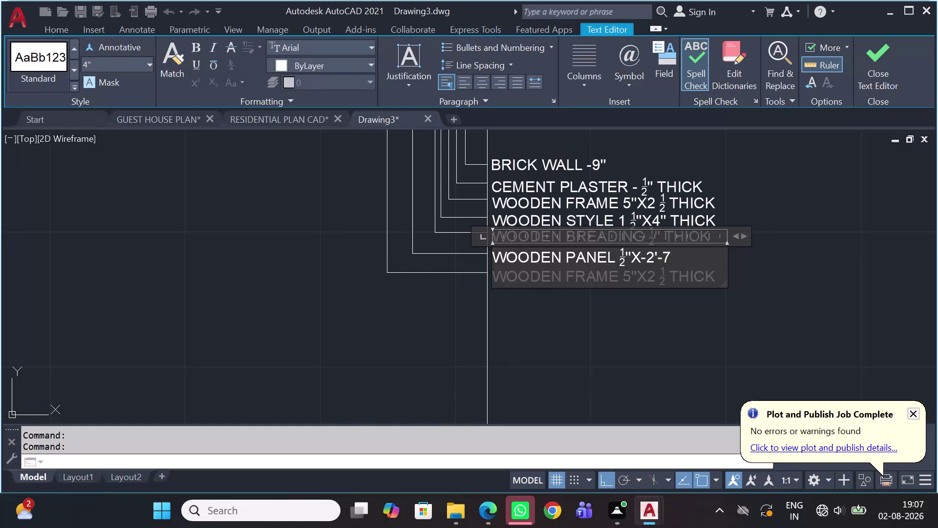
text('')
key(space)
text(THIC)
text(K)
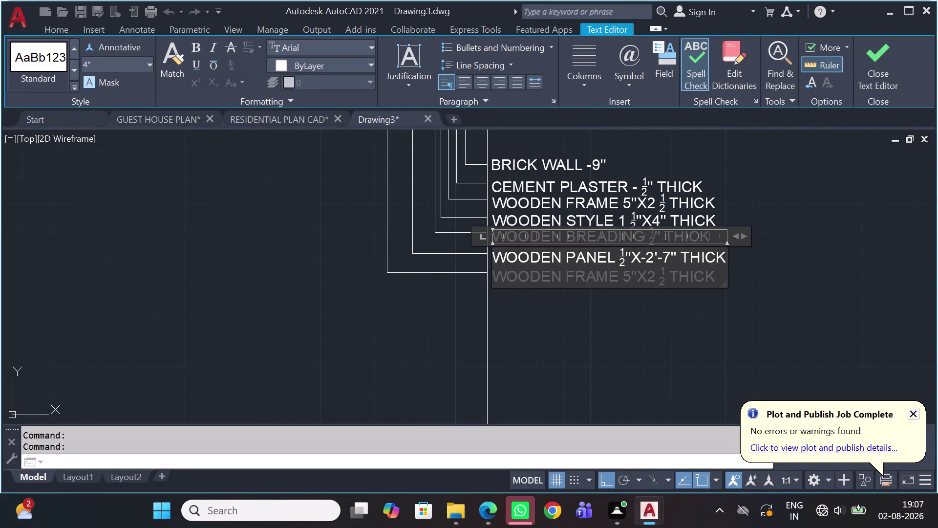
click(937, 287)
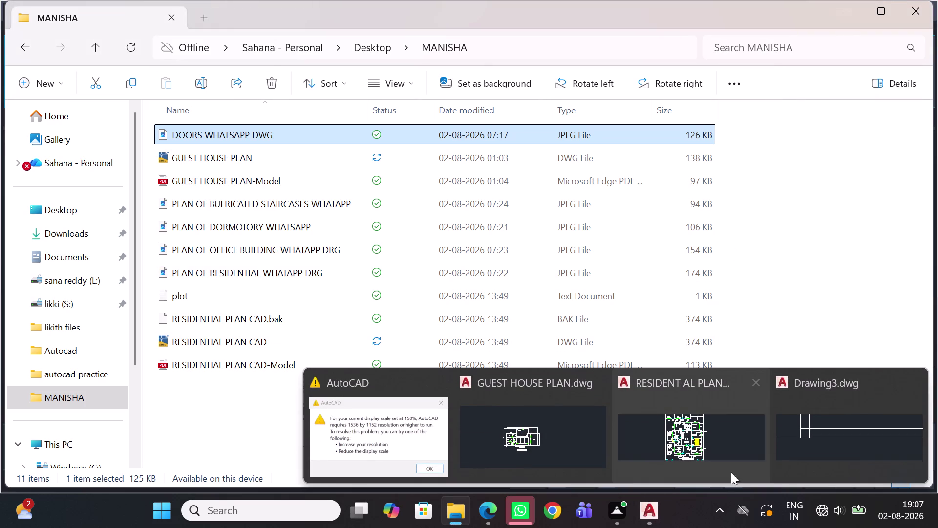
click(846, 442)
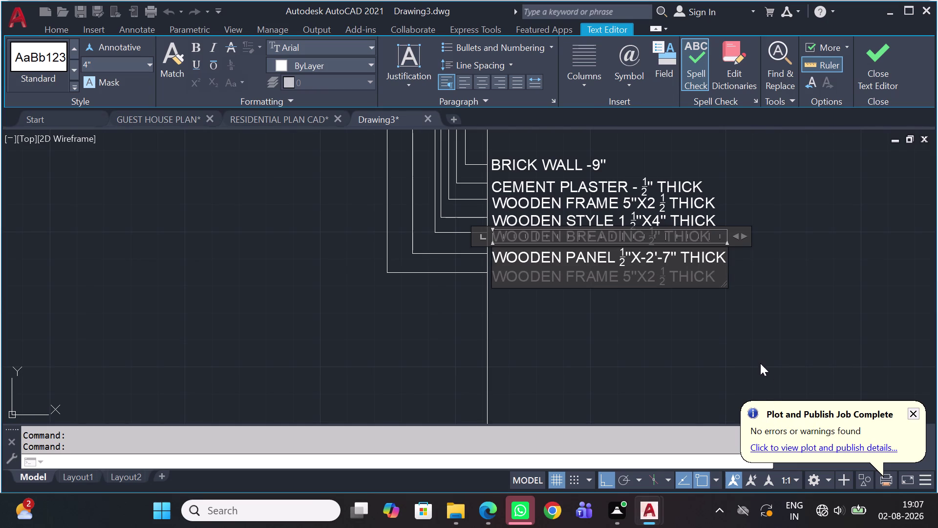
key(space)
click(804, 289)
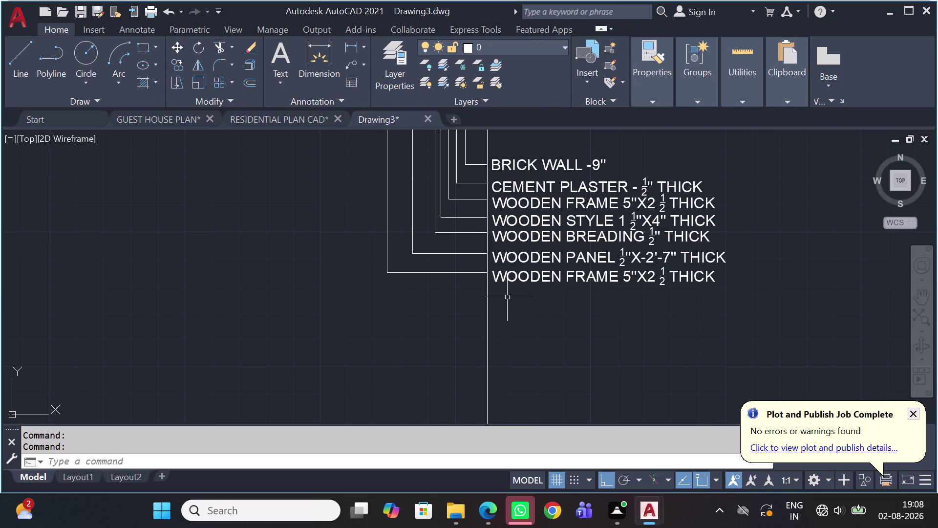
Window-select and delete the long vertical guide line through the callouts.
scroll(down, 3)
click(512, 337)
click(409, 342)
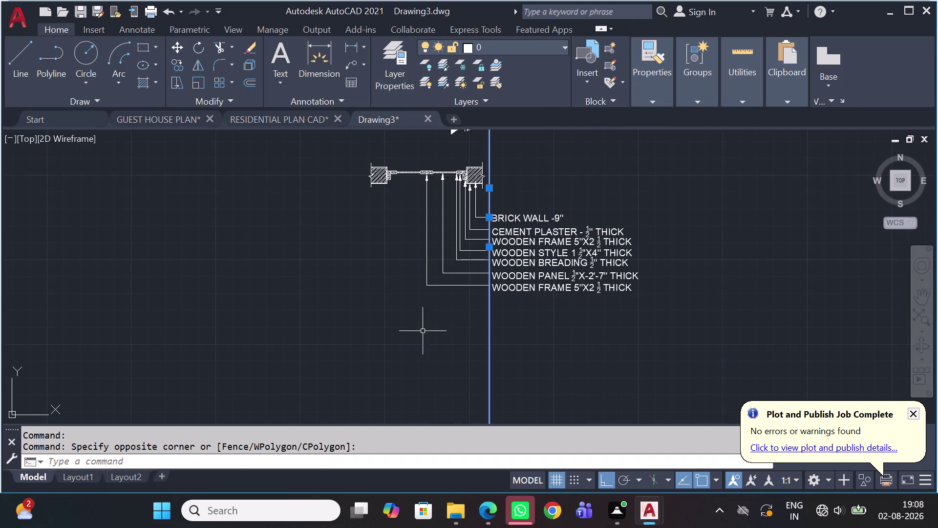
key(Delete)
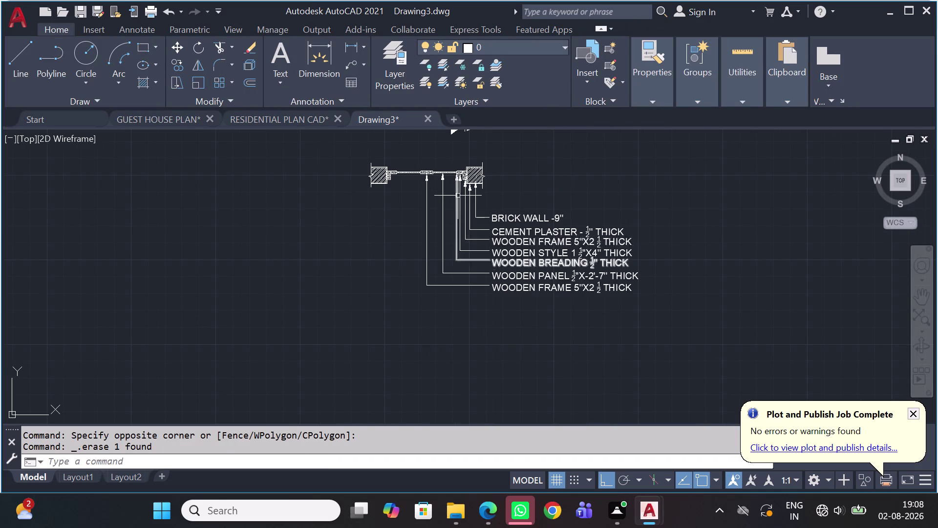
Pan and zoom the view up to the door elevation callouts.
scroll(up, 3)
scroll(up, 3)
scroll(down, 3)
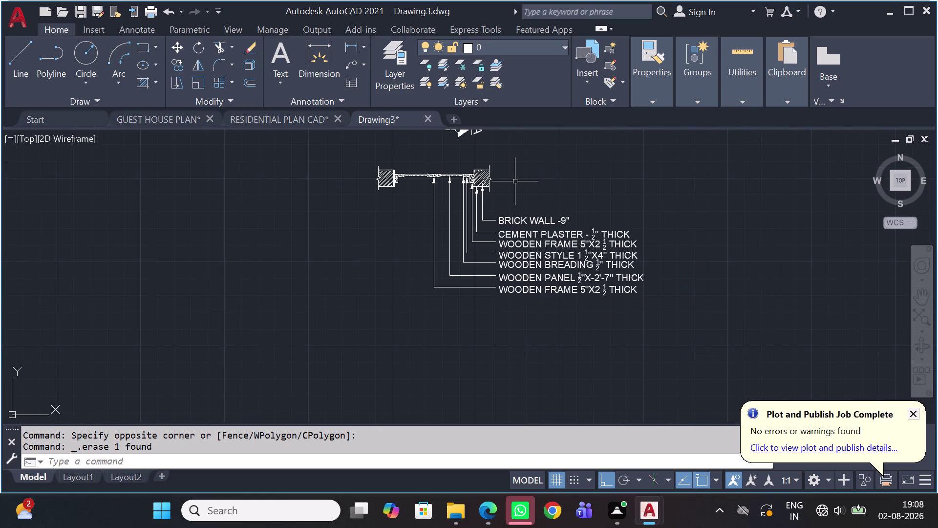
scroll(up, 3)
scroll(up, 3)
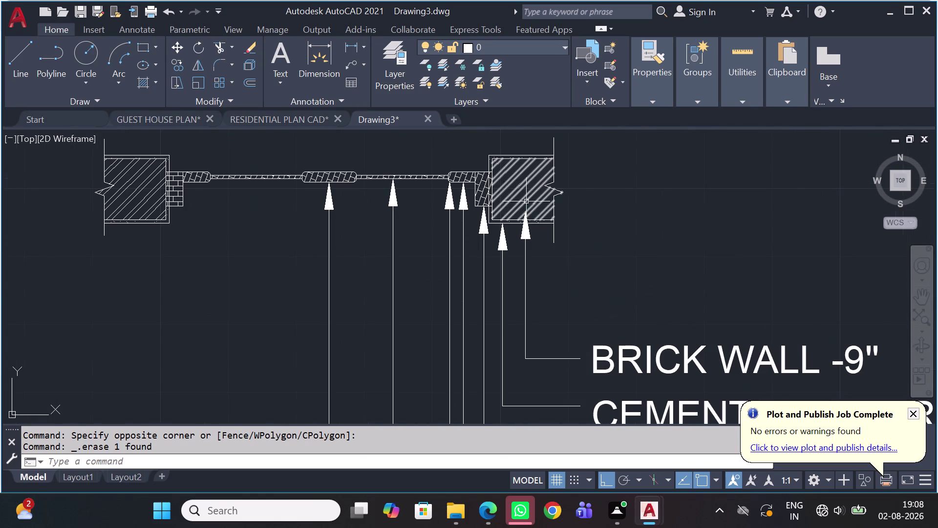
scroll(down, 3)
scroll(down, 3)
middle_drag(689, 234, 668, 249)
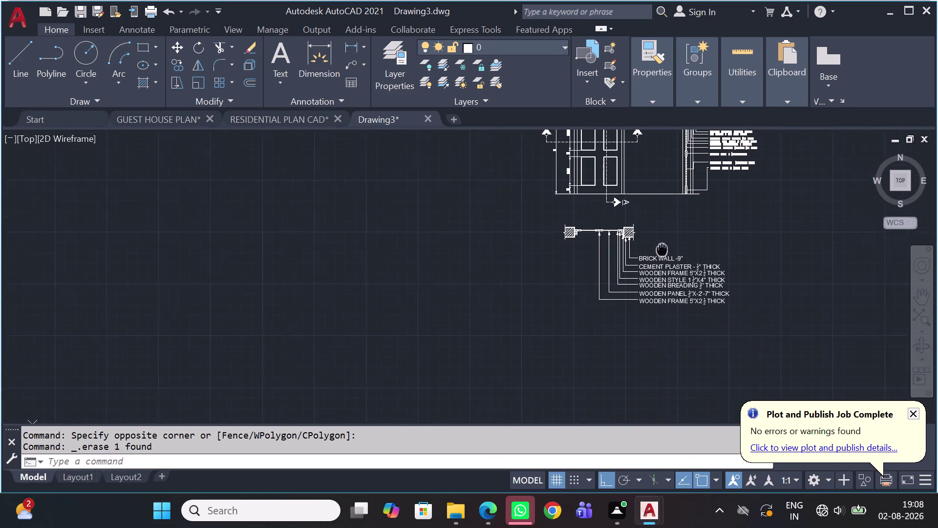
middle_drag(668, 249, 643, 250)
scroll(up, 3)
scroll(up, 3)
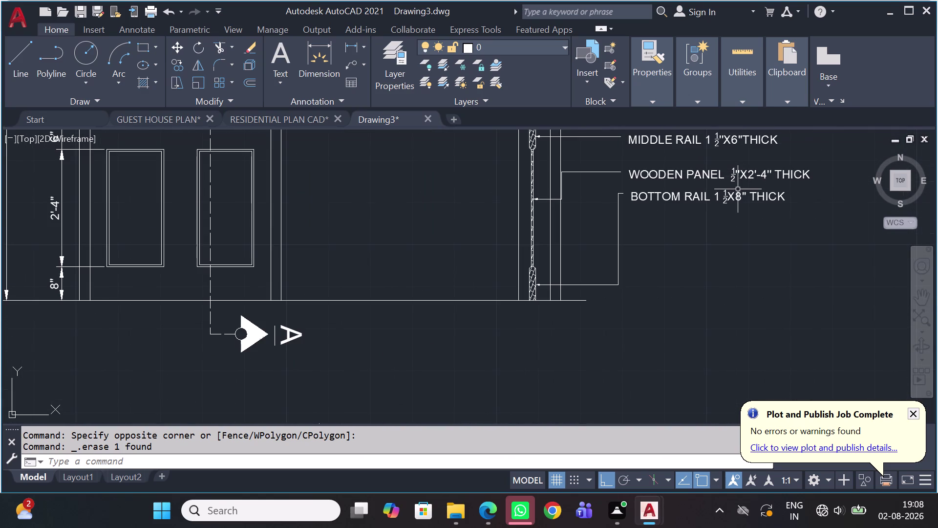
click(738, 190)
key(m)
key(a)
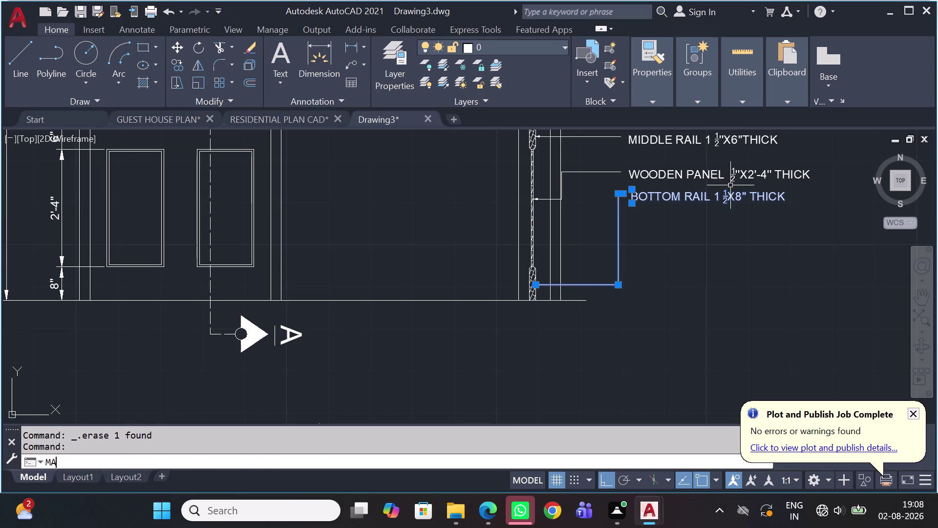
key(space)
scroll(down, 3)
middle_drag(737, 232, 715, 212)
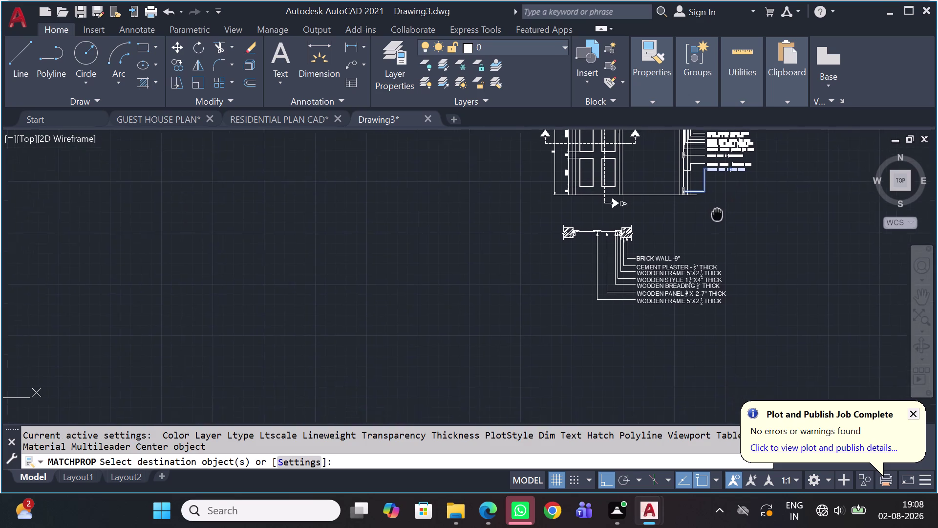
middle_drag(715, 212, 714, 208)
scroll(up, 3)
click(638, 235)
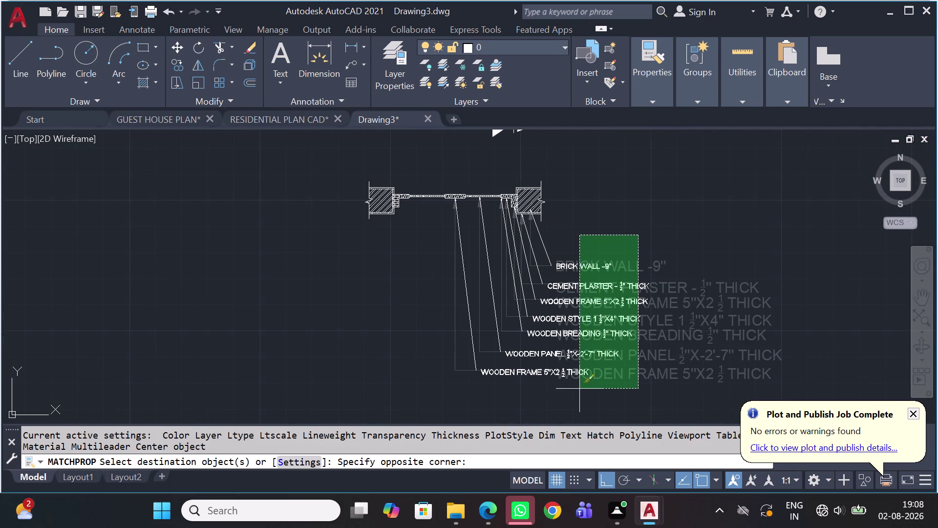
click(579, 391)
scroll(up, 3)
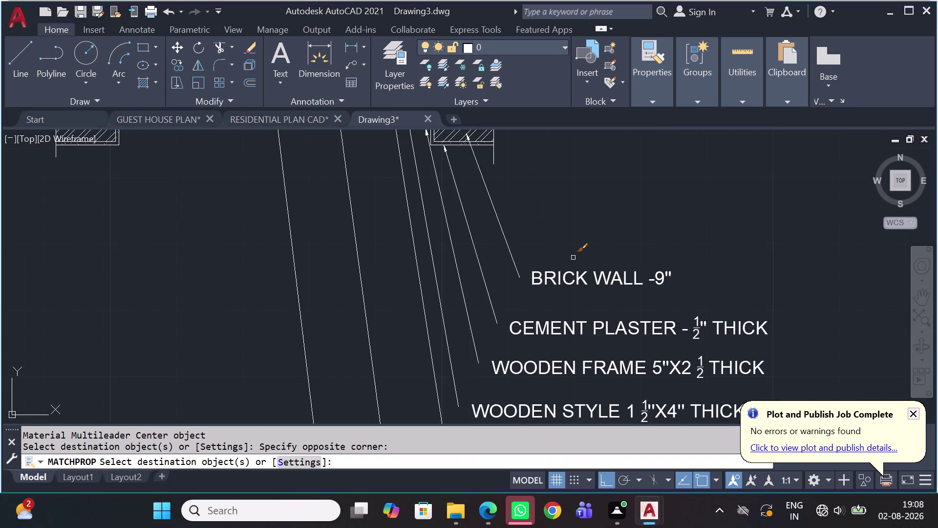
scroll(down, 3)
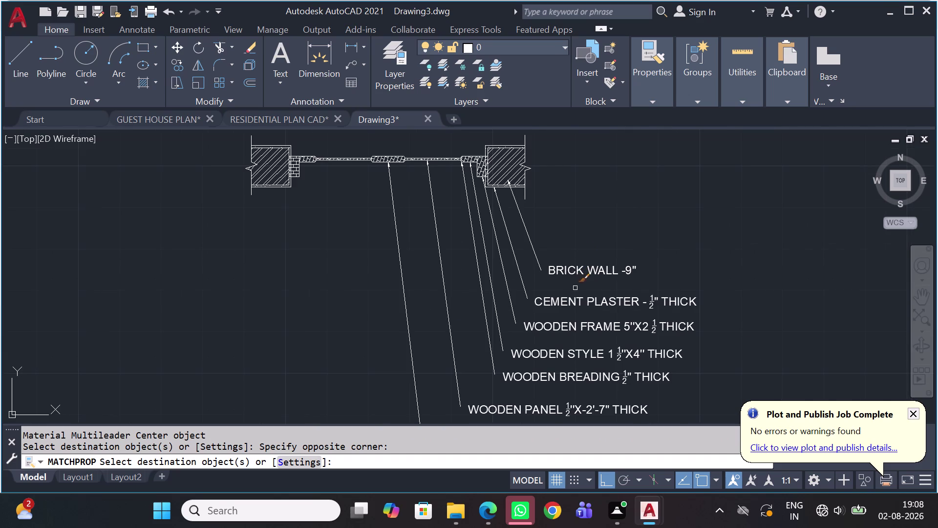
key(Escape)
key(ctrl+z)
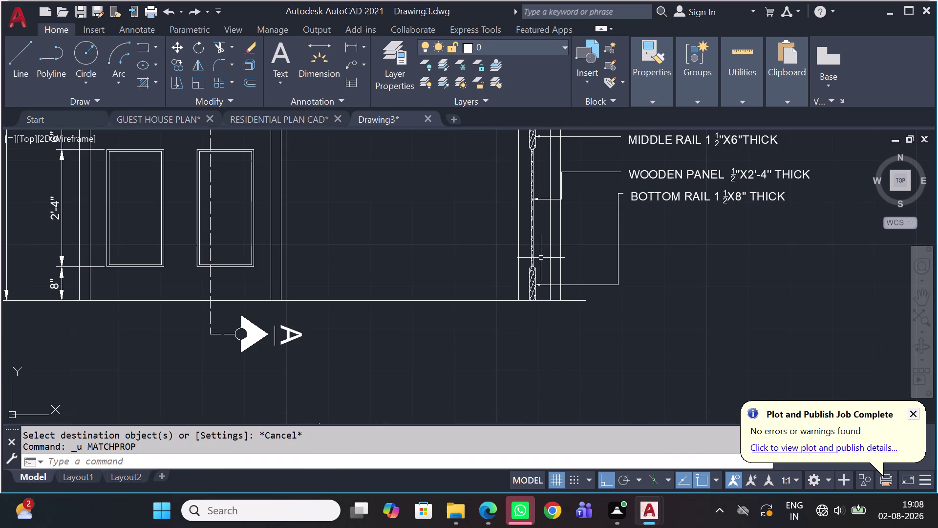
scroll(down, 3)
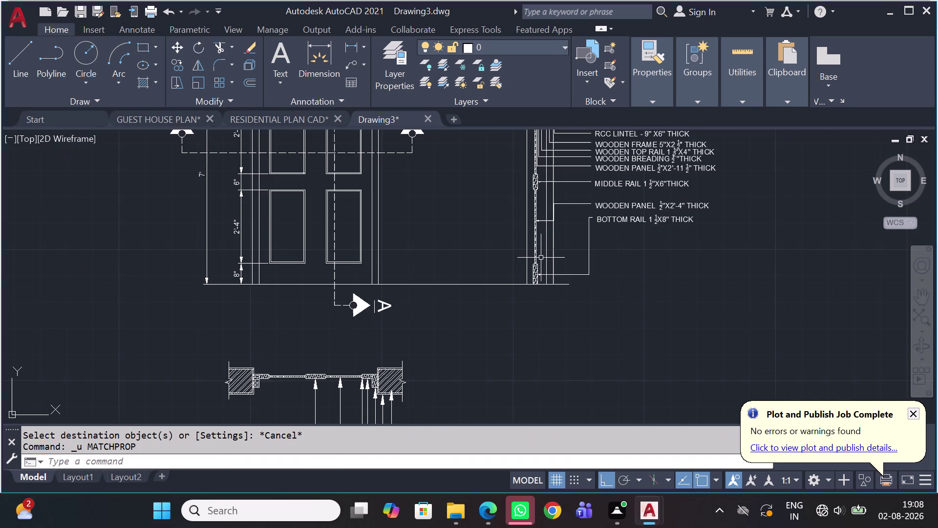
scroll(down, 3)
key(Escape)
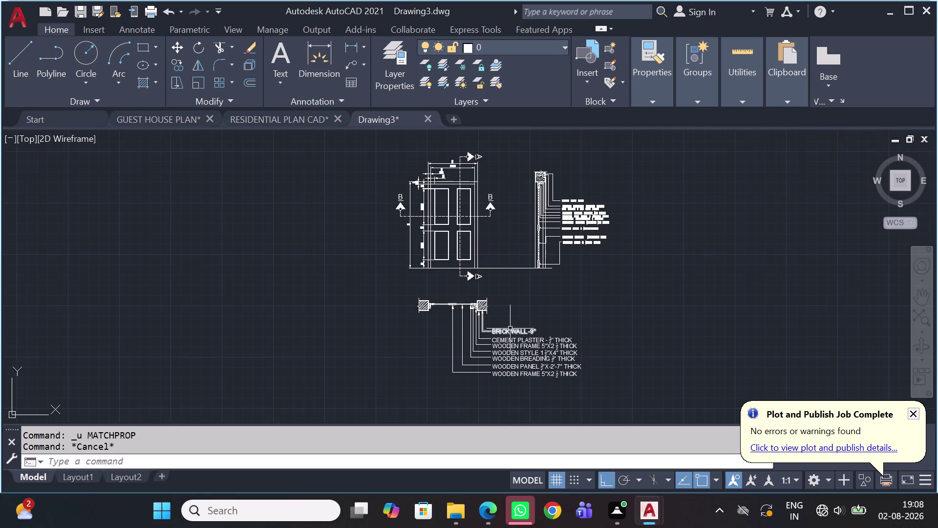
scroll(up, 3)
scroll(up, 3)
Match the BRICK WALL label's formatting onto the CEMENT PLASTER, WOODEN FRAME and WOODEN STYLE labels.
middle_drag(512, 336, 486, 304)
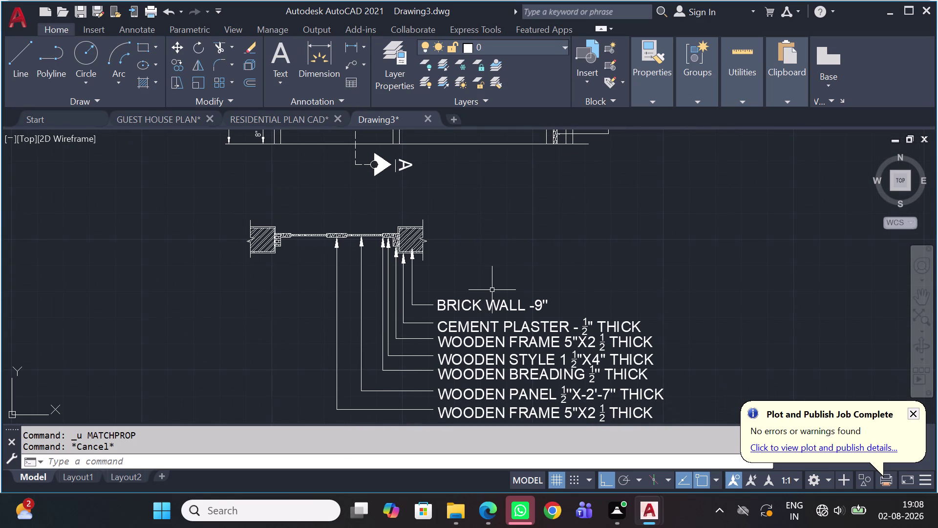
text(MA)
key(space)
scroll(down, 3)
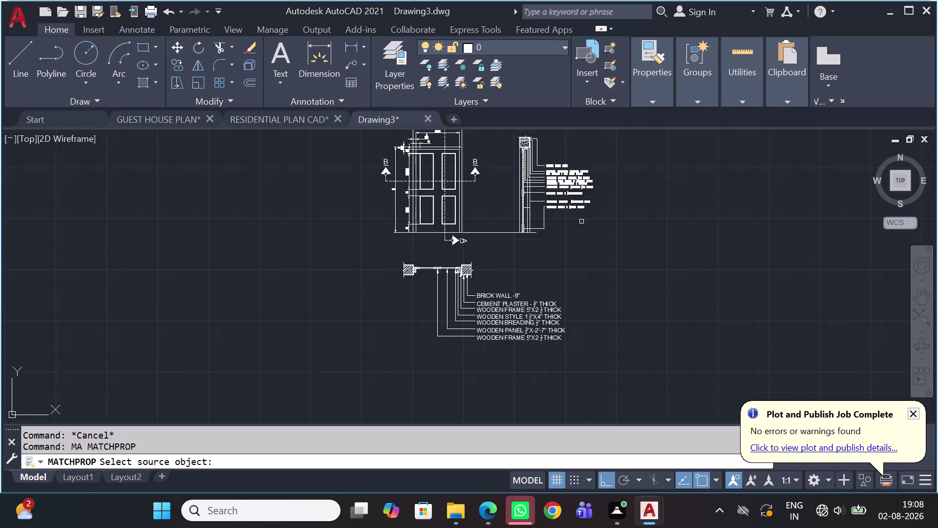
click(563, 211)
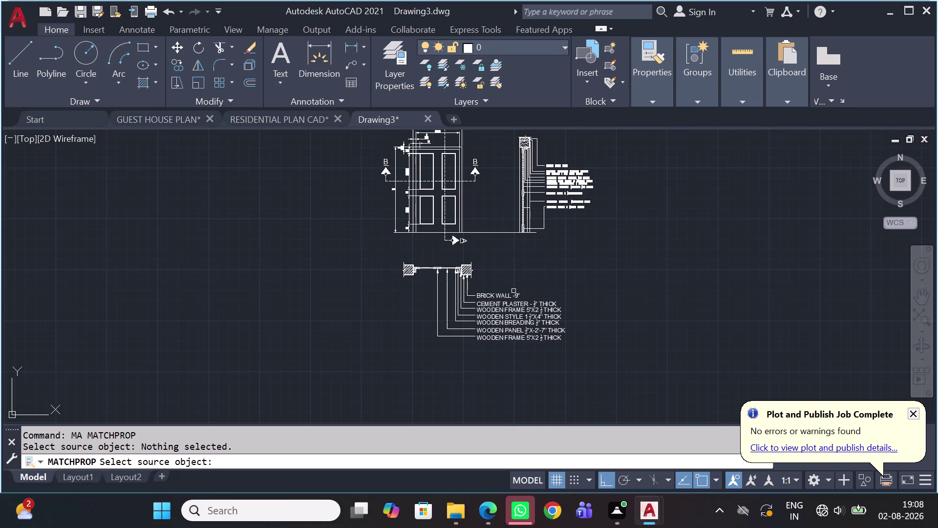
scroll(up, 3)
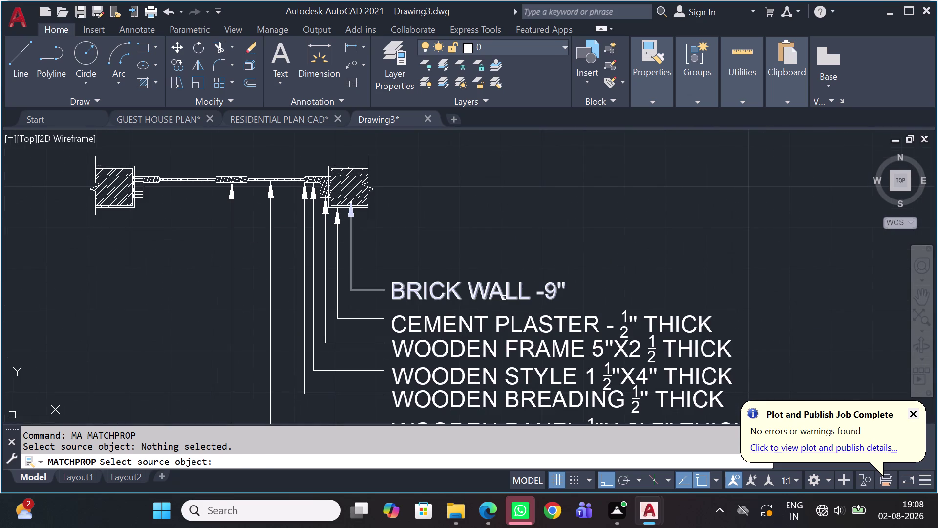
click(504, 297)
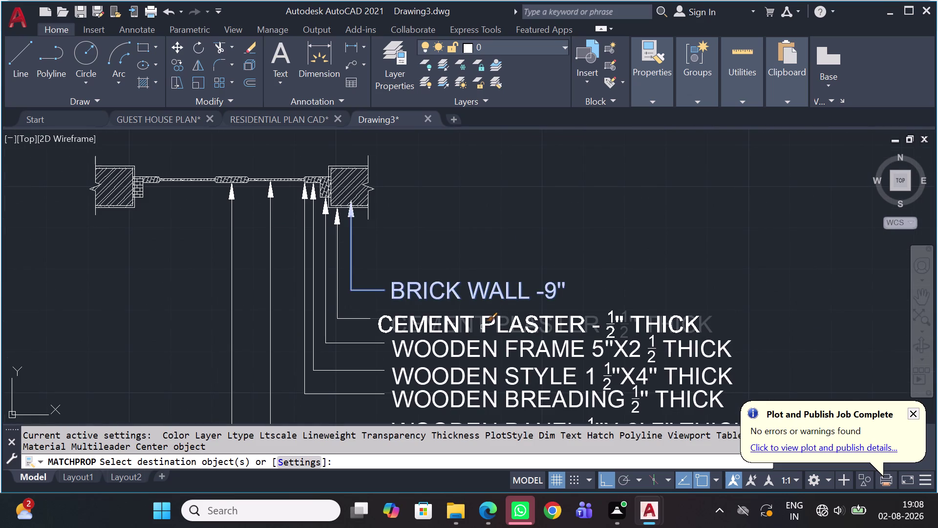
click(483, 329)
click(484, 353)
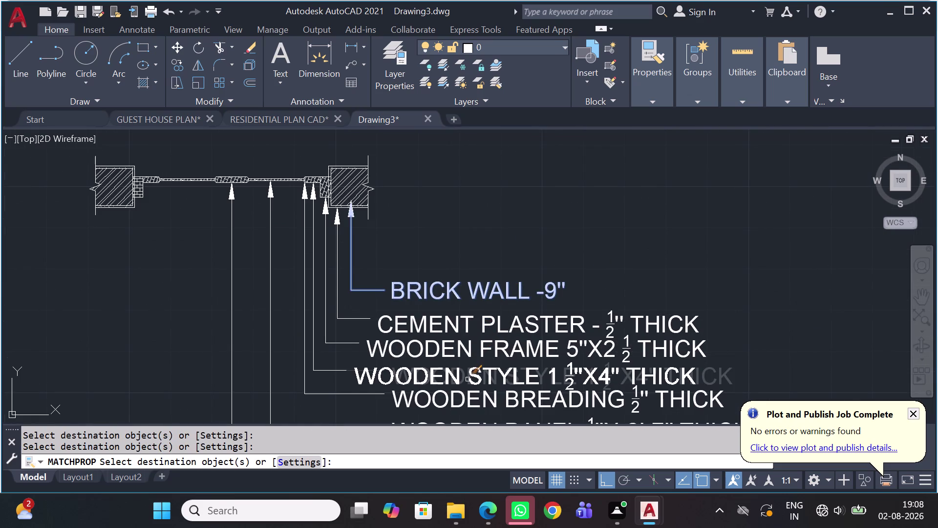
click(467, 382)
click(458, 398)
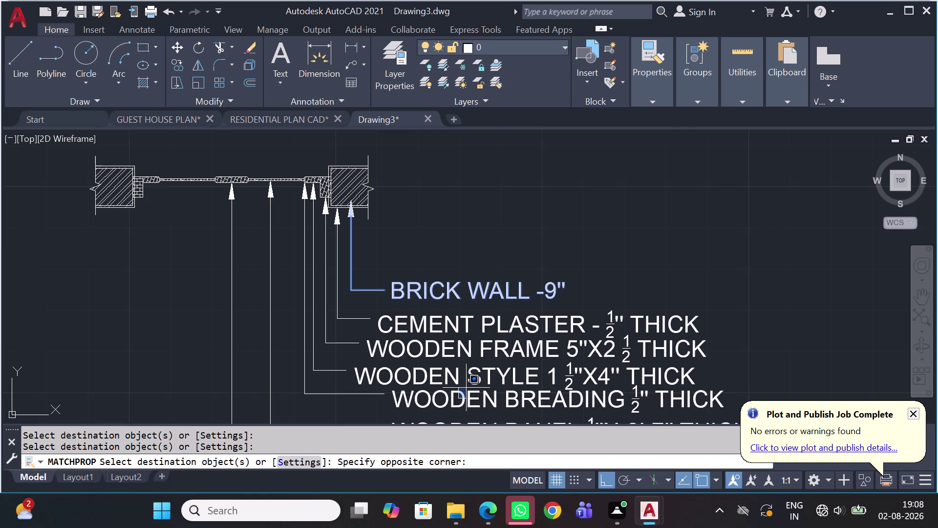
Apply the same formatting to the WOODEN BREADING, WOODEN PANEL and bottom WOODEN FRAME labels.
middle_drag(483, 394, 530, 234)
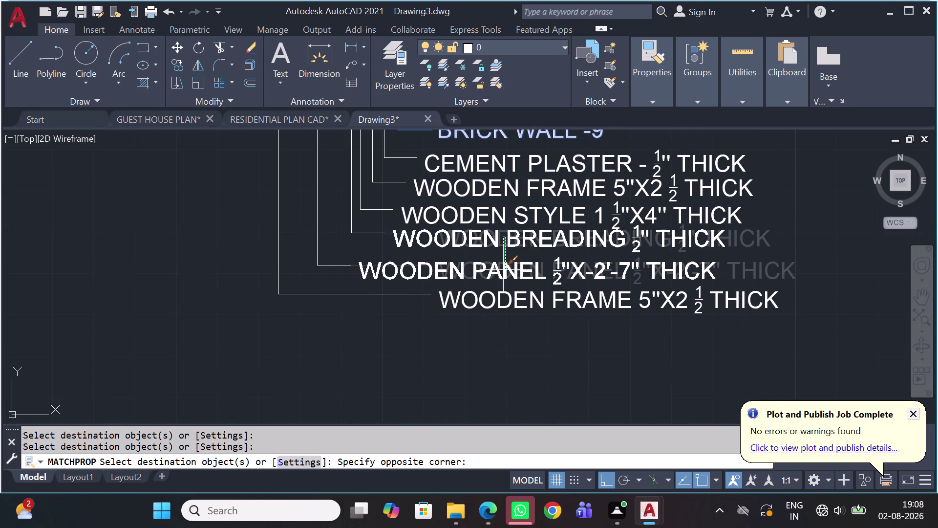
click(508, 280)
click(503, 301)
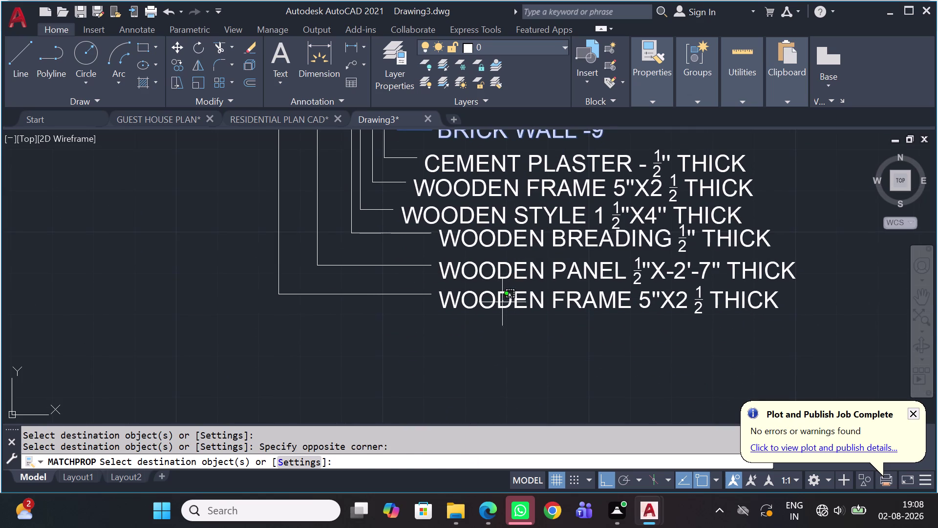
click(587, 226)
scroll(down, 3)
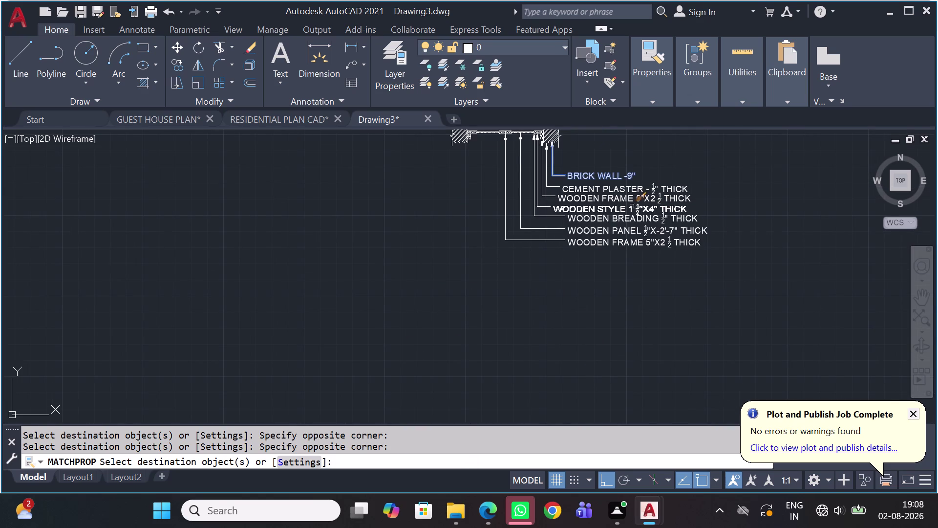
scroll(down, 3)
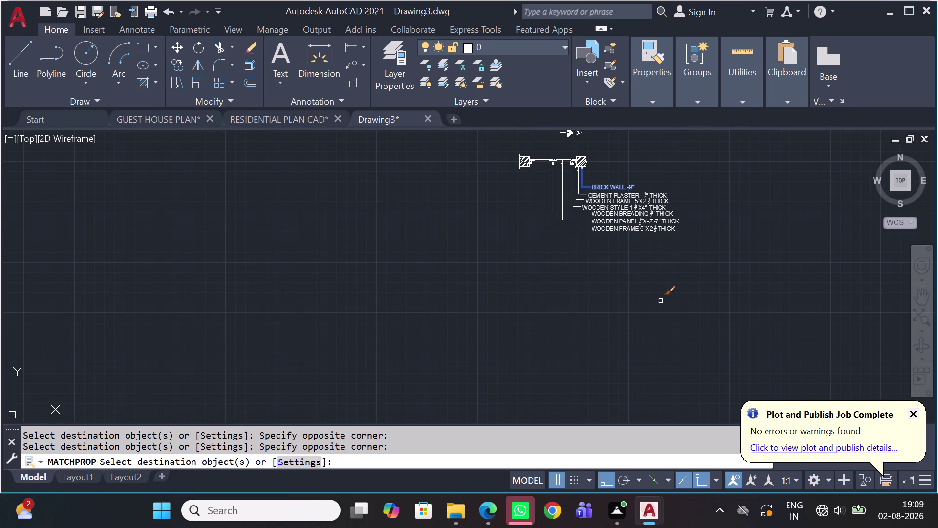
scroll(up, 3)
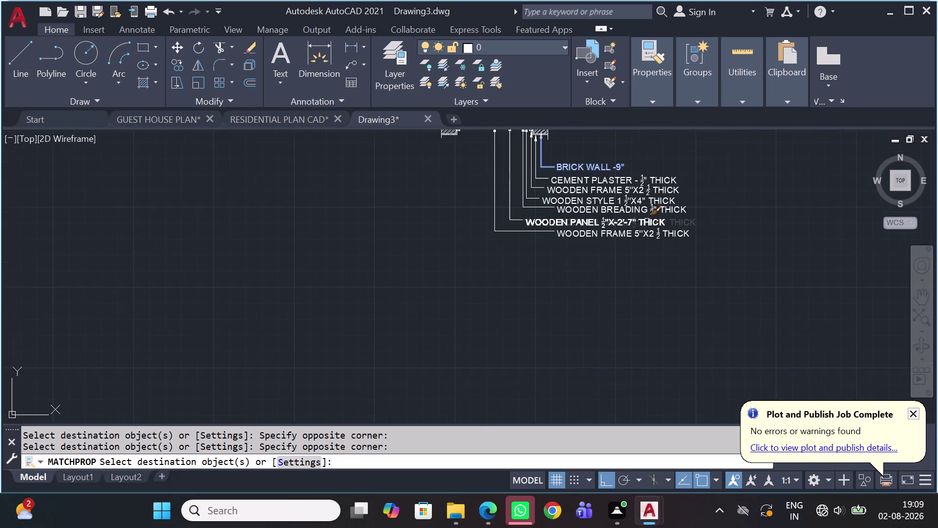
key(Escape)
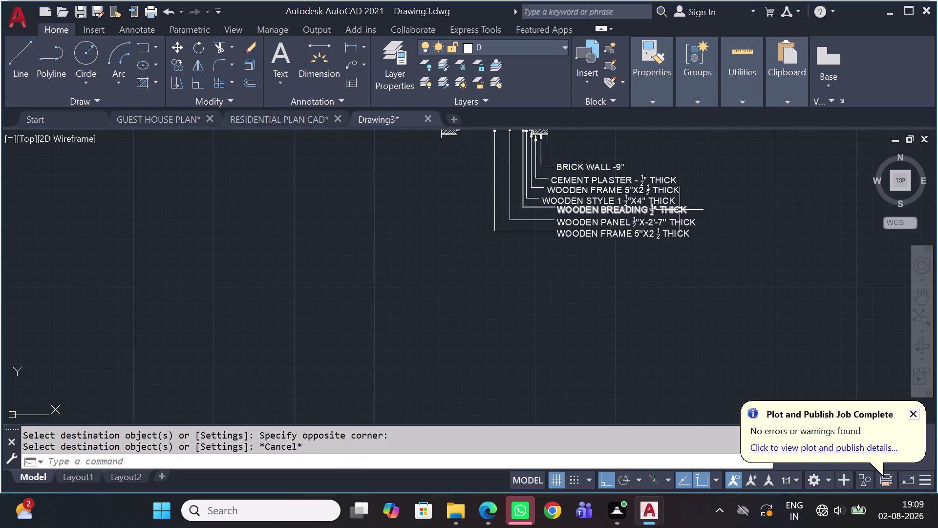
scroll(down, 3)
middle_drag(677, 212, 652, 235)
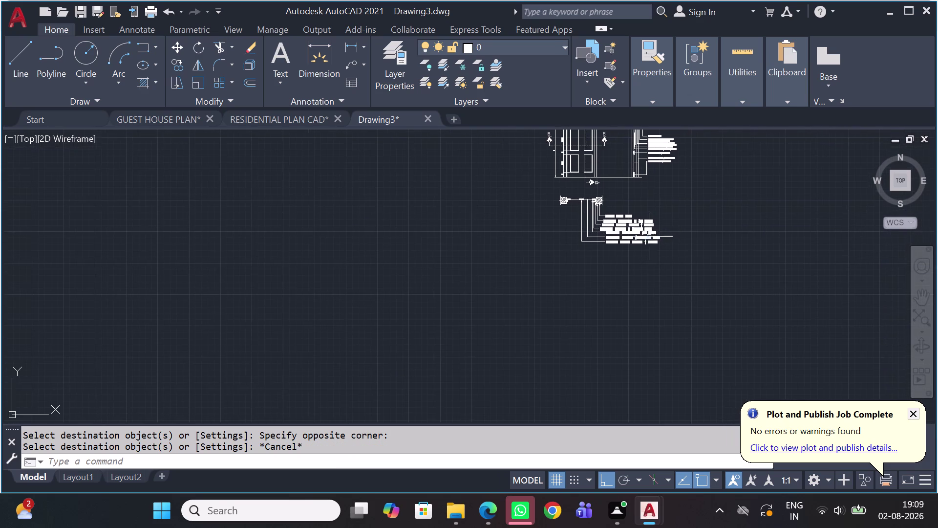
Match the section's WOODEN PANEL text onto the BRICK WALL, CEMENT PLASTER, WOODEN FRAME and WOODEN STYLE labels.
scroll(up, 3)
scroll(up, 3)
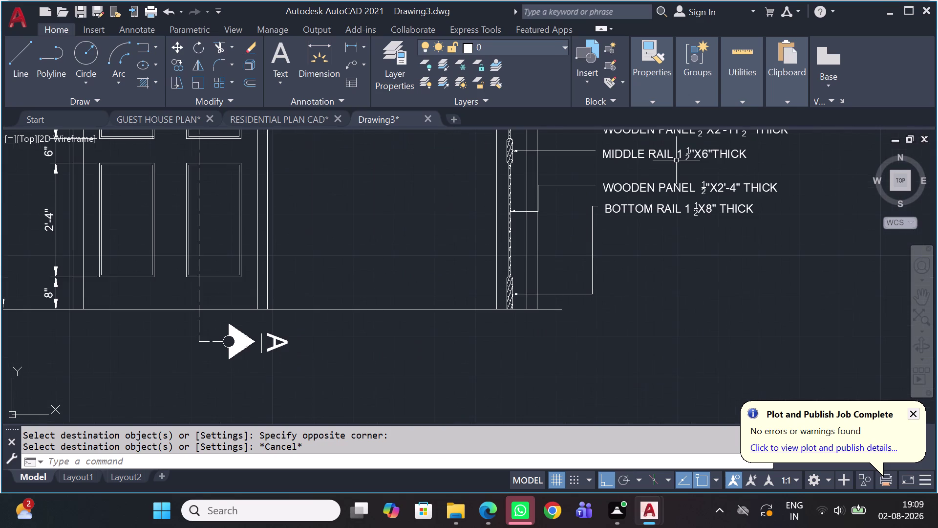
text(MA)
key(space)
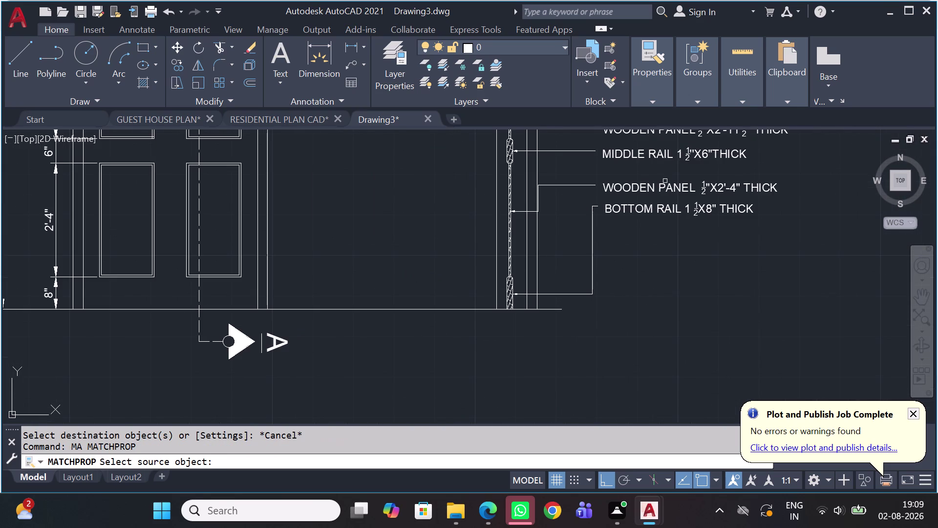
click(664, 190)
scroll(down, 3)
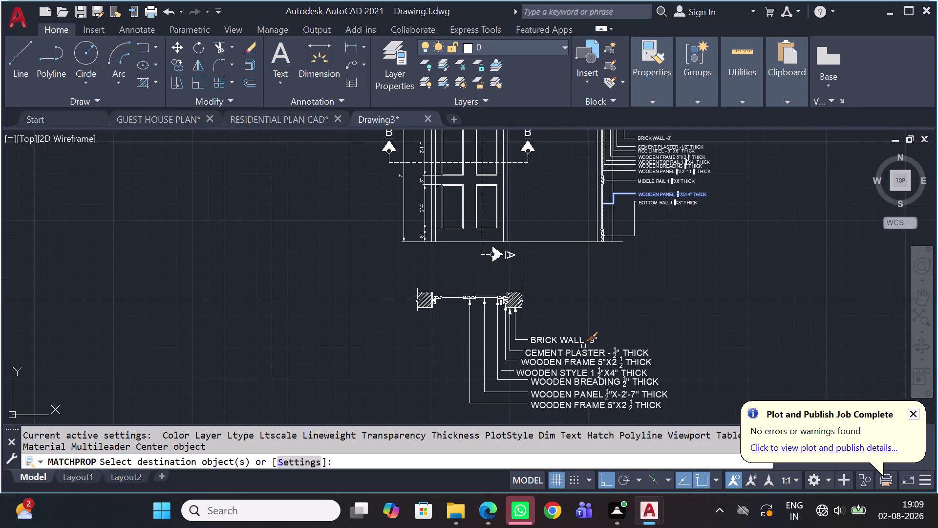
click(583, 341)
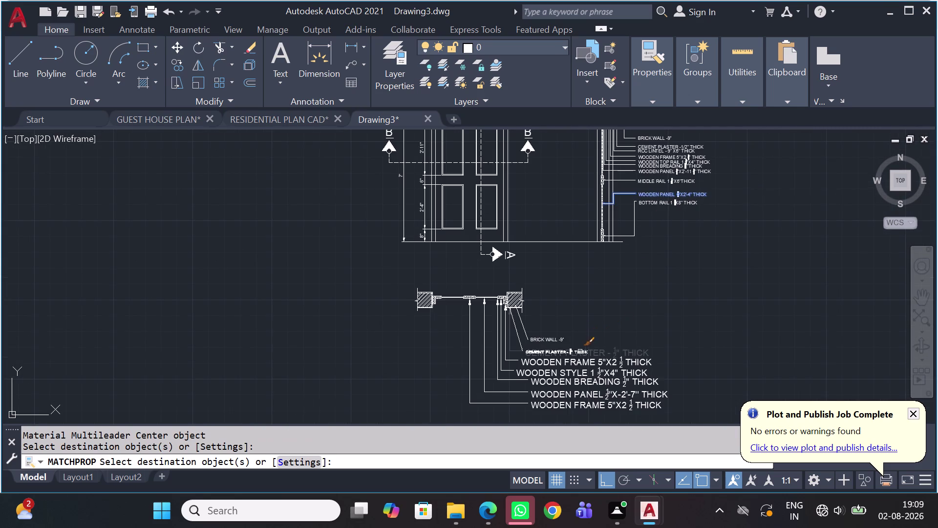
click(578, 357)
click(578, 360)
click(575, 375)
Shrink the WOODEN BREADING, WOODEN PANEL and remaining large plan labels the same way.
drag(570, 388, 570, 390)
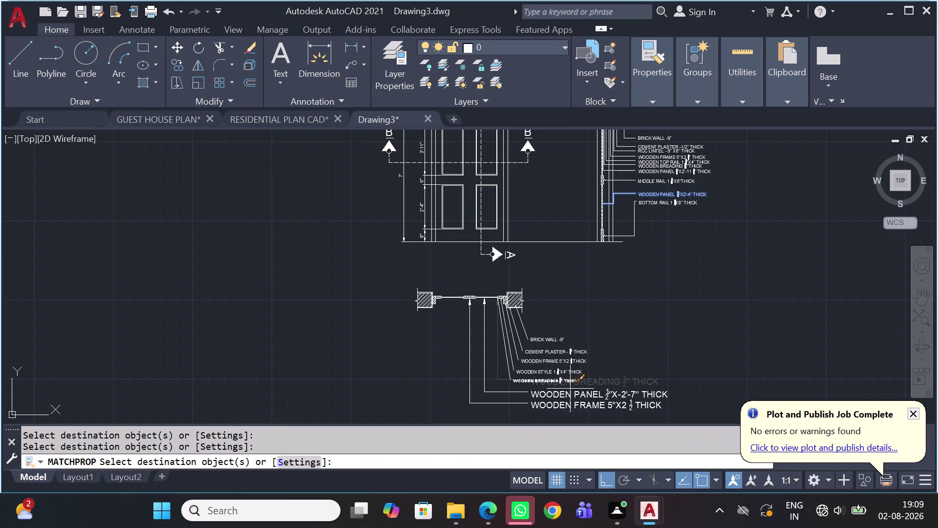
drag(570, 389, 569, 394)
drag(568, 401, 568, 407)
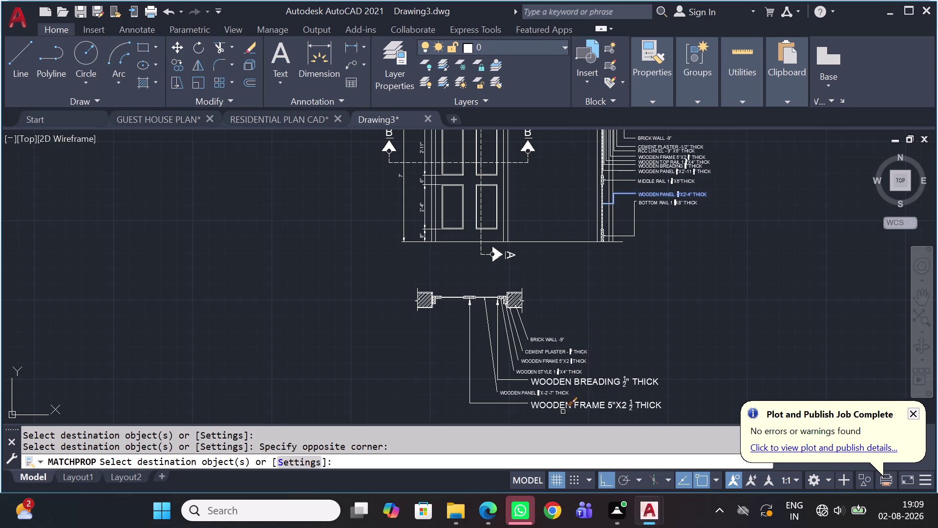
drag(616, 303, 615, 312)
double_click(559, 416)
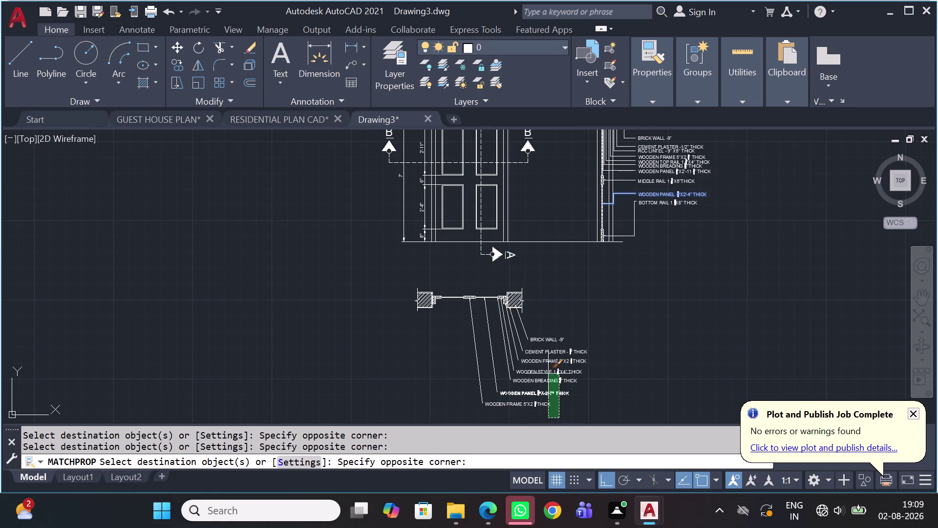
click(543, 334)
key(Escape)
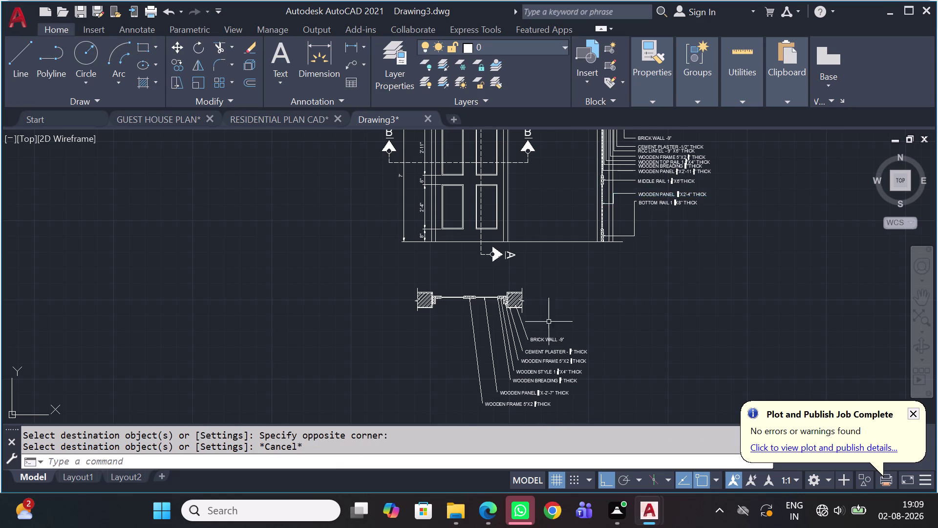
scroll(up, 3)
scroll(up, 3)
Select the BRICK WALL leader and grab its end point to reposition it.
scroll(down, 3)
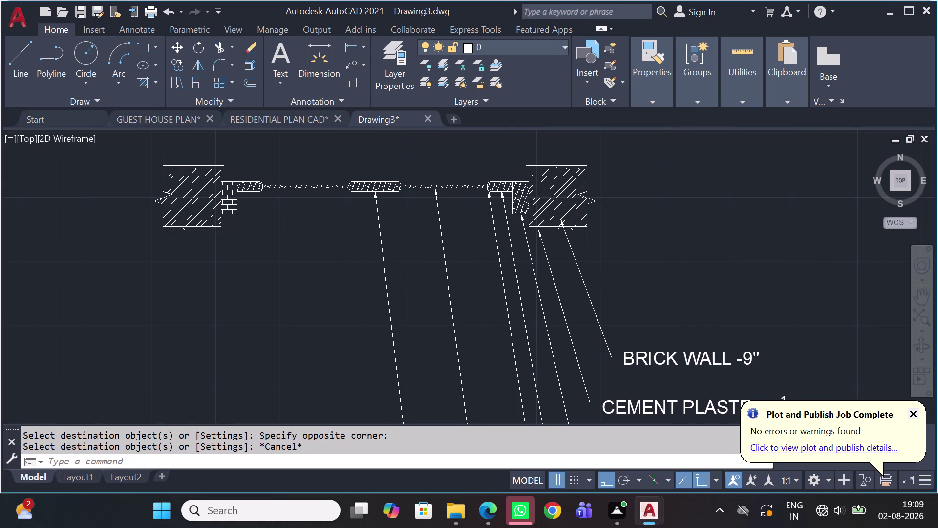
scroll(up, 3)
scroll(up, 3)
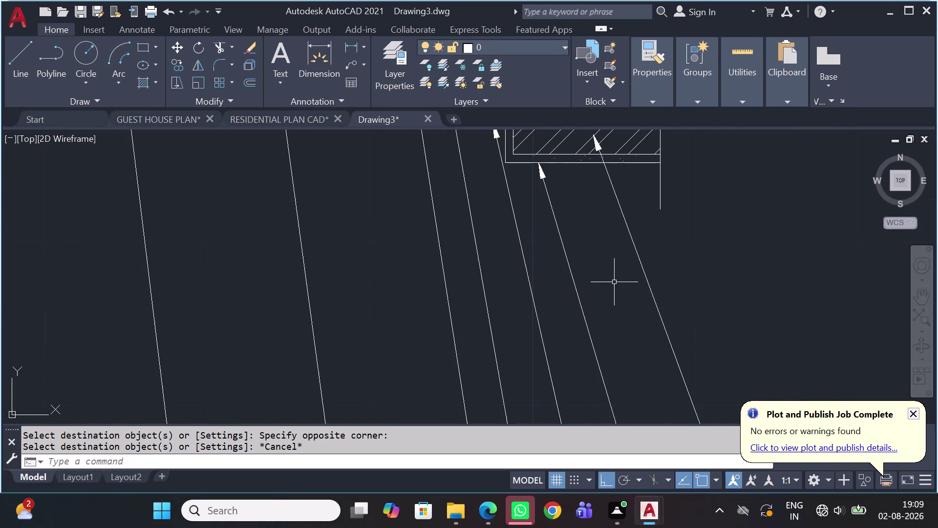
click(645, 276)
scroll(down, 3)
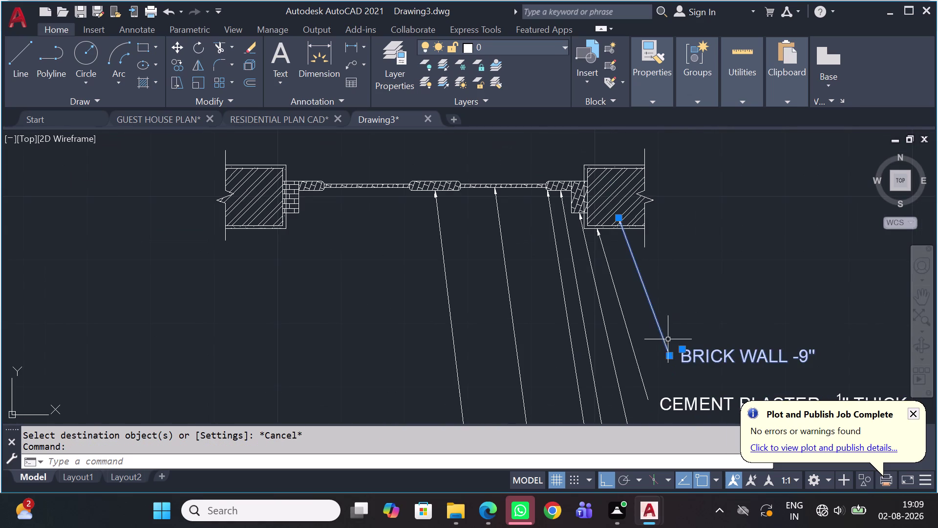
scroll(up, 3)
click(666, 359)
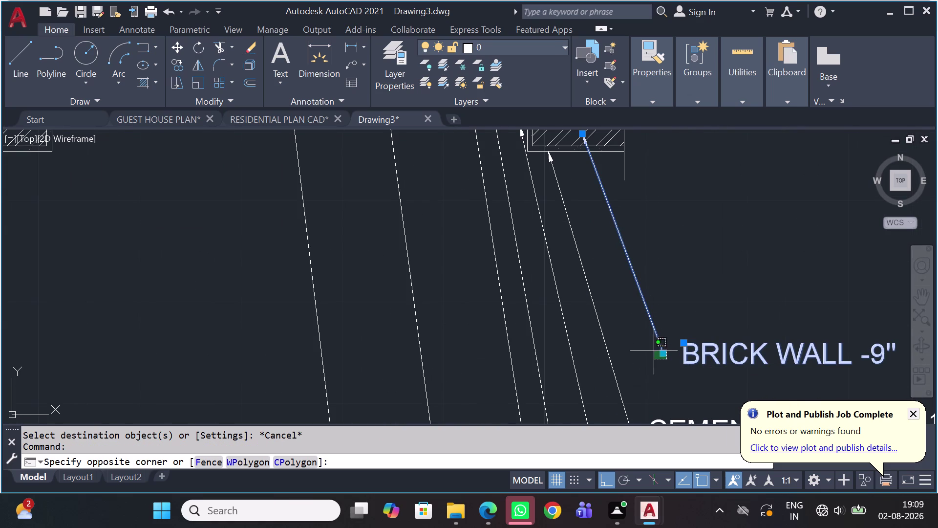
click(652, 351)
scroll(up, 3)
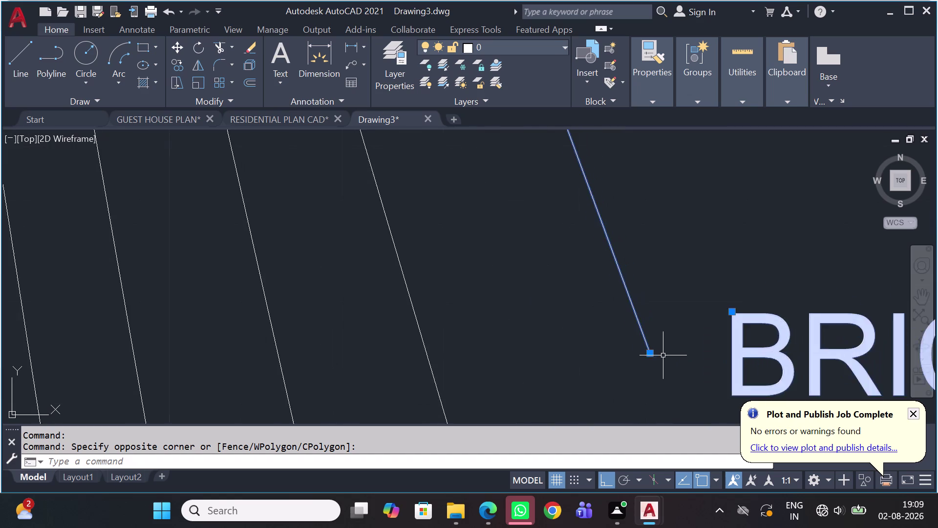
scroll(up, 3)
scroll(up, 3)
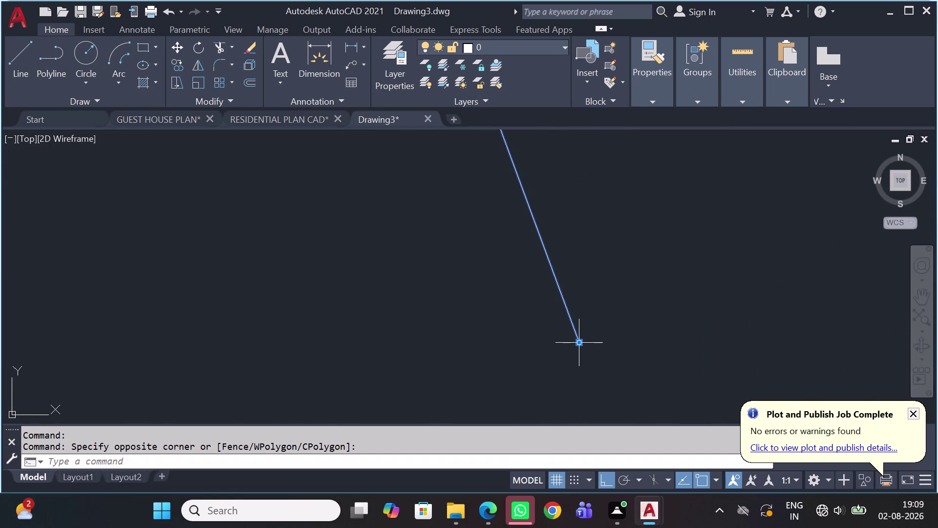
click(581, 347)
click(521, 340)
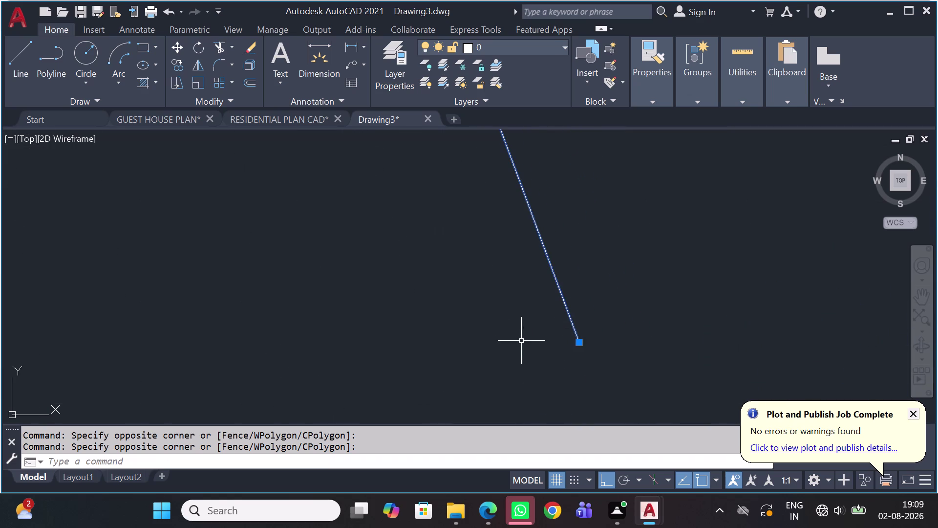
click(579, 345)
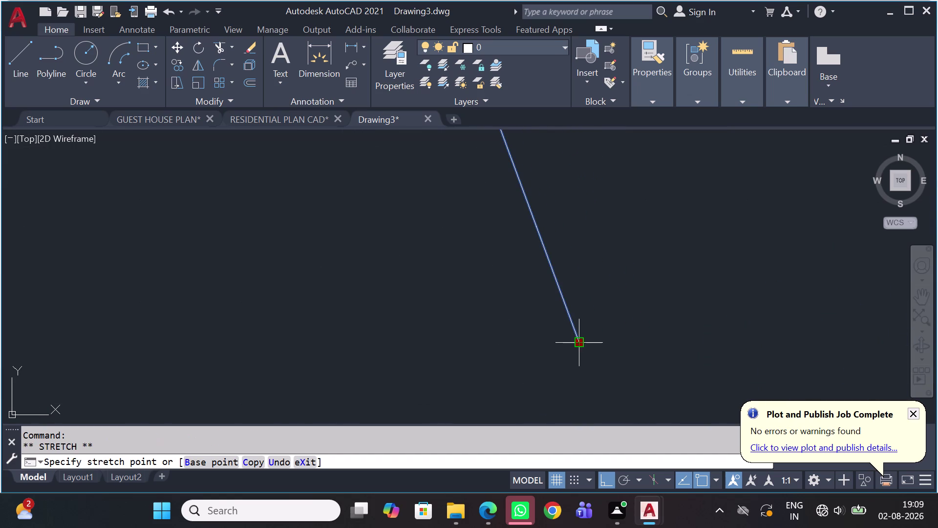
scroll(down, 3)
scroll(down, 3)
scroll(down, 3)
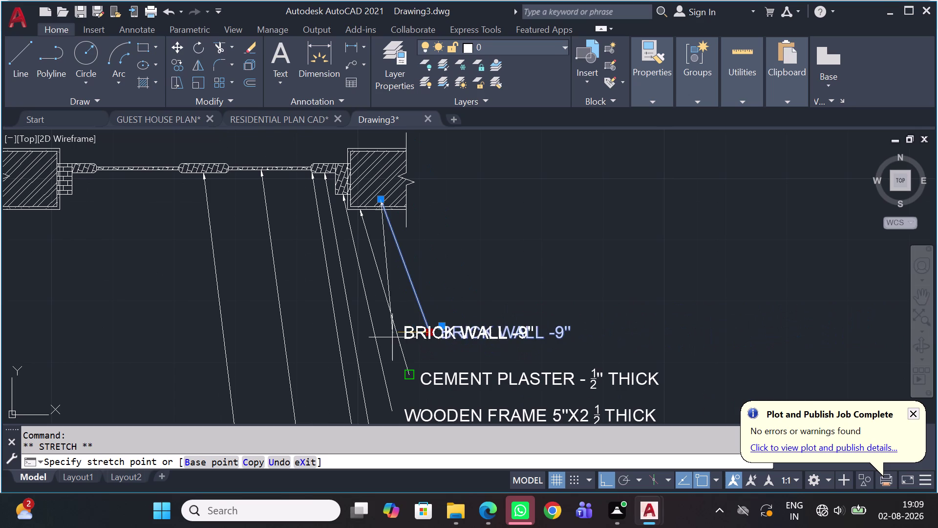
scroll(up, 3)
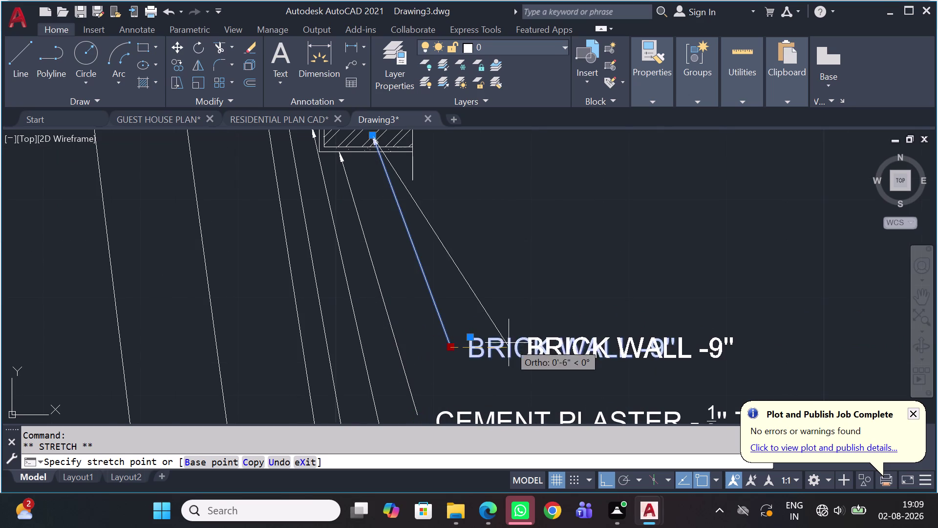
Cancel the leader stretch and undo the last four edits.
key(Escape)
key(ctrl+z)
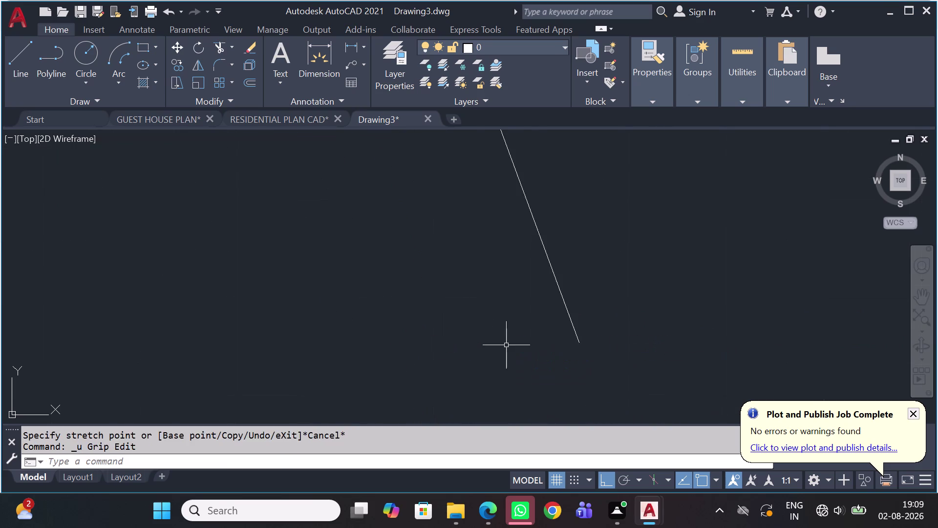
key(ctrl+z)
key(ctrl+z)
key(ctrl+z)
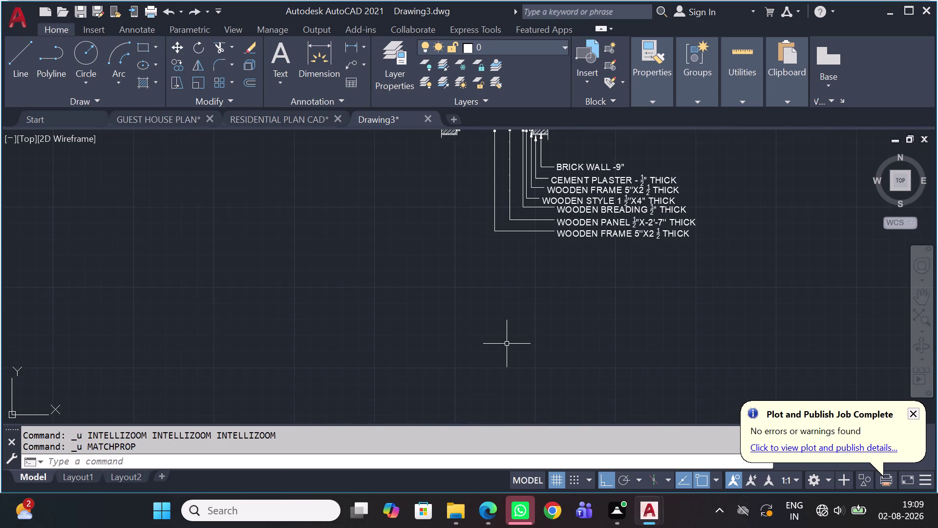
Select the BRICK WALL label leader and grab its landing point to move it.
scroll(down, 3)
middle_drag(617, 247, 617, 283)
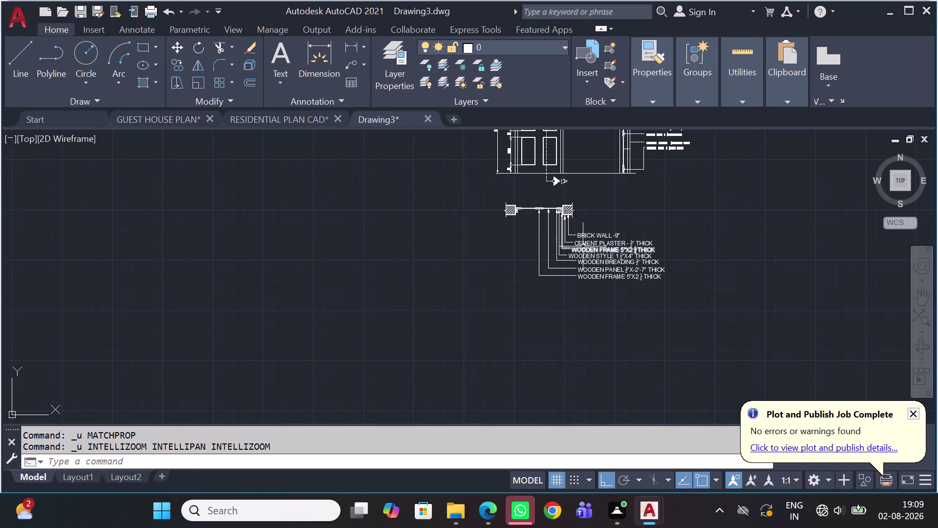
scroll(up, 3)
scroll(up, 3)
scroll(down, 3)
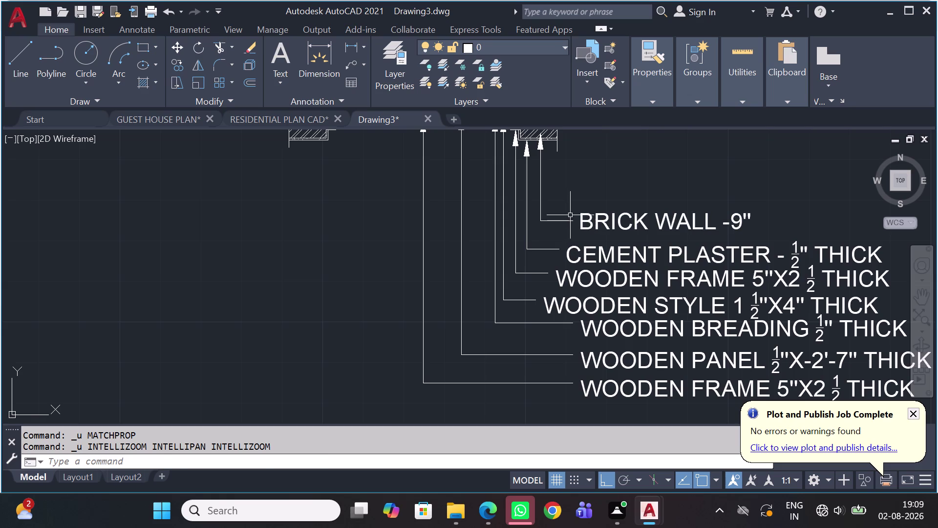
click(570, 217)
click(553, 235)
scroll(up, 3)
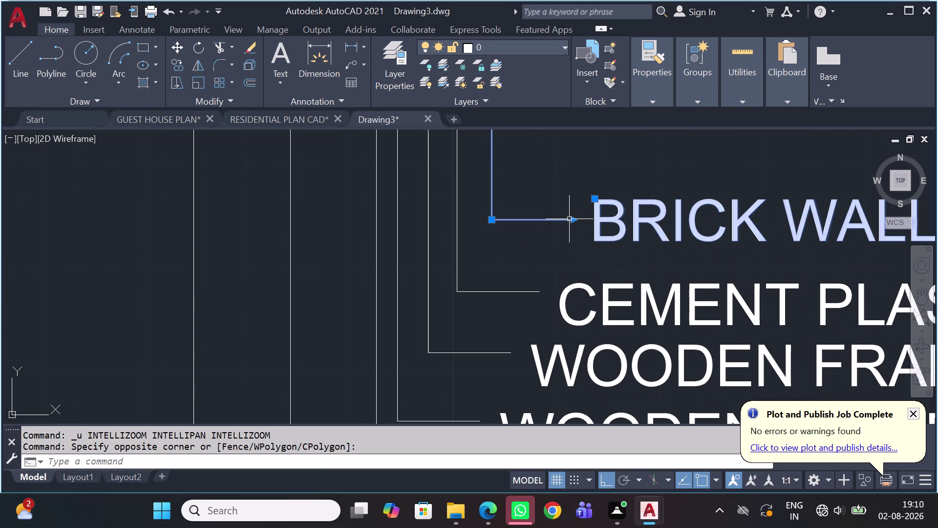
click(574, 221)
middle_drag(676, 213, 524, 233)
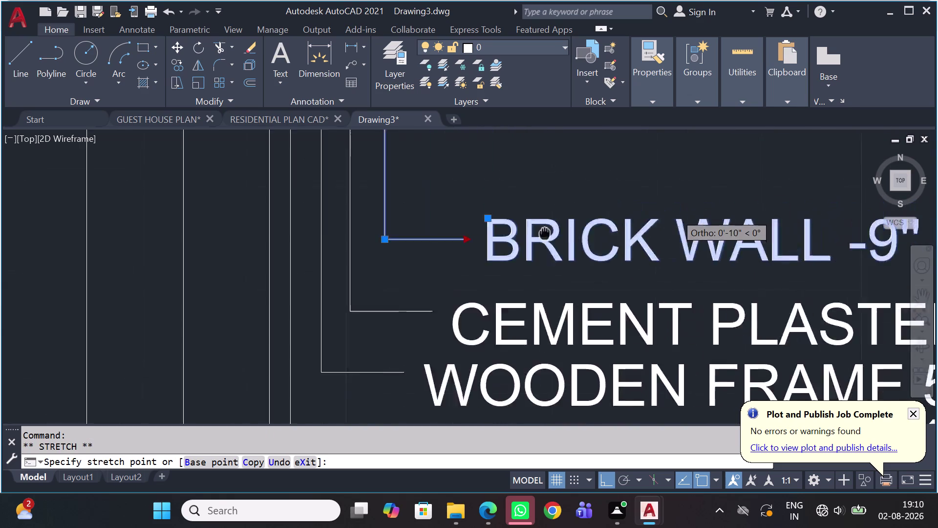
middle_drag(524, 233, 457, 222)
scroll(down, 3)
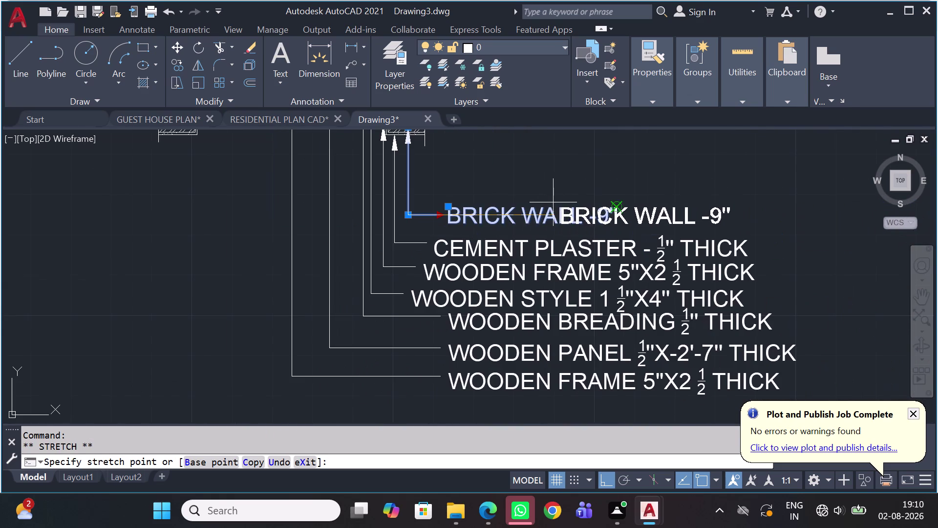
Cancel the move, clear the selection and undo four more edits.
key(Escape)
key(Escape)
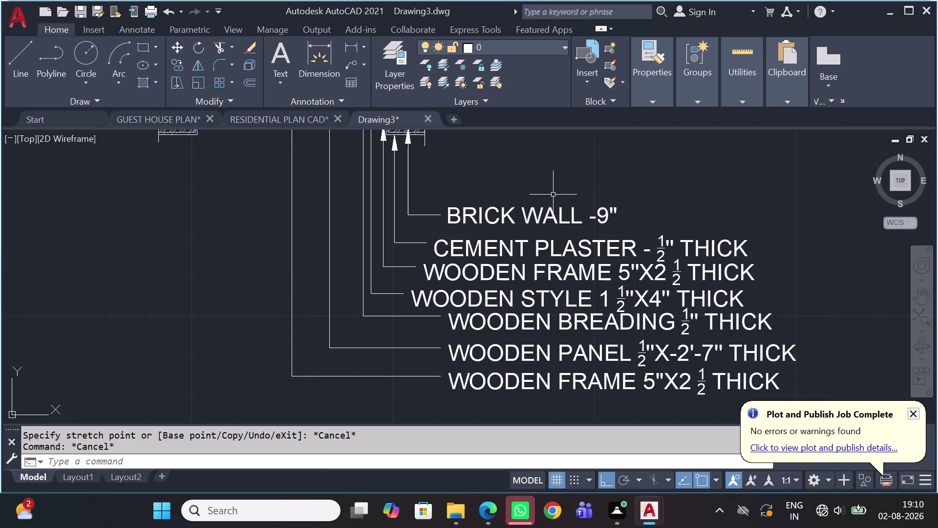
key(ctrl+z)
key(ctrl+z)
key(ctrl+z)
key(ctrl+z)
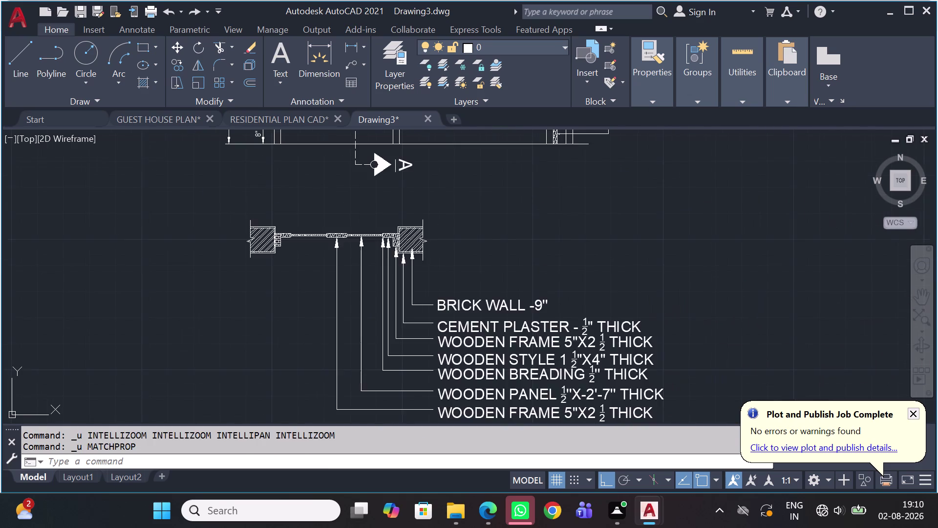
Pan to the plan callouts and select the BRICK WALL -9" label.
scroll(down, 3)
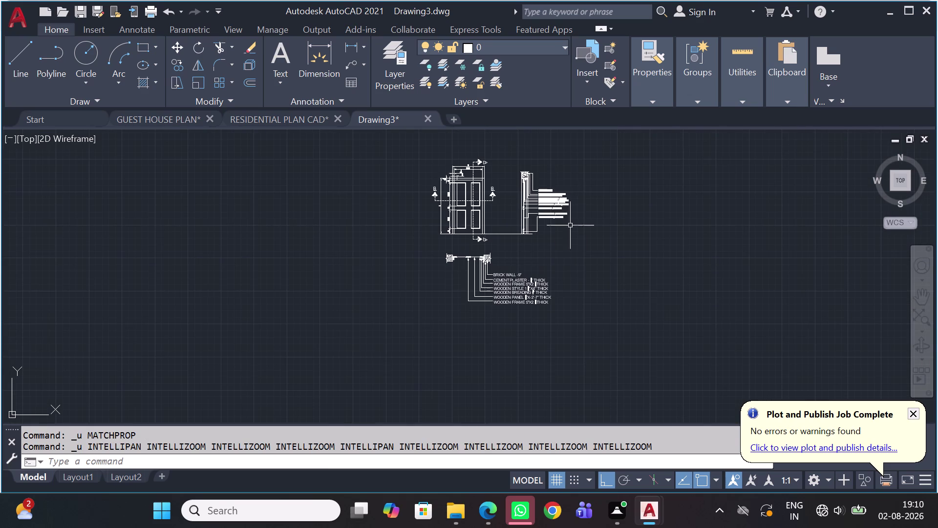
scroll(up, 3)
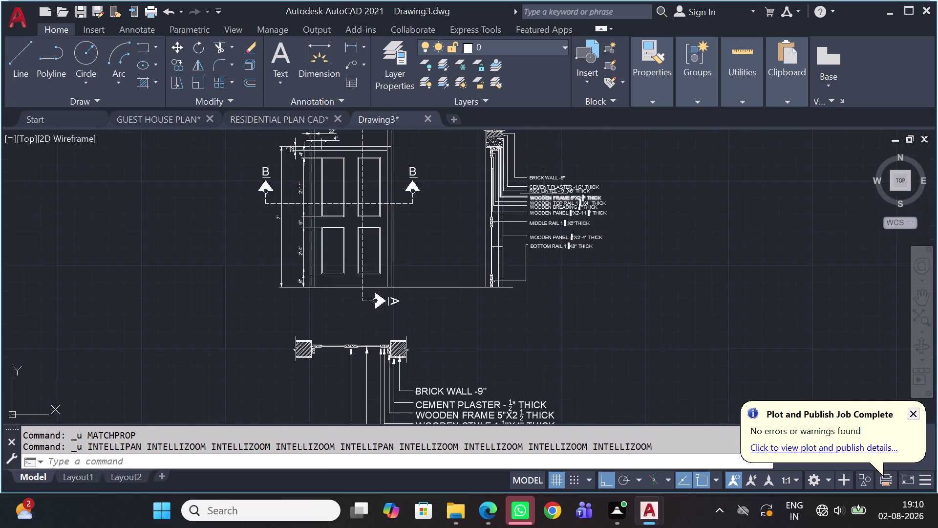
scroll(up, 3)
scroll(down, 3)
middle_drag(589, 262, 641, 174)
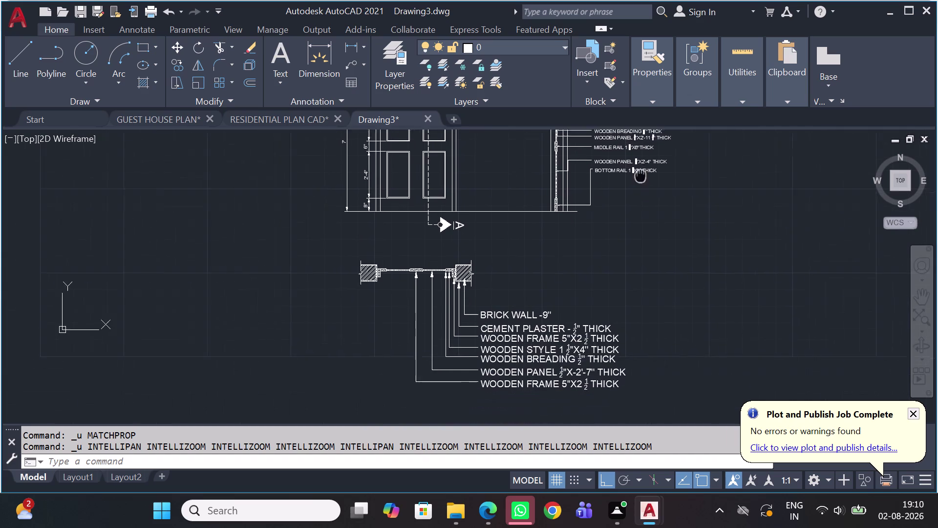
middle_drag(642, 175, 649, 165)
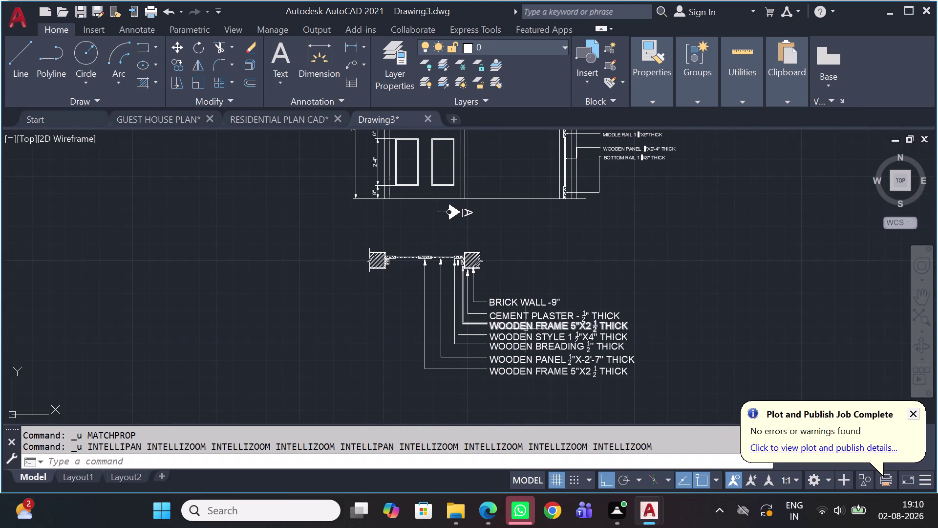
middle_drag(535, 340, 535, 343)
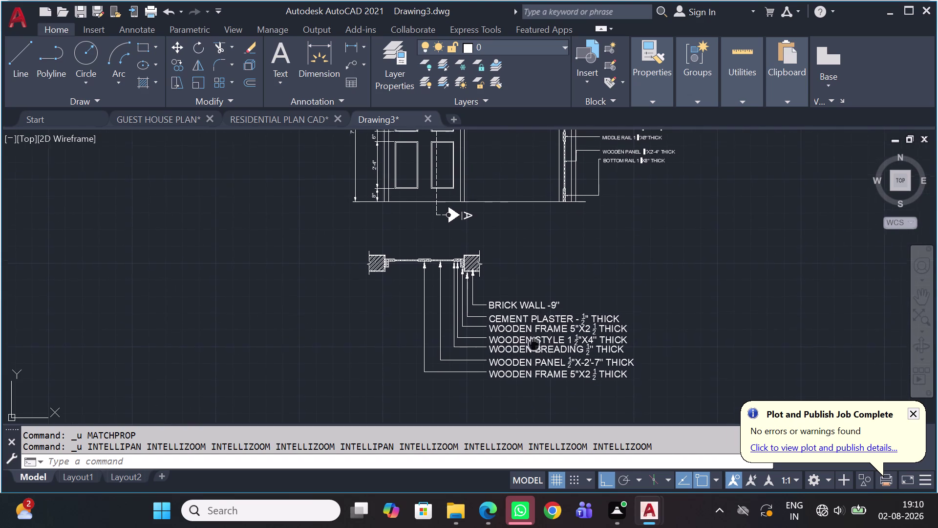
middle_drag(534, 343, 564, 286)
click(571, 248)
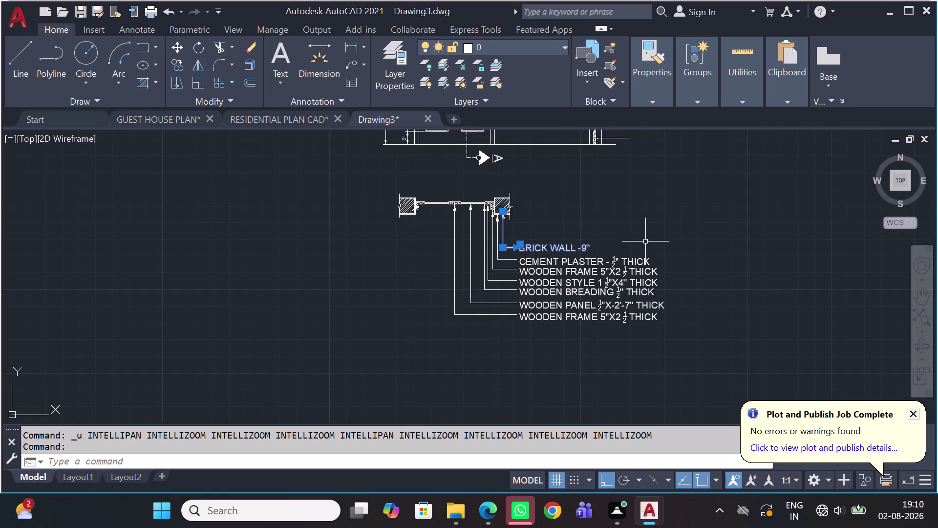
Set the label's text height to 3" in the Properties palette and close it.
text(PR)
key(space)
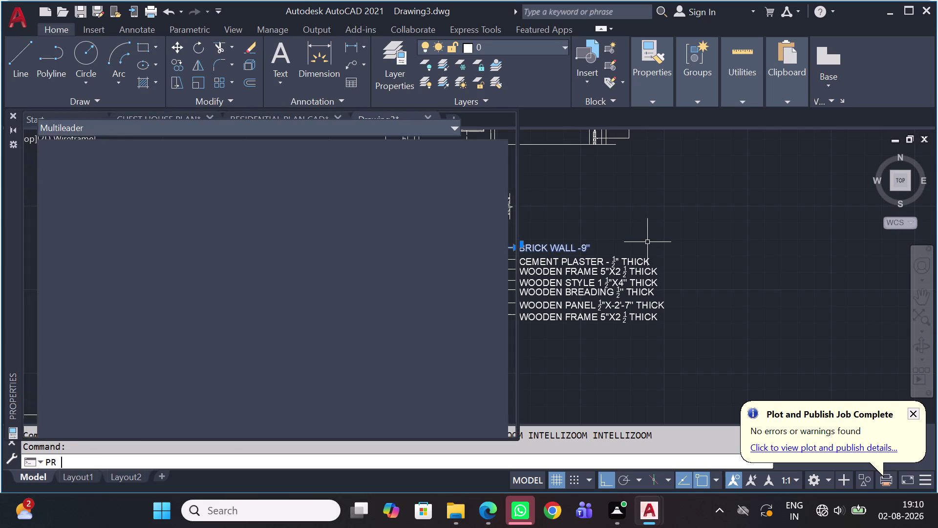
scroll(down, 3)
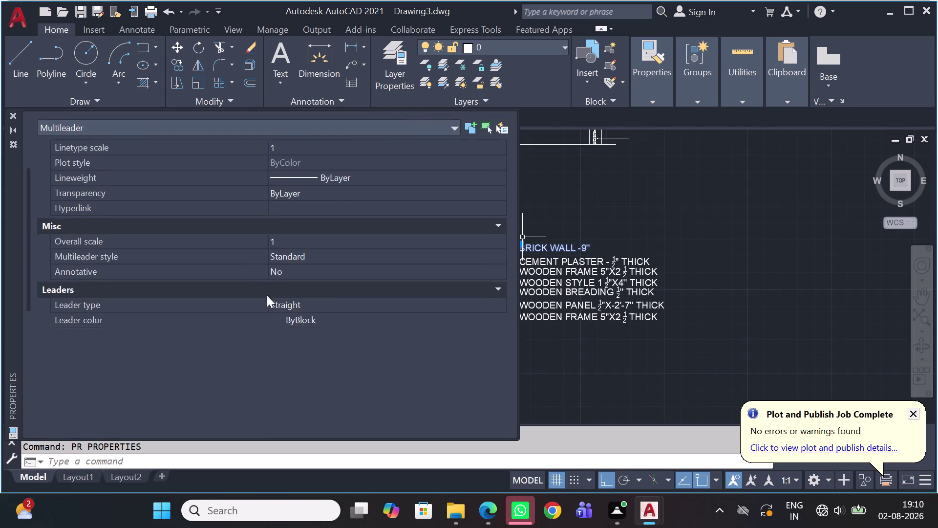
scroll(down, 3)
scroll(down, 3)
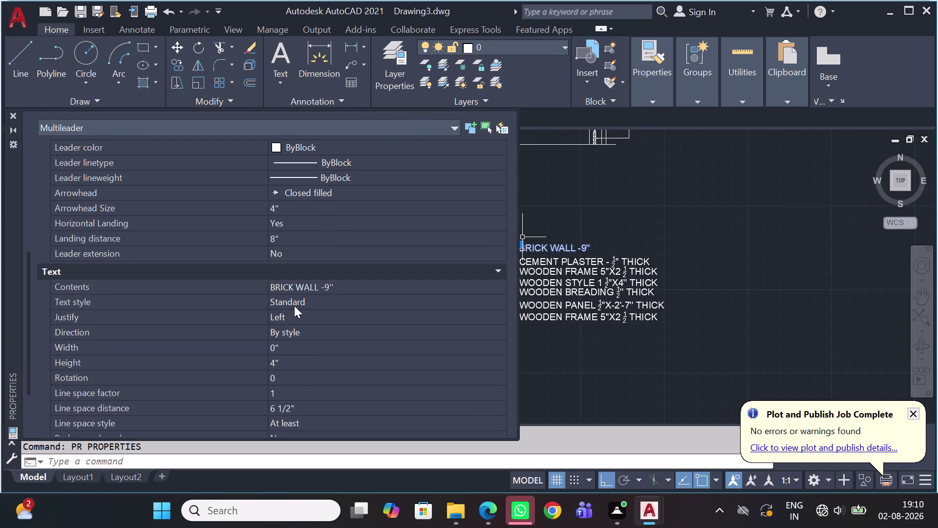
scroll(down, 3)
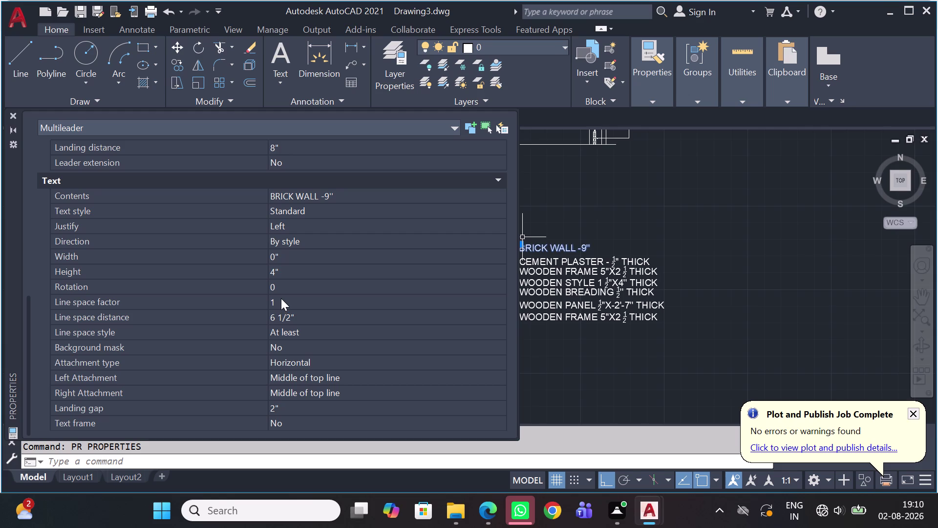
click(293, 274)
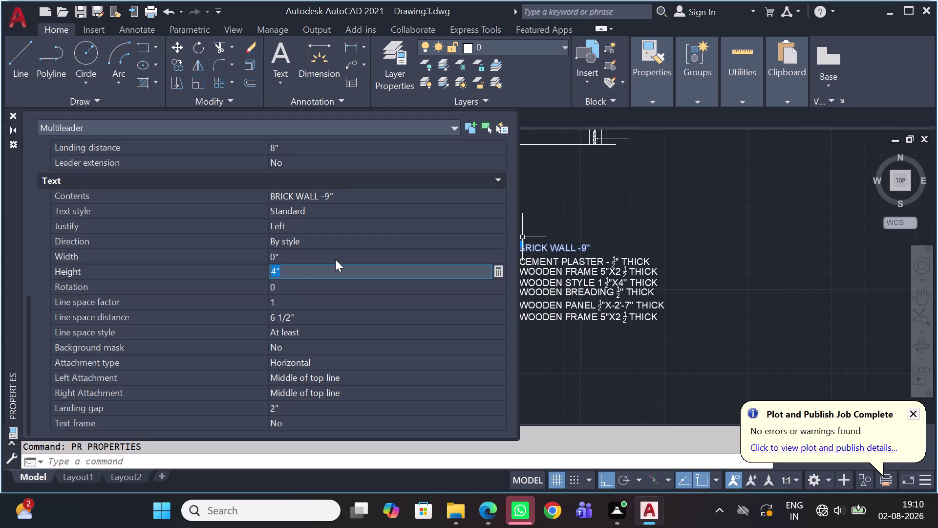
key(3)
key(Return)
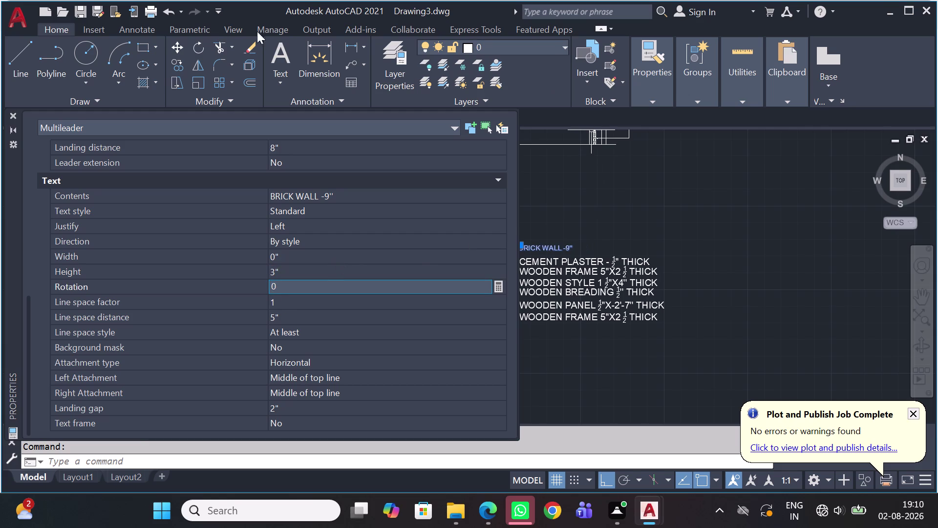
click(11, 119)
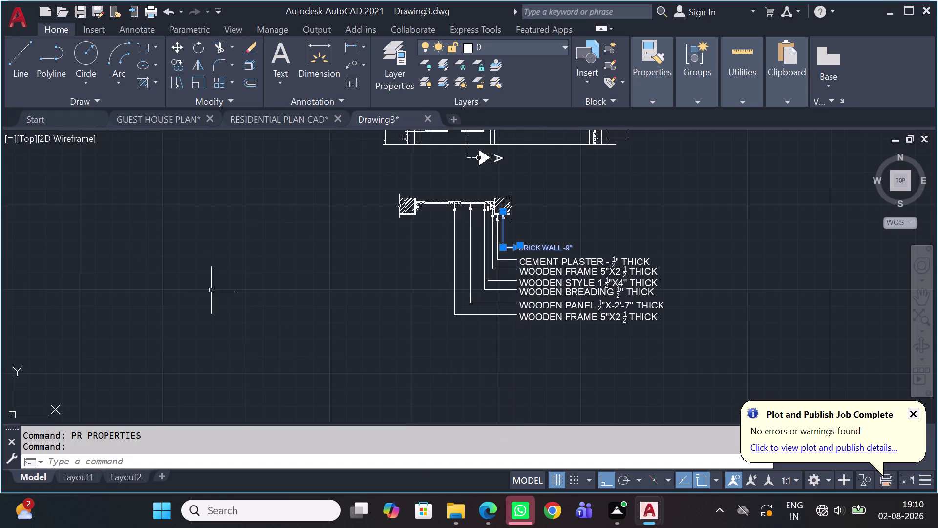
Match the BRICK WALL label's 3" text onto the five remaining plan callouts.
text(M)
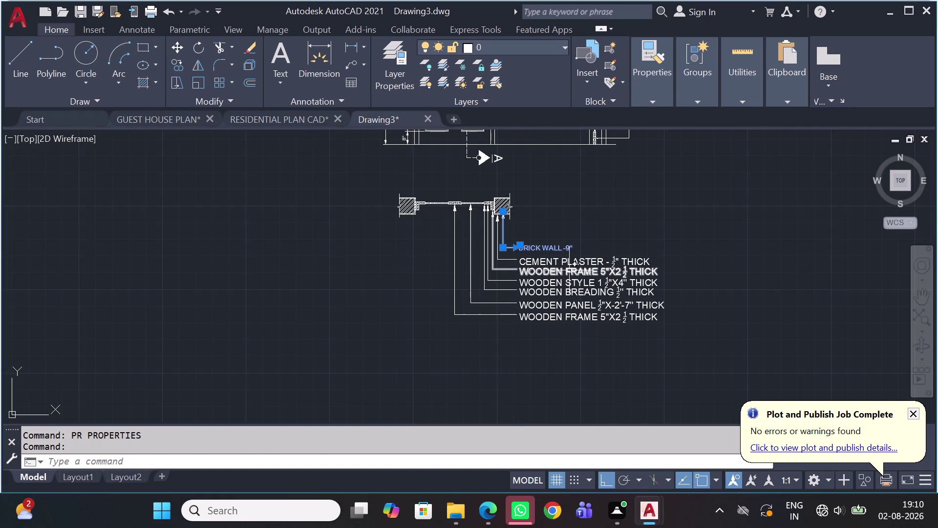
text(A)
key(space)
click(572, 274)
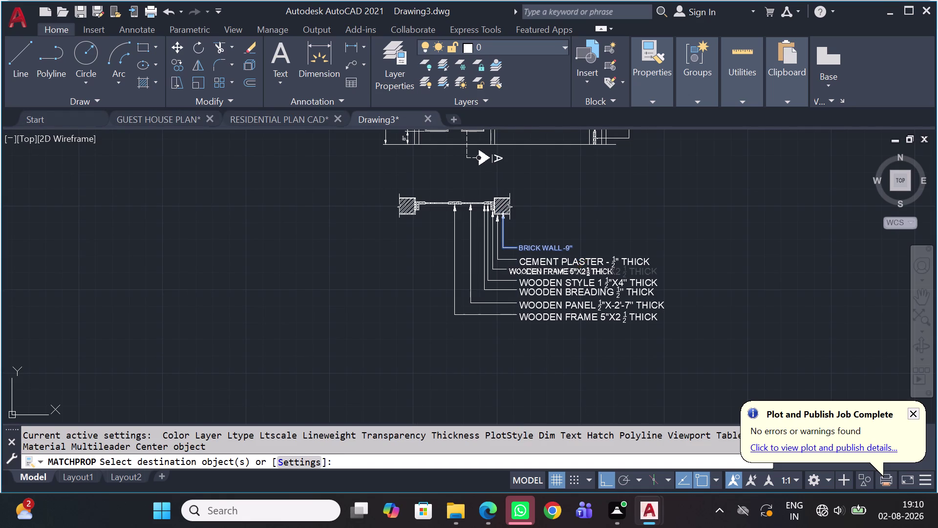
click(598, 262)
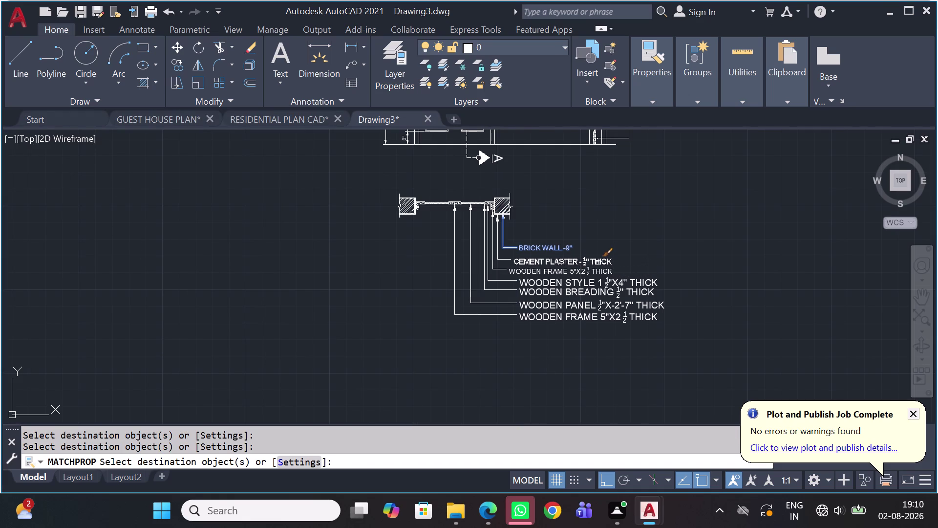
click(582, 282)
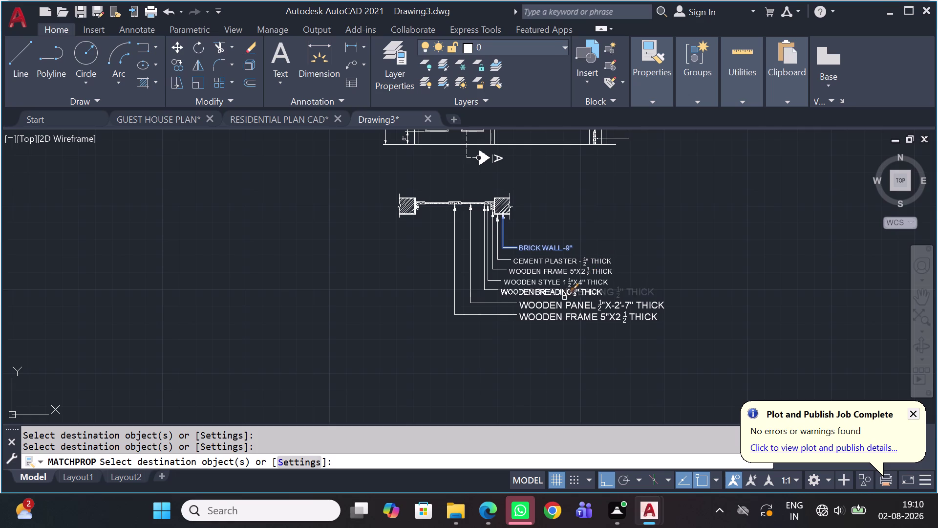
click(564, 301)
click(563, 294)
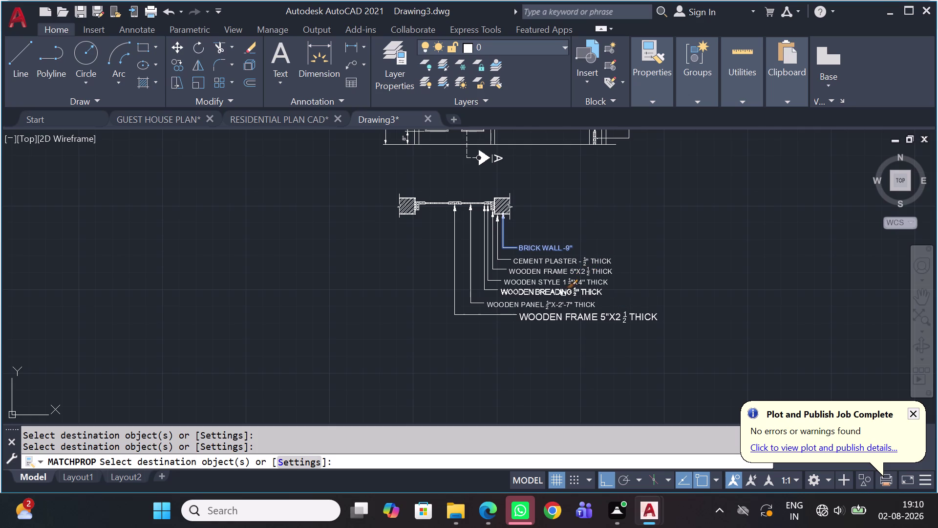
click(559, 313)
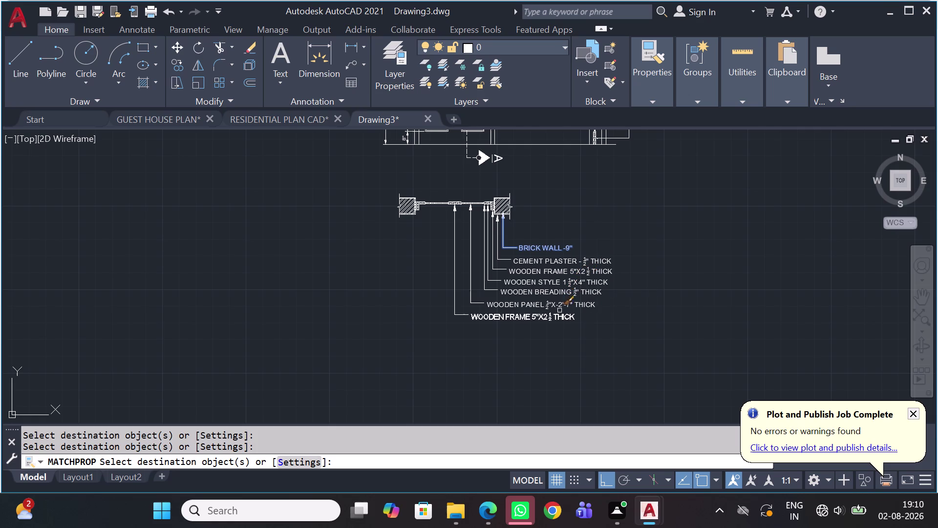
key(Escape)
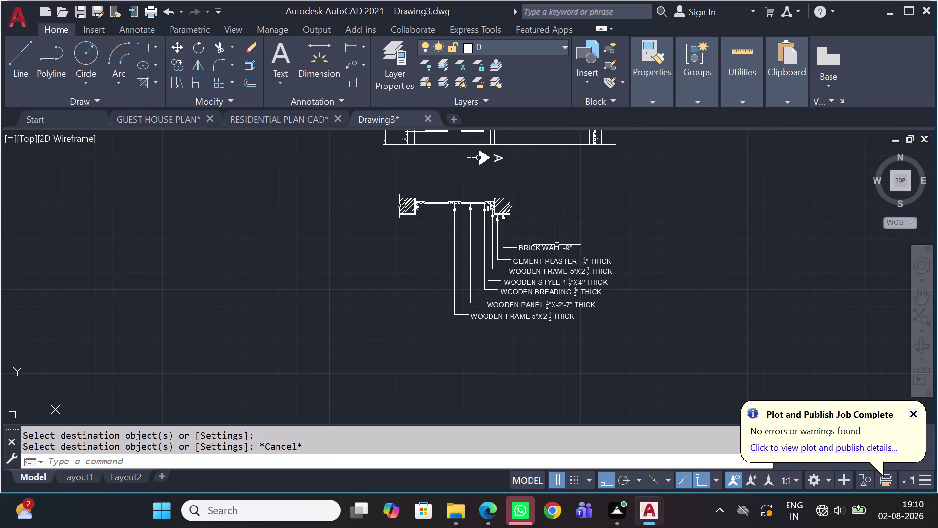
scroll(up, 3)
Draw a vertical construction line (XL) through the BRICK WALL -9" leader end.
key(x)
key(l)
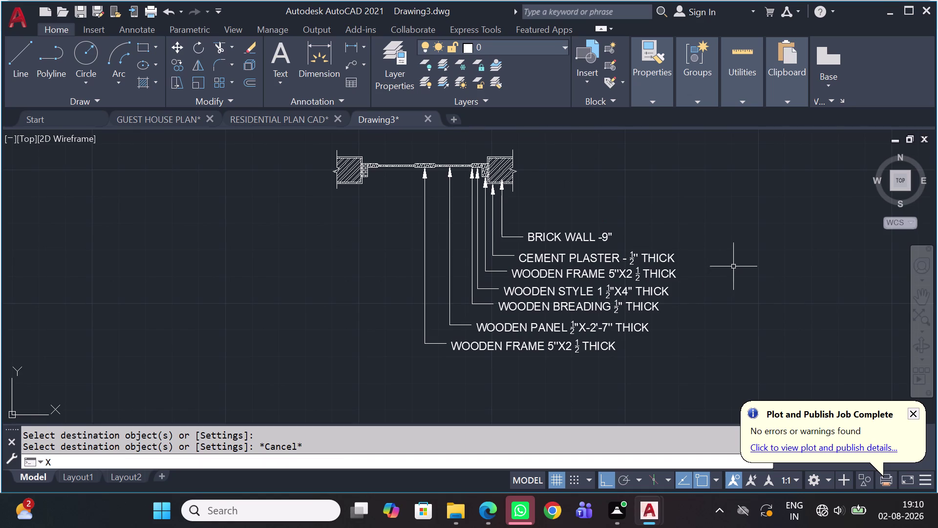
key(space)
key(v)
key(space)
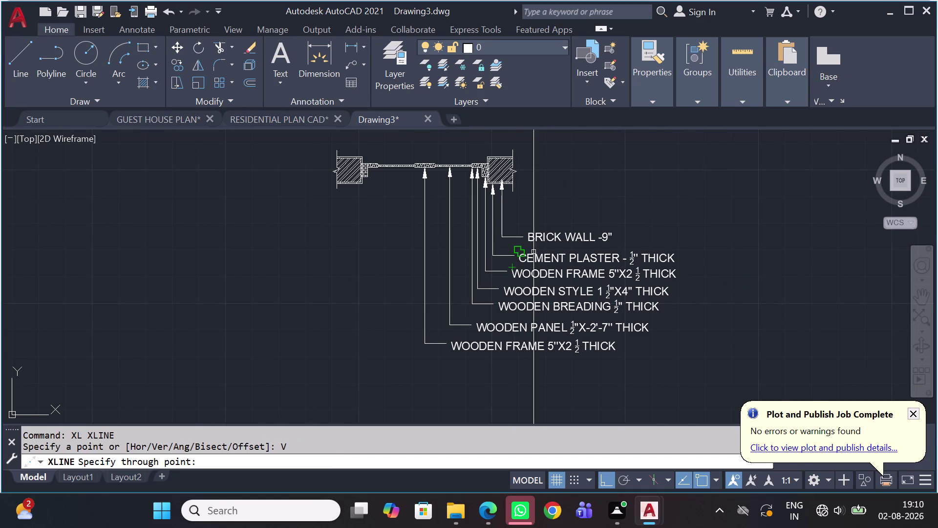
scroll(up, 3)
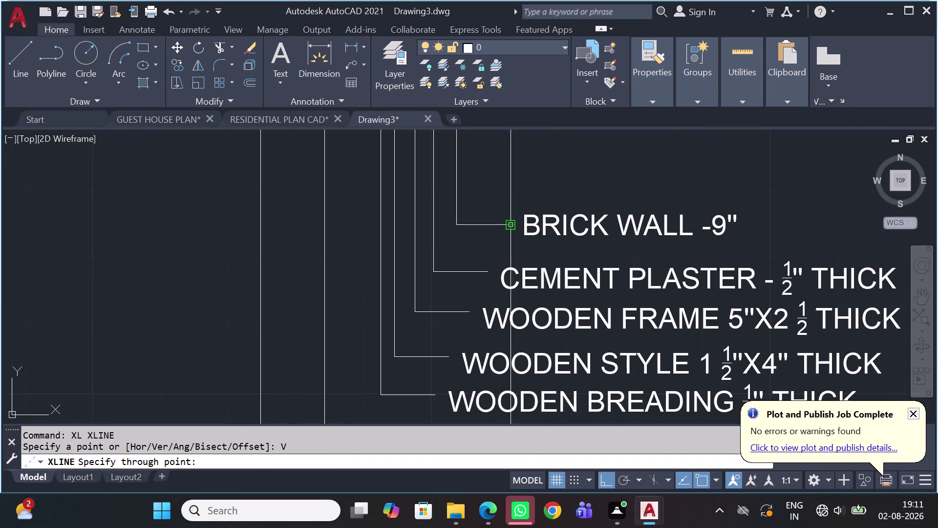
click(510, 230)
key(Escape)
scroll(down, 3)
Stretch the cement plaster and wooden frame leaders onto the guide line.
middle_drag(525, 305, 615, 270)
scroll(up, 3)
click(619, 251)
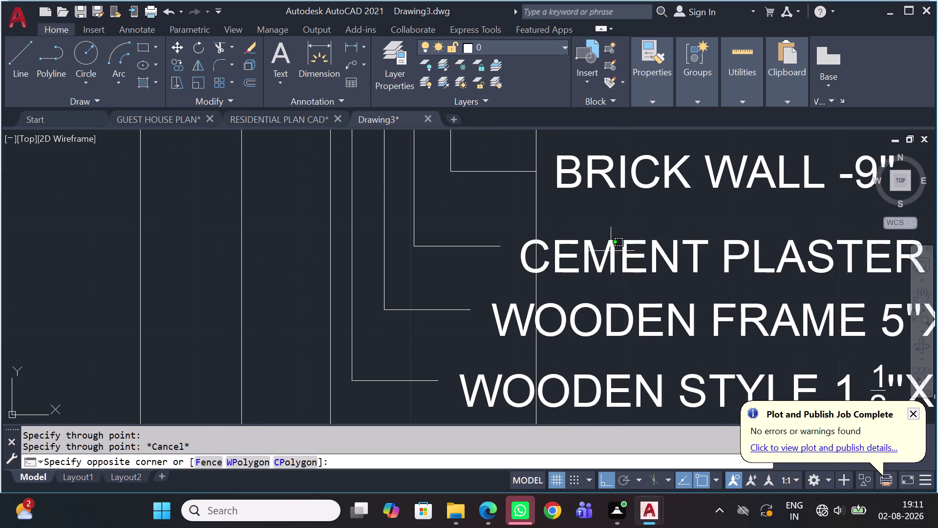
click(581, 260)
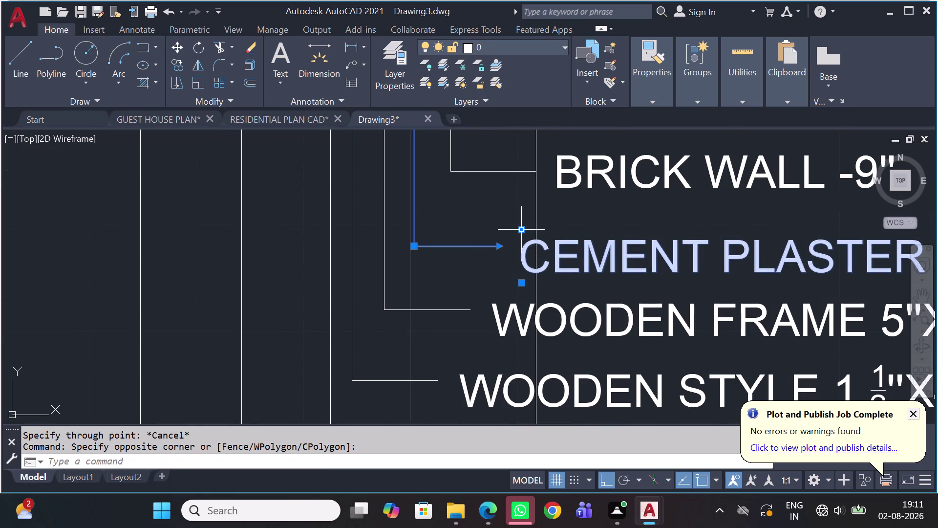
click(500, 248)
click(537, 251)
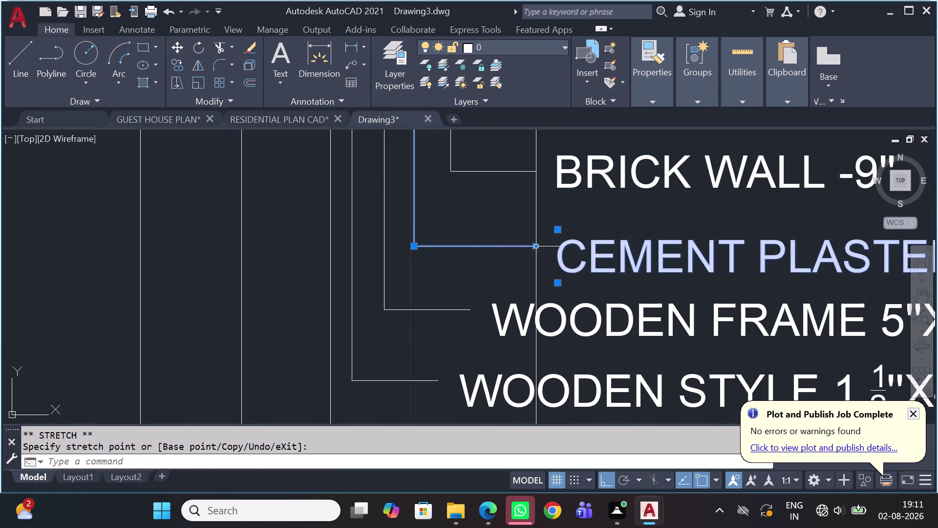
drag(476, 303, 472, 306)
click(457, 314)
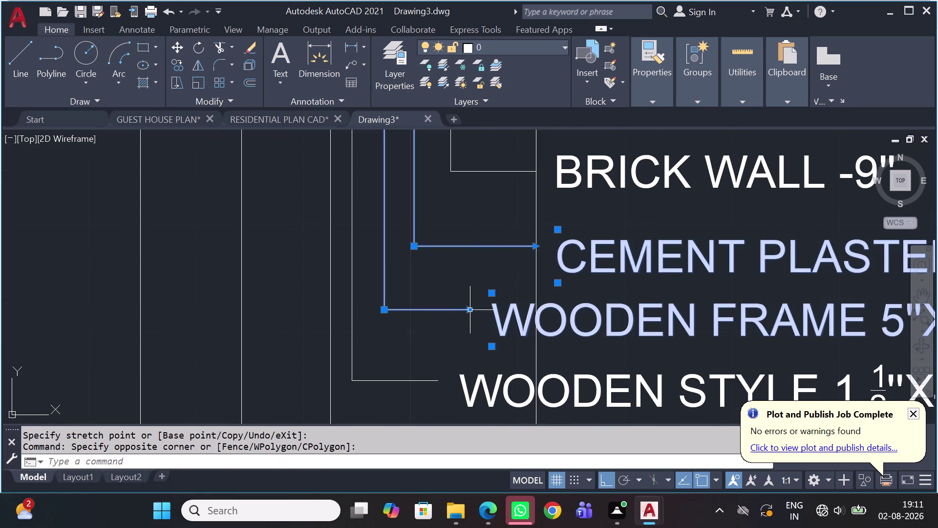
drag(471, 311, 481, 310)
click(533, 307)
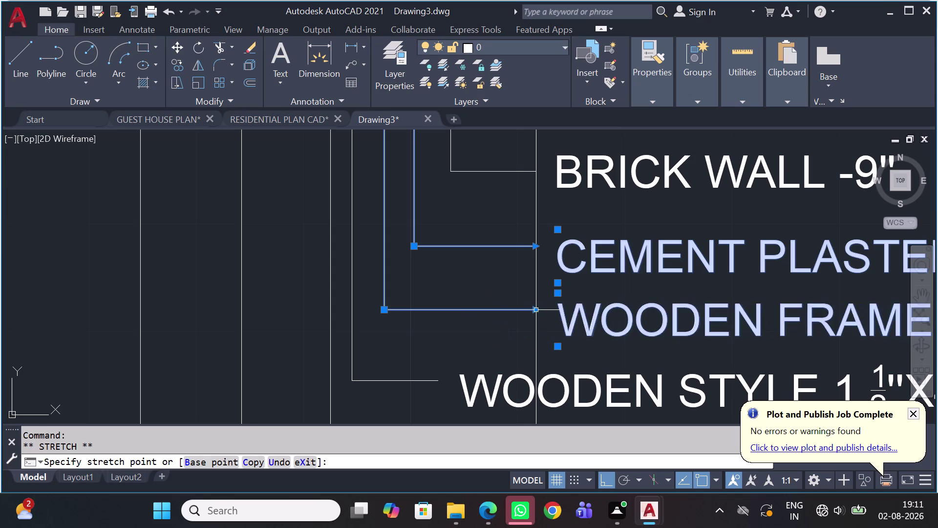
Align the wooden style and wooden breading labels with the column.
scroll(down, 3)
middle_drag(566, 374, 607, 275)
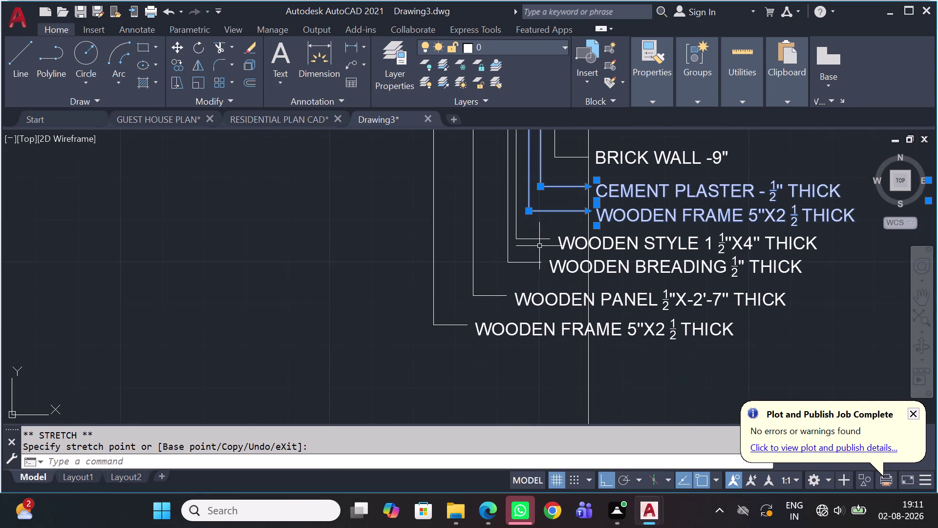
click(567, 238)
click(551, 244)
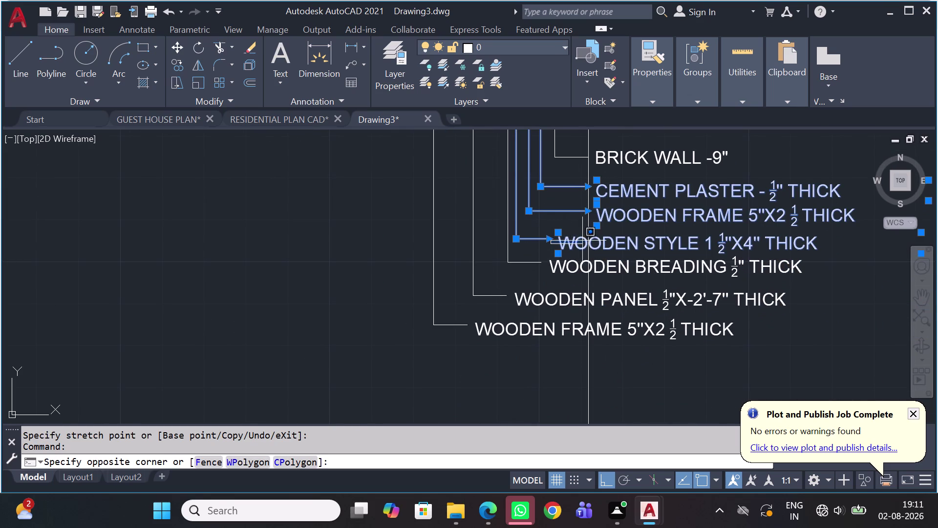
click(576, 242)
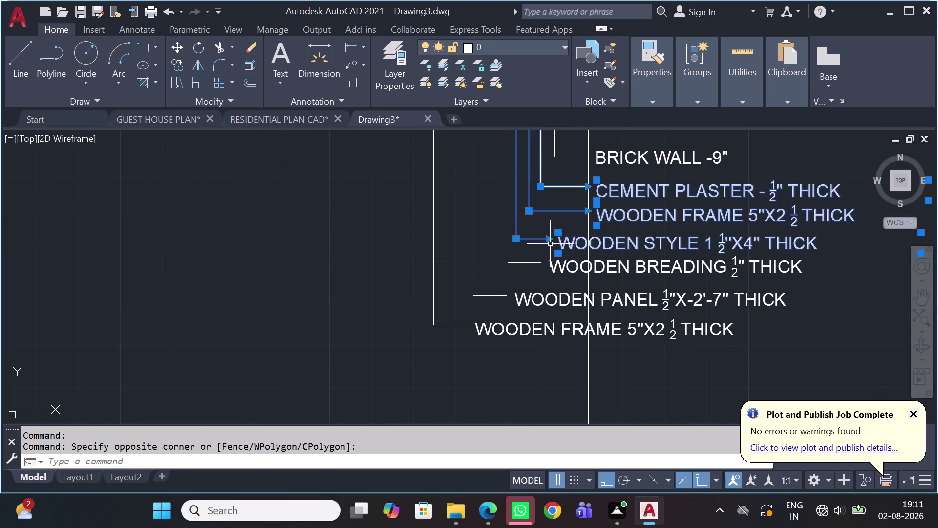
click(550, 245)
click(551, 238)
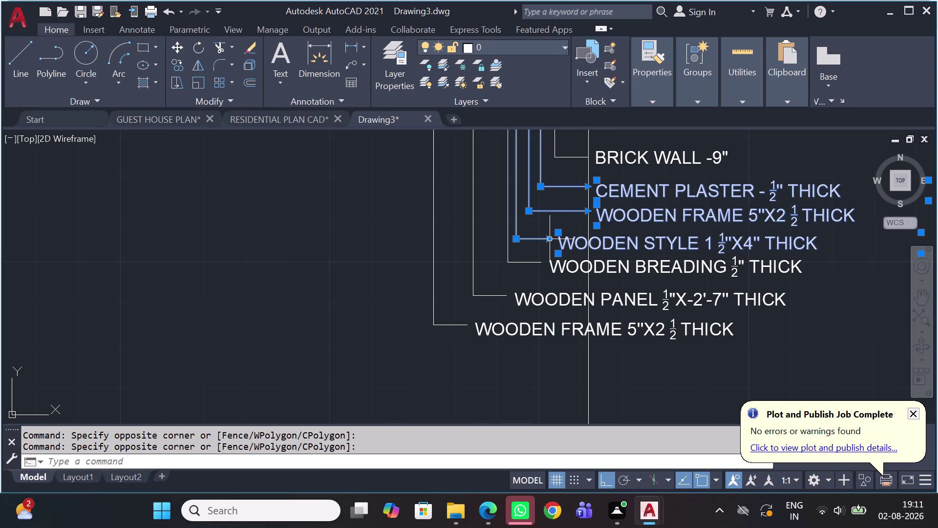
click(549, 242)
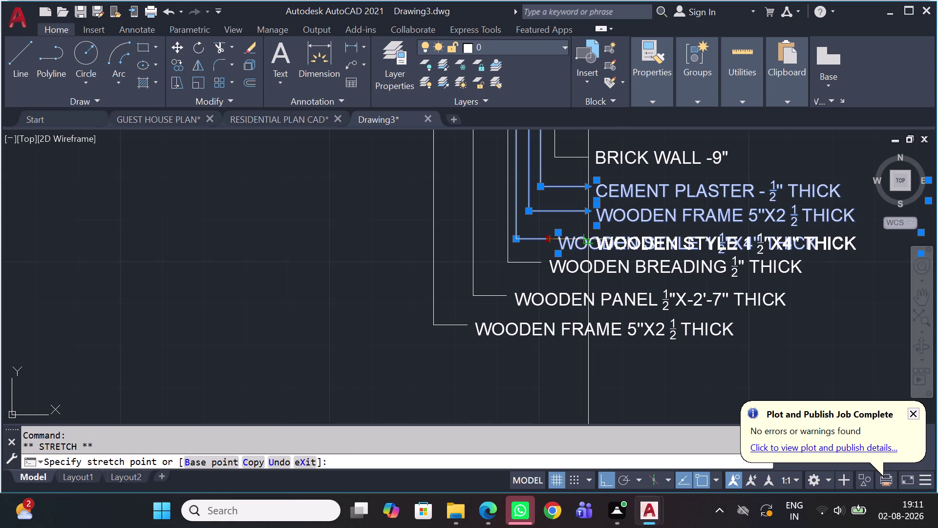
click(586, 240)
click(552, 266)
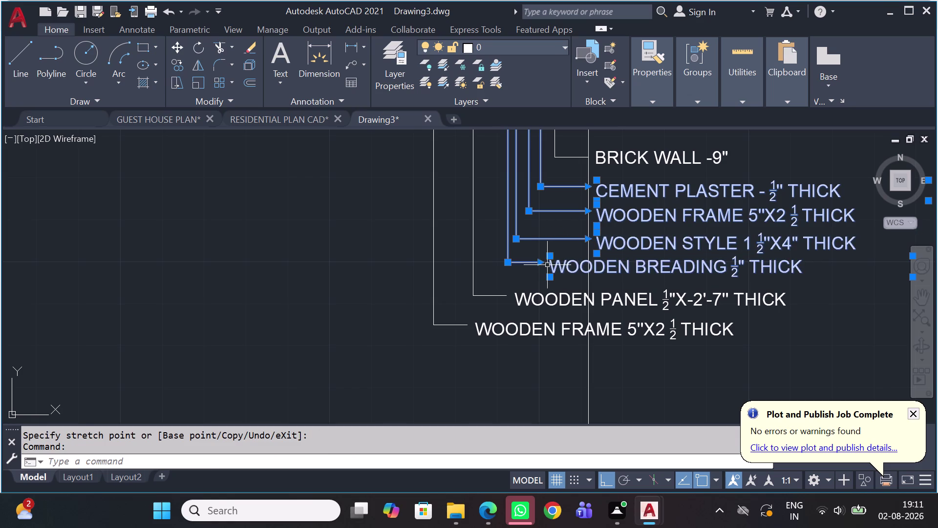
click(541, 263)
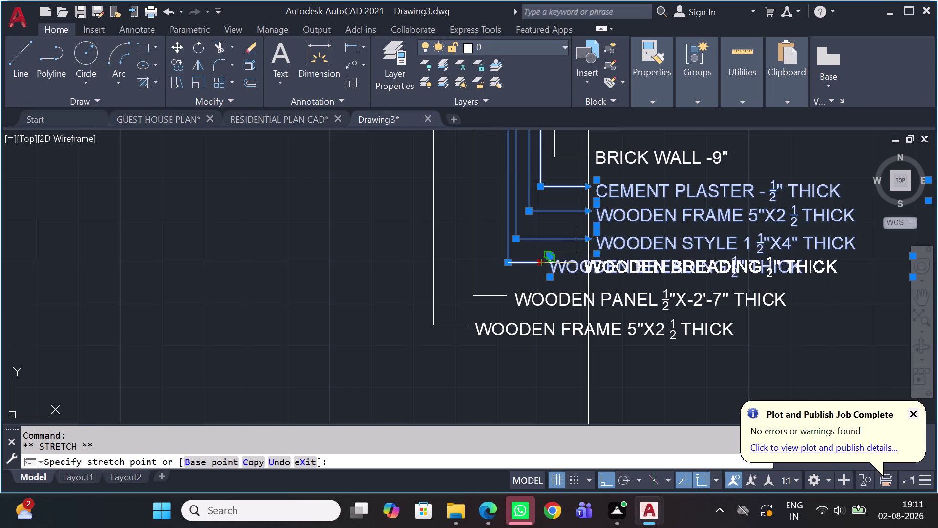
click(588, 266)
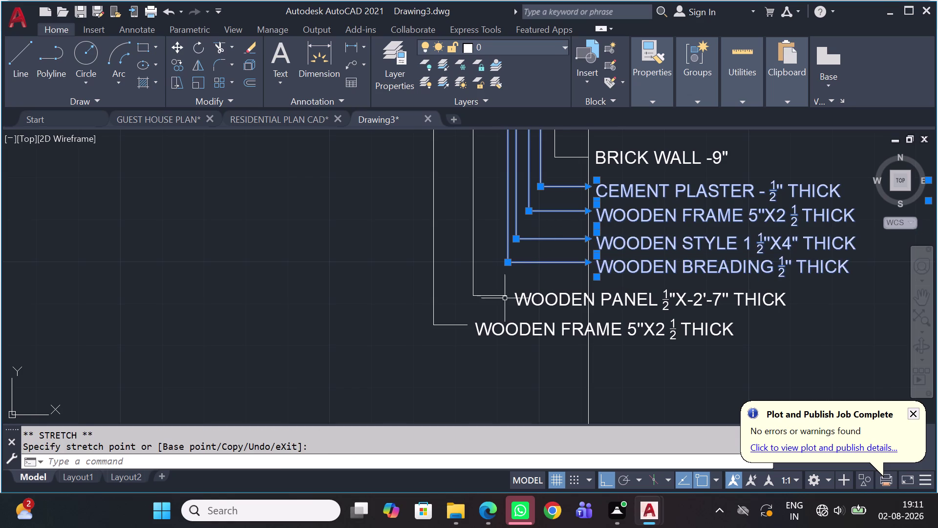
Align the wooden panel and bottom wooden frame labels, then review the labelled plan.
click(524, 298)
click(508, 297)
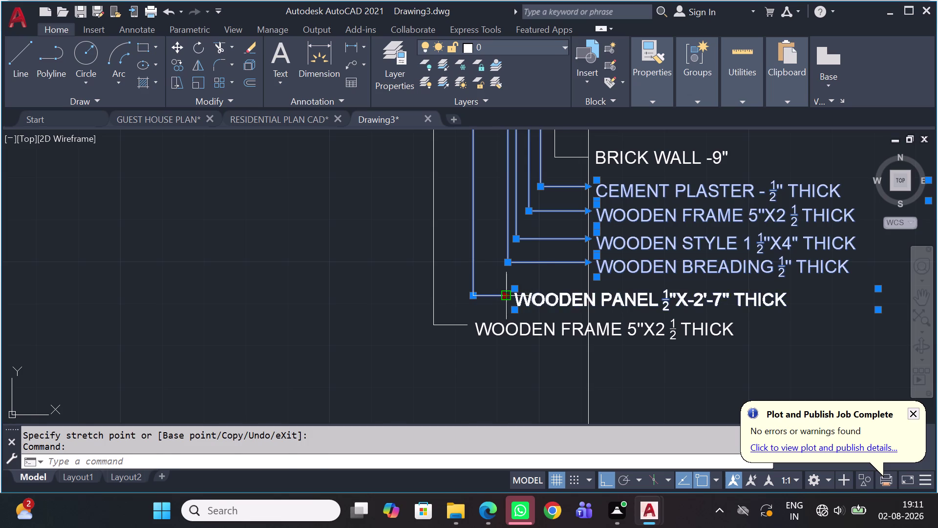
click(588, 300)
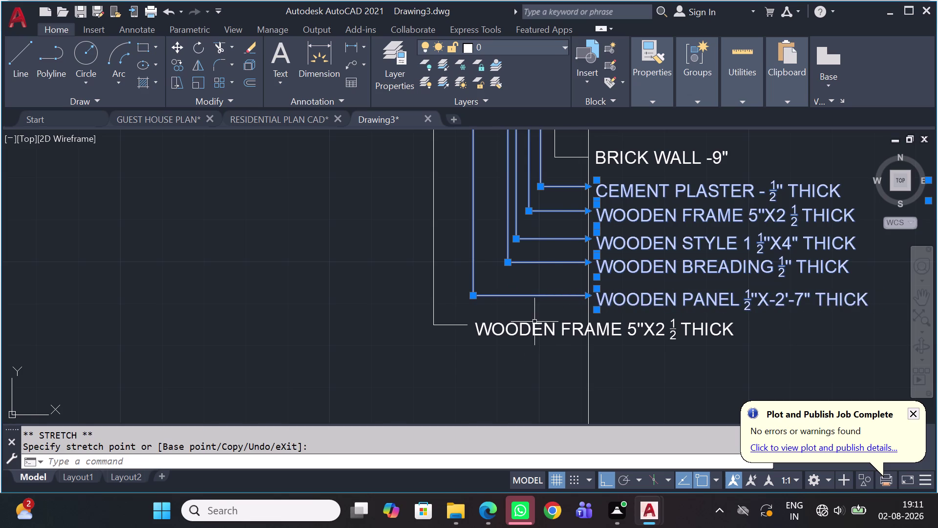
drag(539, 318, 526, 323)
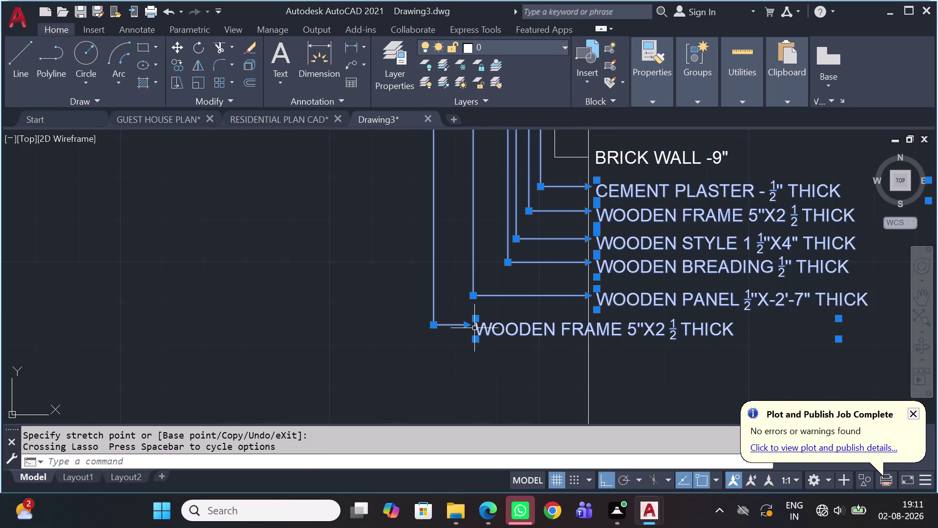
click(467, 325)
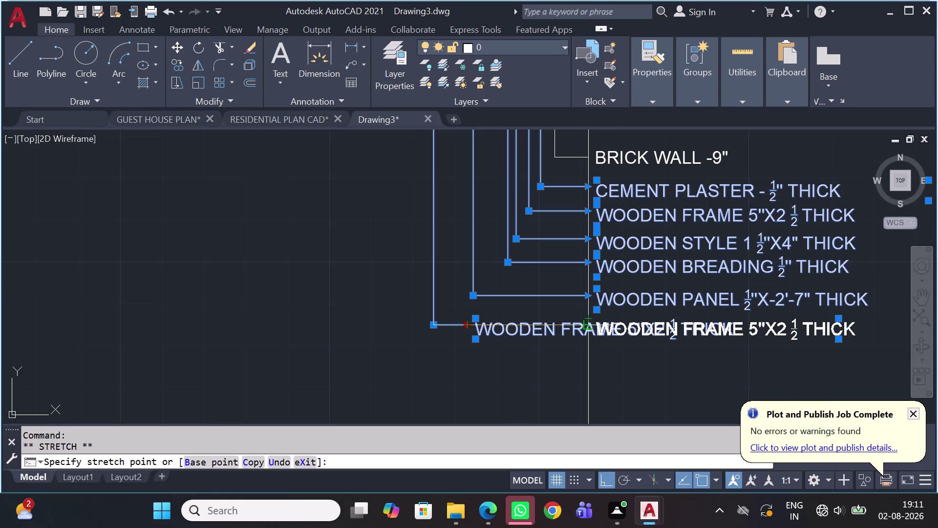
click(585, 331)
scroll(down, 3)
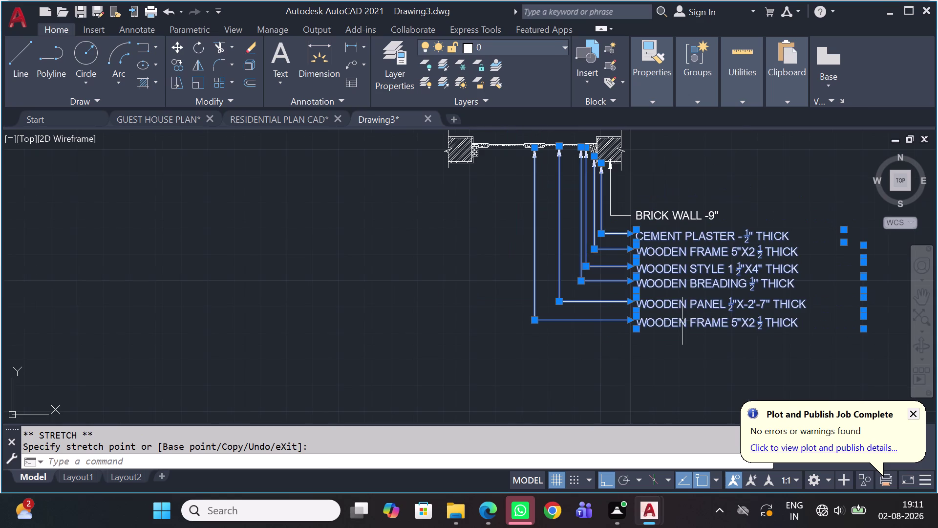
key(Escape)
scroll(down, 3)
scroll(up, 3)
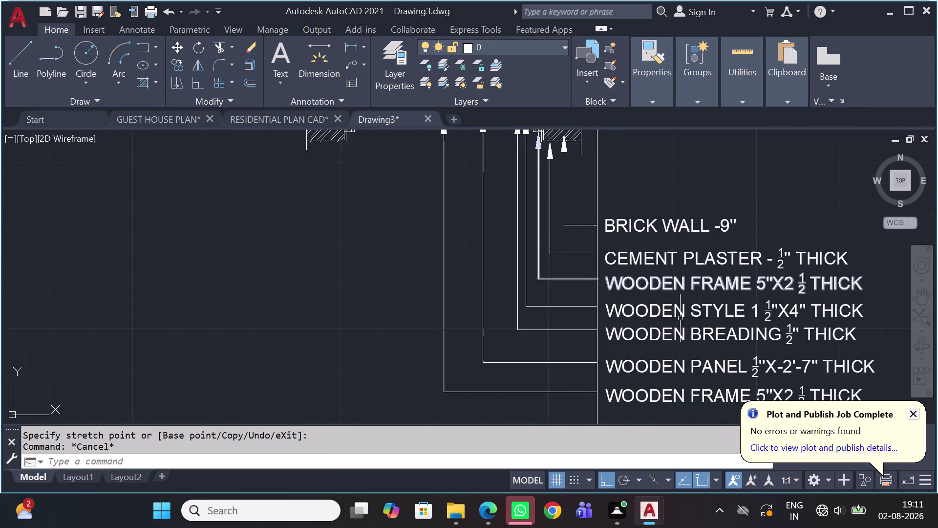
scroll(down, 3)
middle_drag(669, 358, 636, 271)
click(616, 320)
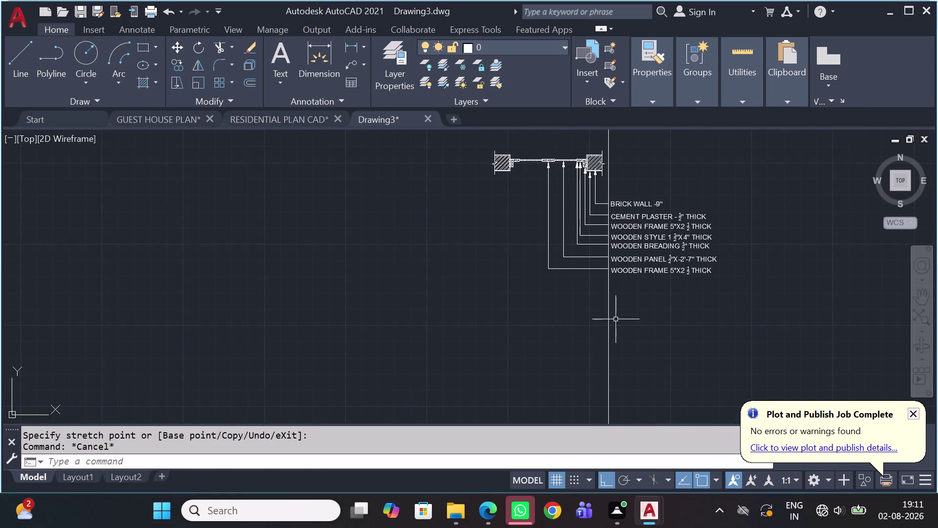
Erase the vertical guide line and zoom to the area below the elevation.
click(534, 316)
key(Delete)
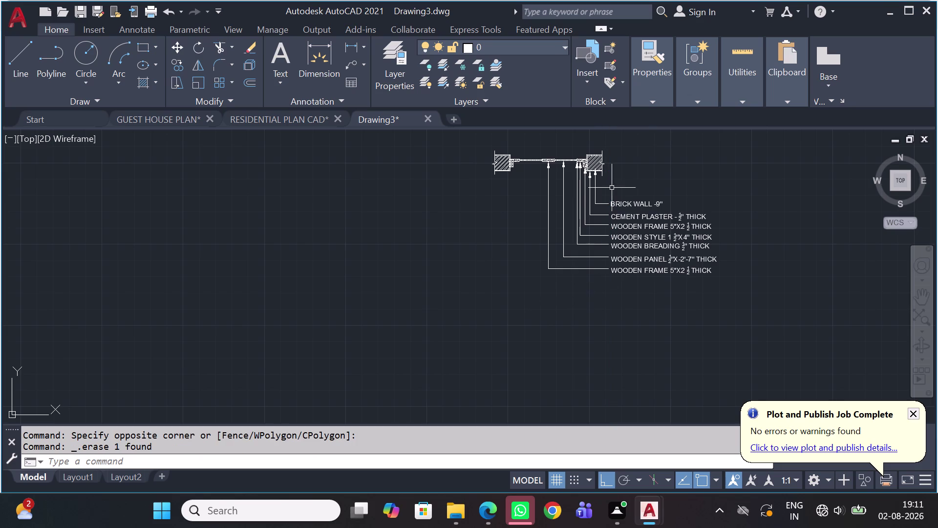
scroll(up, 3)
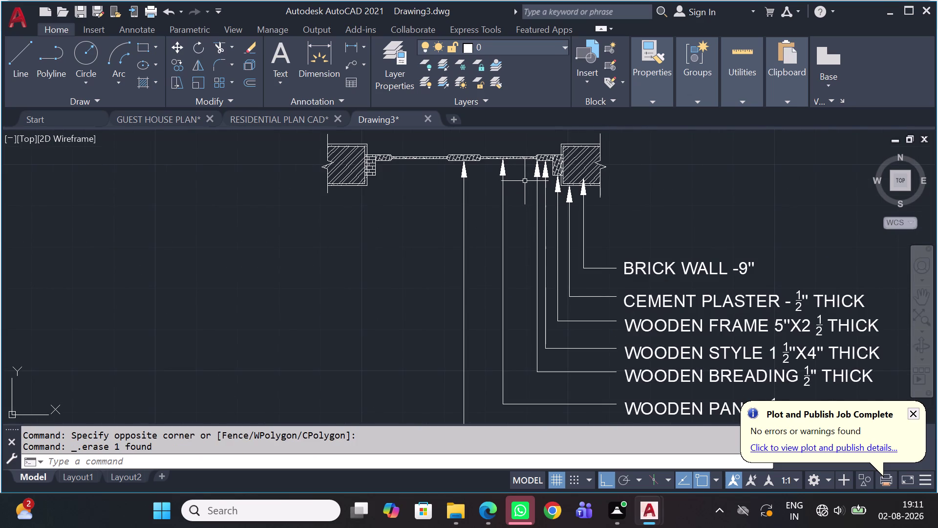
scroll(down, 3)
middle_drag(584, 260, 579, 297)
scroll(down, 3)
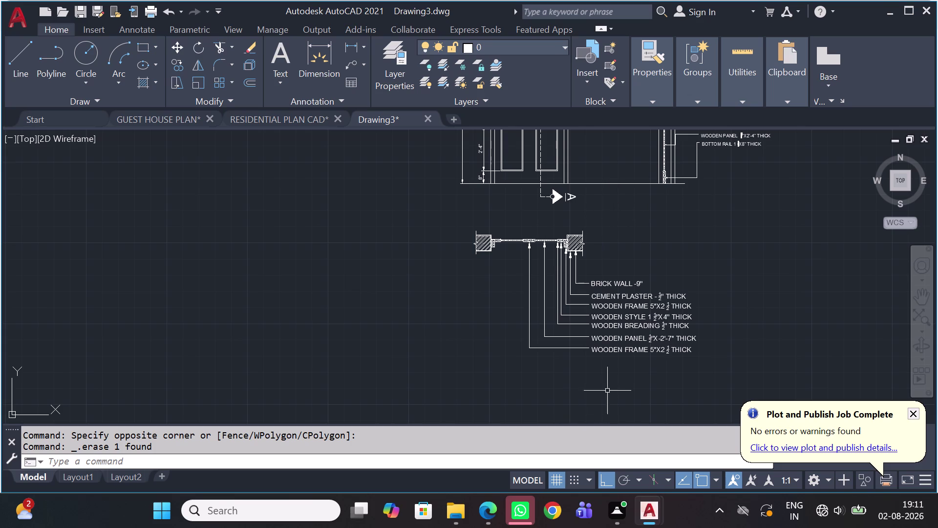
scroll(down, 3)
scroll(up, 3)
scroll(up, 3)
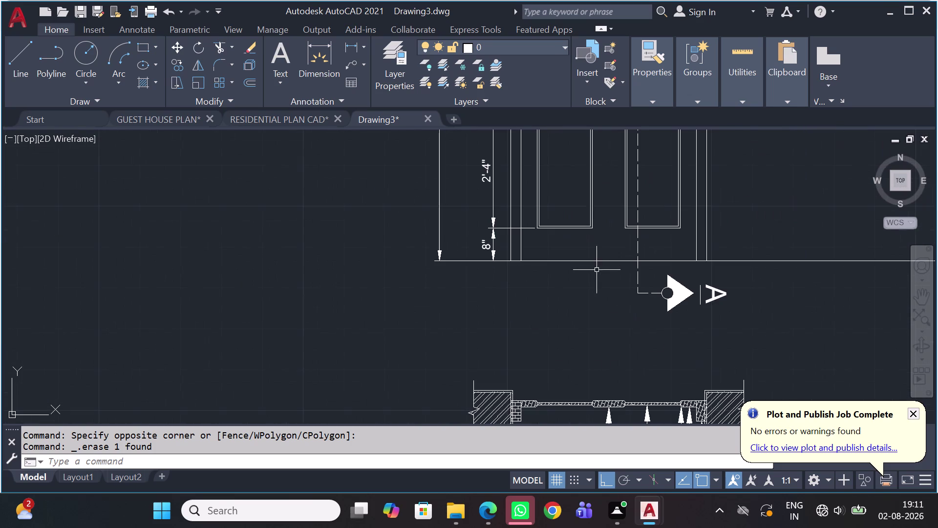
Write single-line text ELEVATION (DT) with default height and 0 rotation.
text(DT)
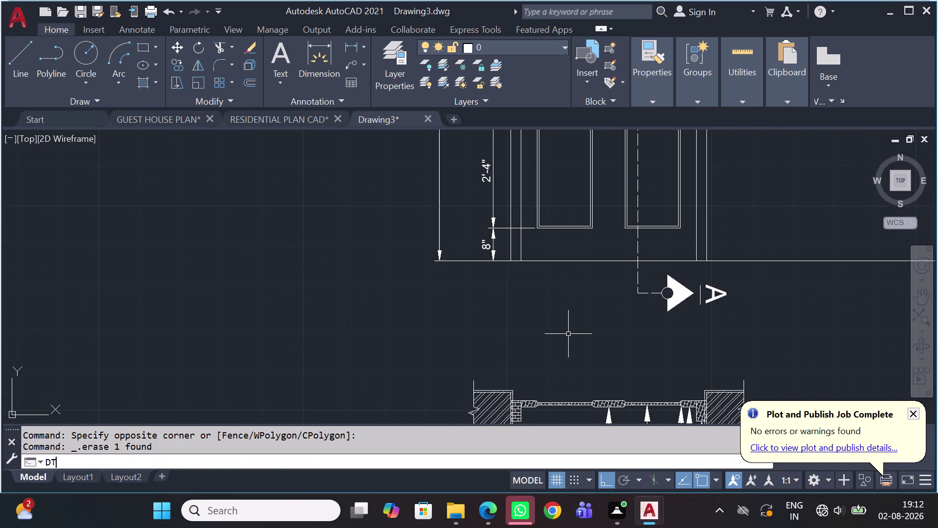
key(space)
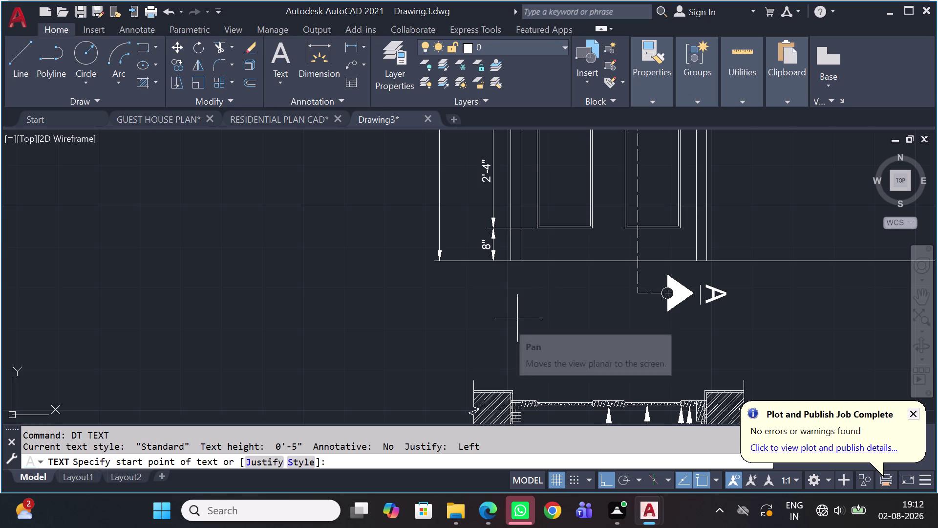
click(507, 307)
click(509, 339)
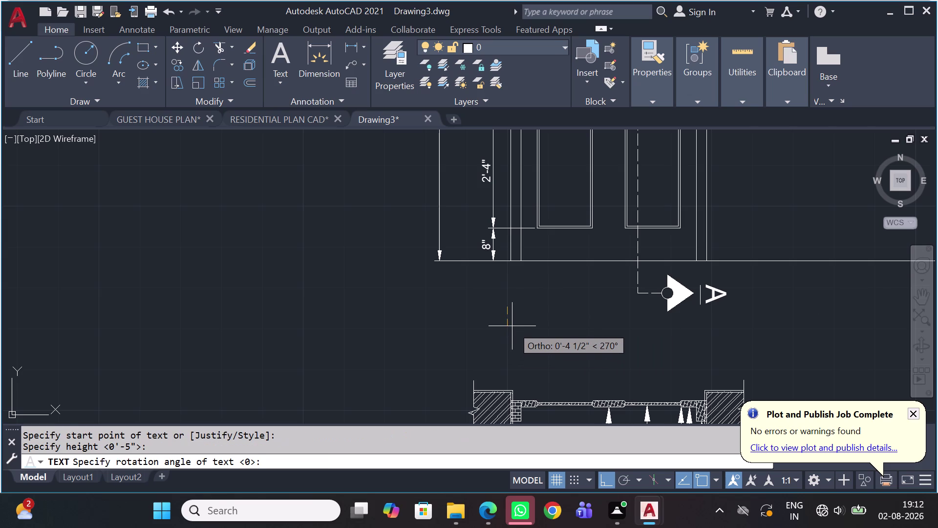
key(4)
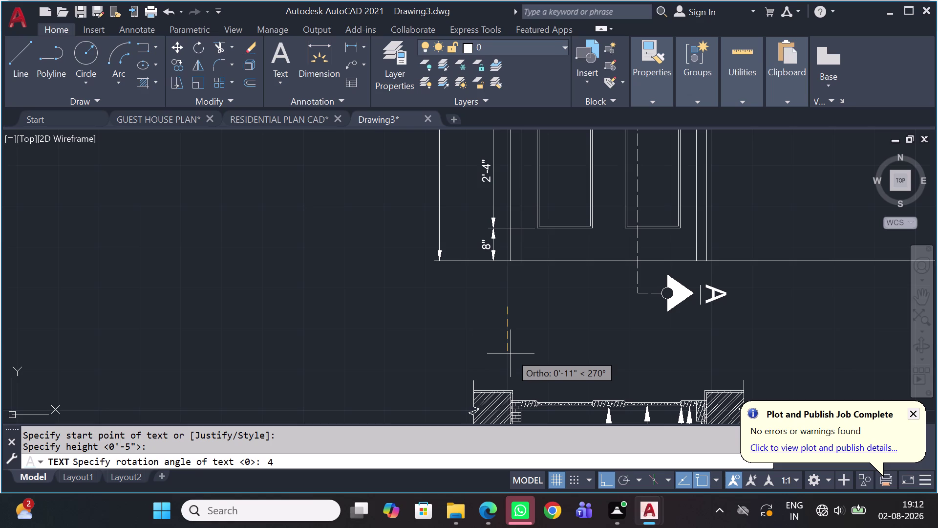
key(0)
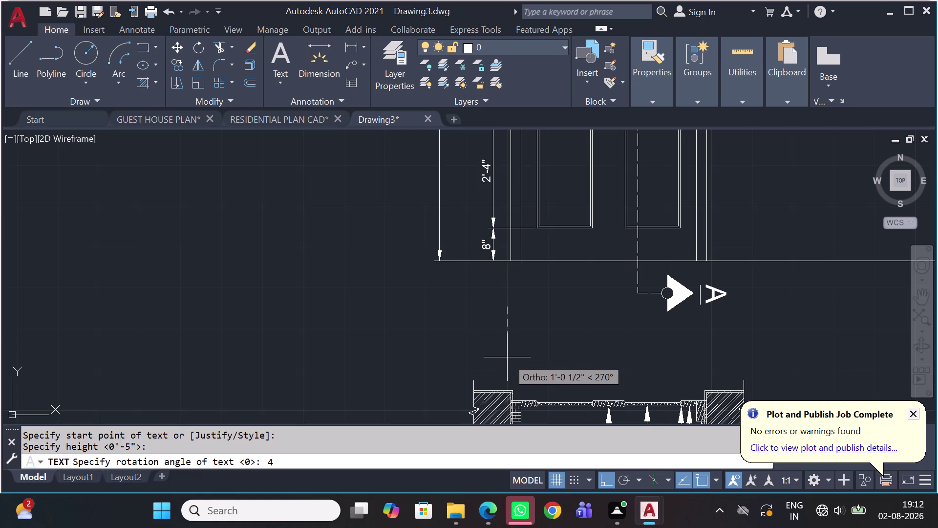
key(BackSpace)
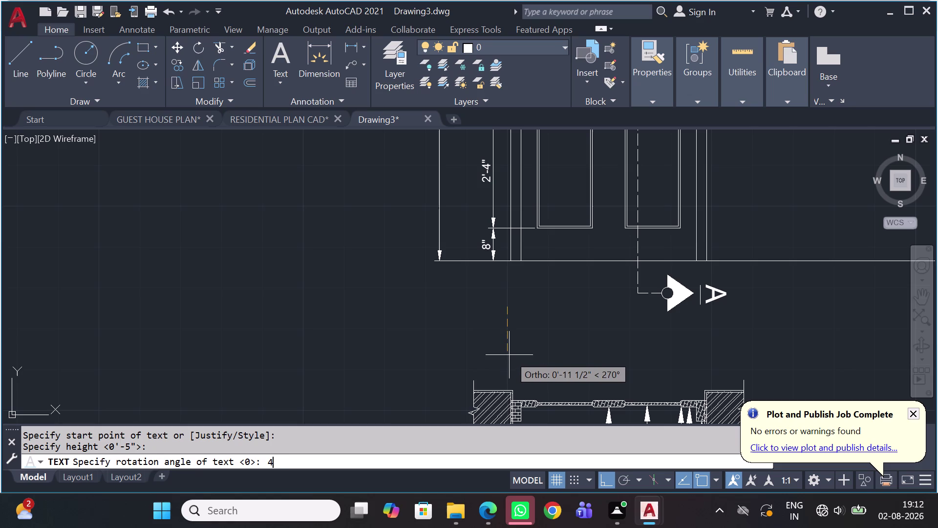
key(BackSpace)
key(0)
key(space)
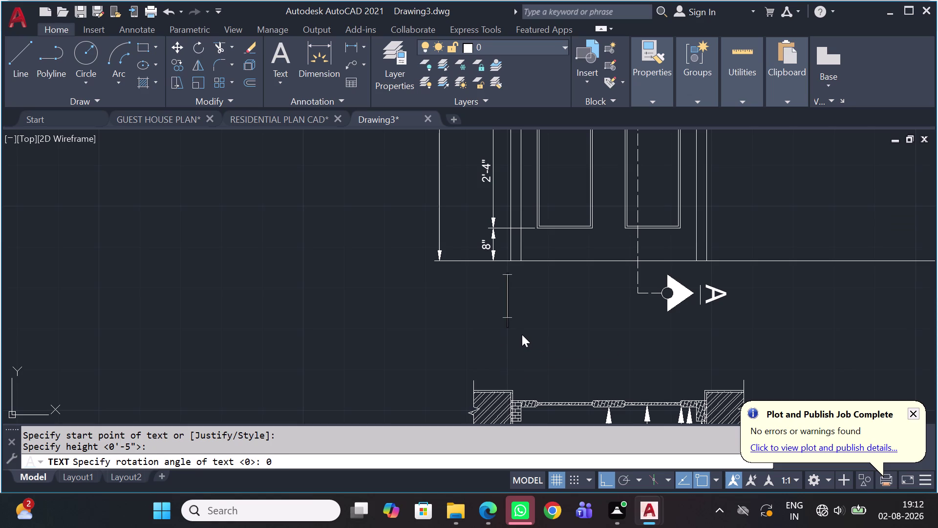
key(e)
text(LE)
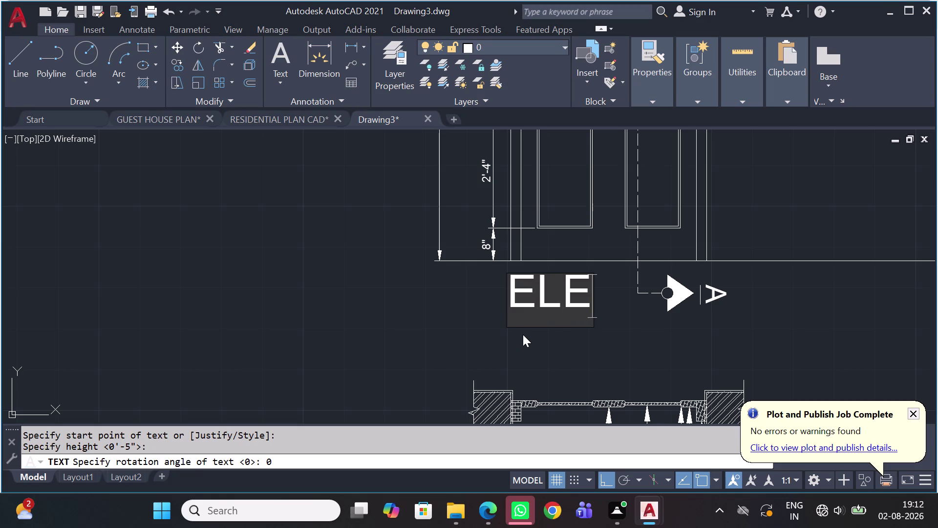
text(VAT)
text(IO)
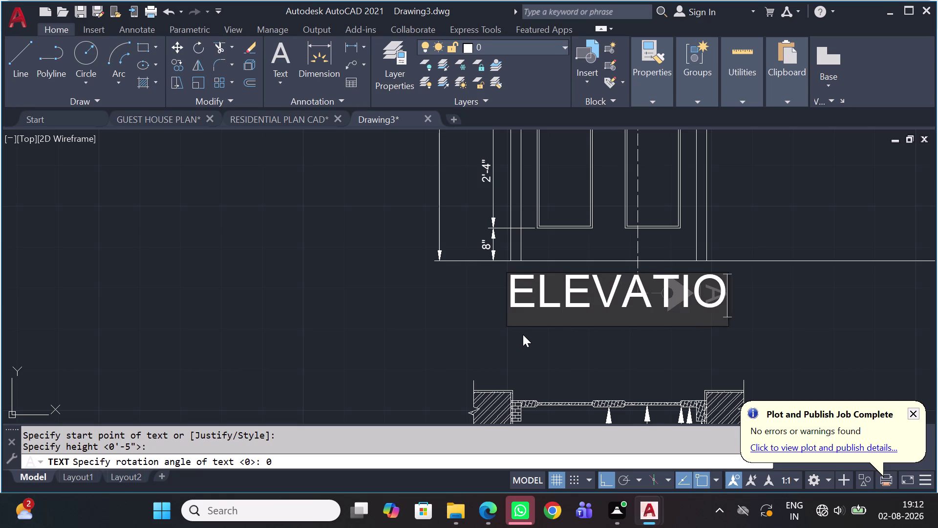
text(N)
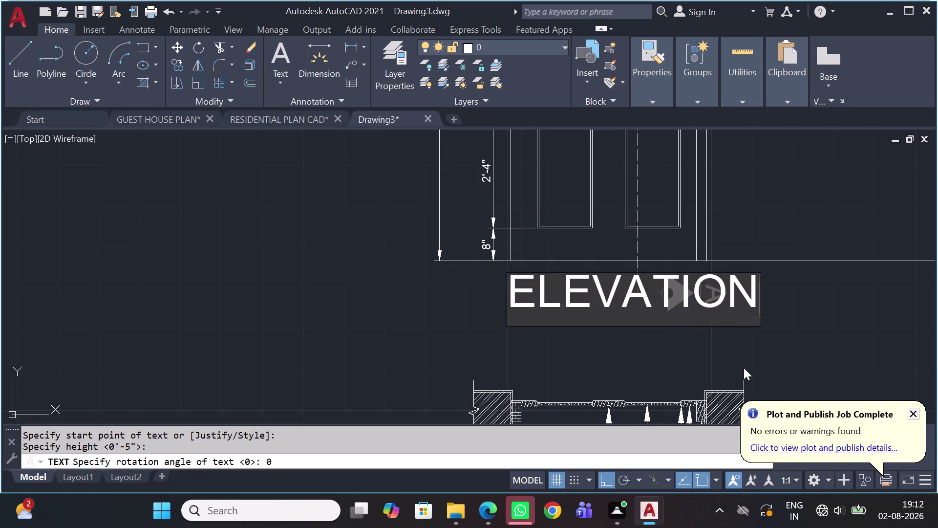
click(809, 363)
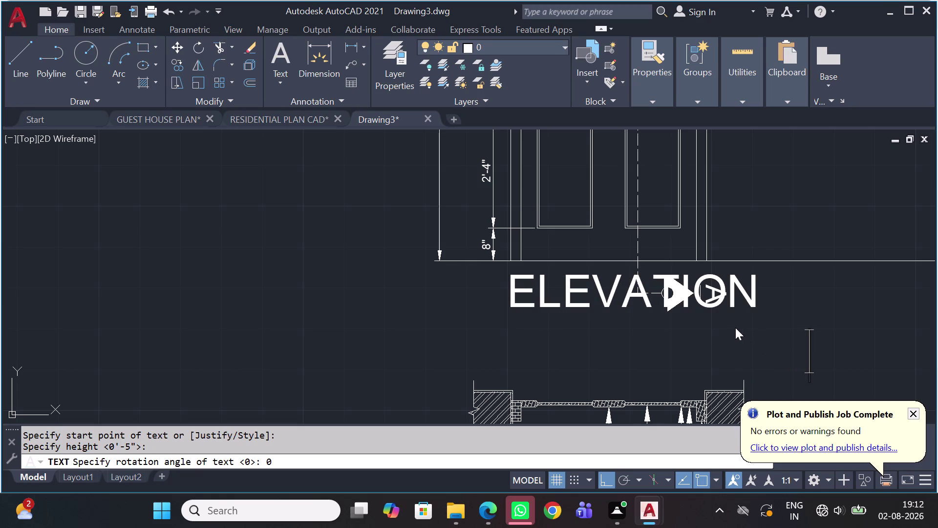
key(Escape)
Move the ELEVATION text to a temporary spot near the door plan.
click(518, 292)
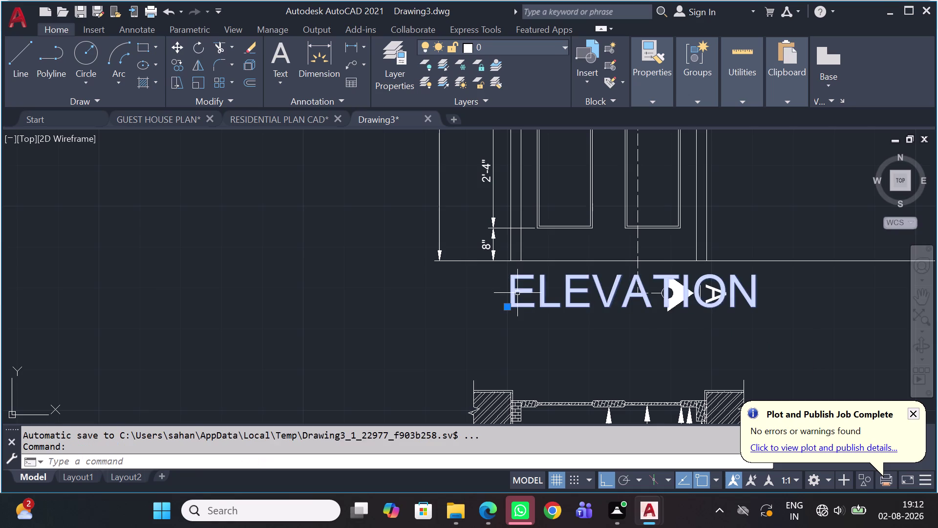
key(m)
key(space)
click(509, 293)
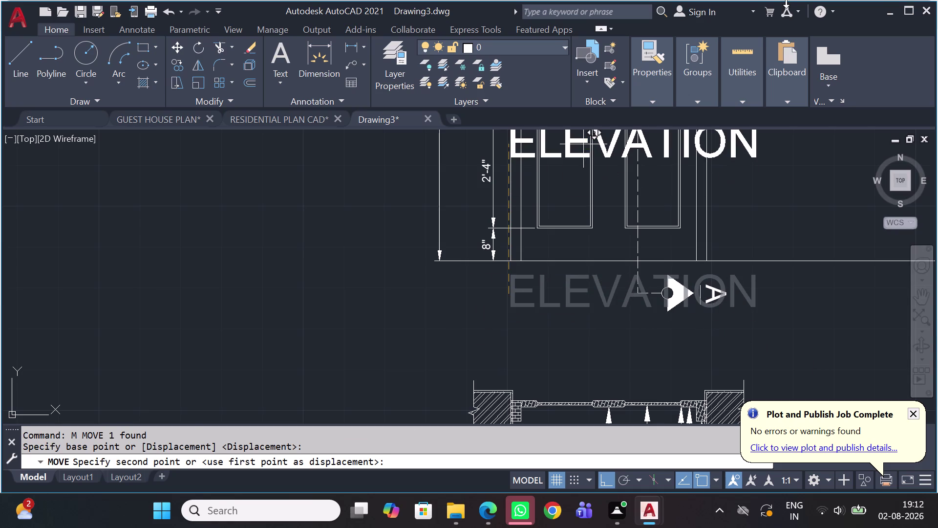
key(shift+F8)
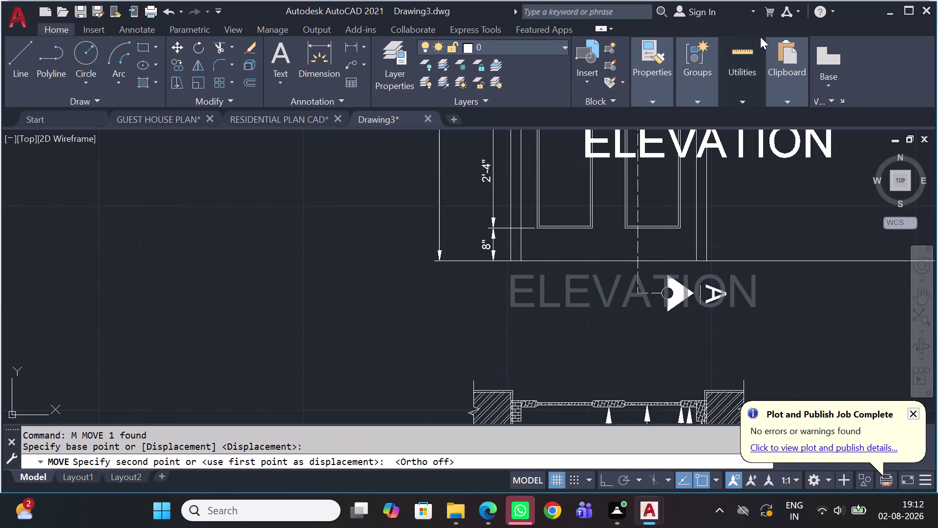
scroll(down, 3)
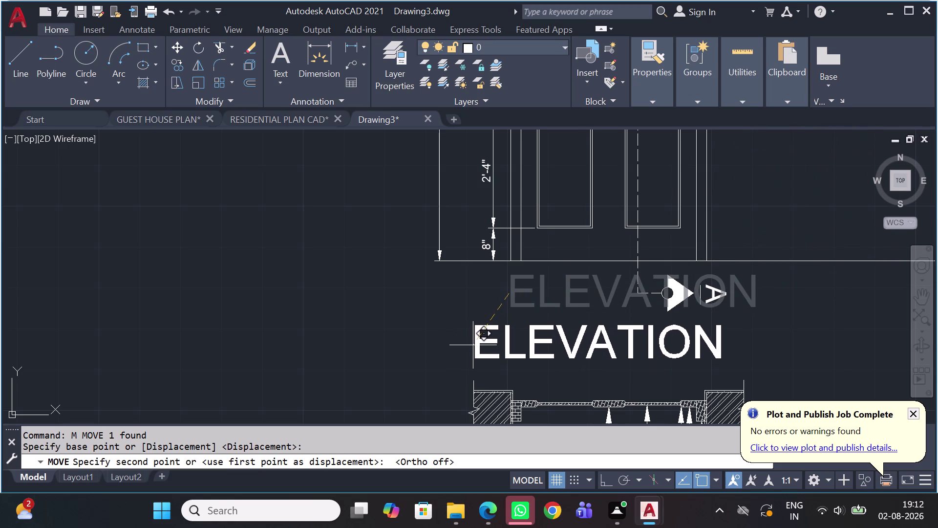
click(475, 345)
scroll(down, 3)
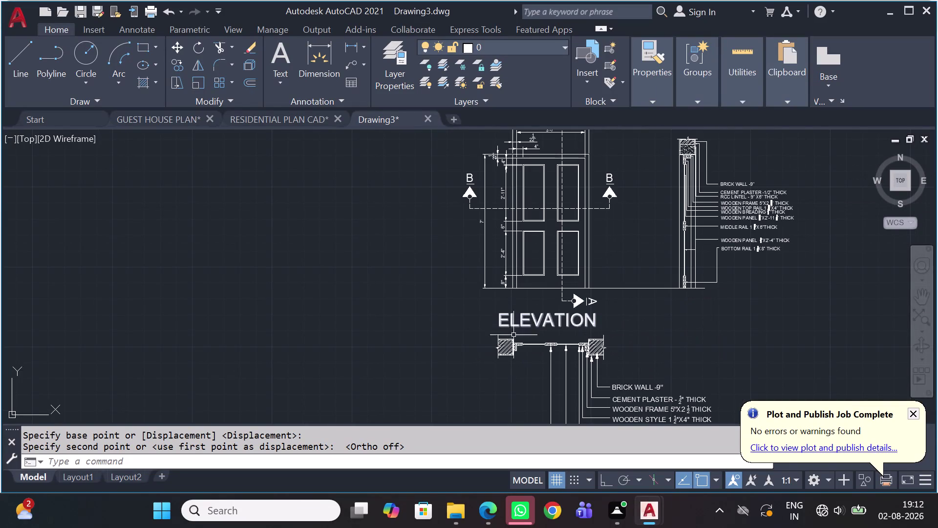
middle_drag(513, 342, 528, 297)
scroll(up, 3)
Scale the ELEVATION text down and move it beneath the elevation beside section marker A.
click(545, 277)
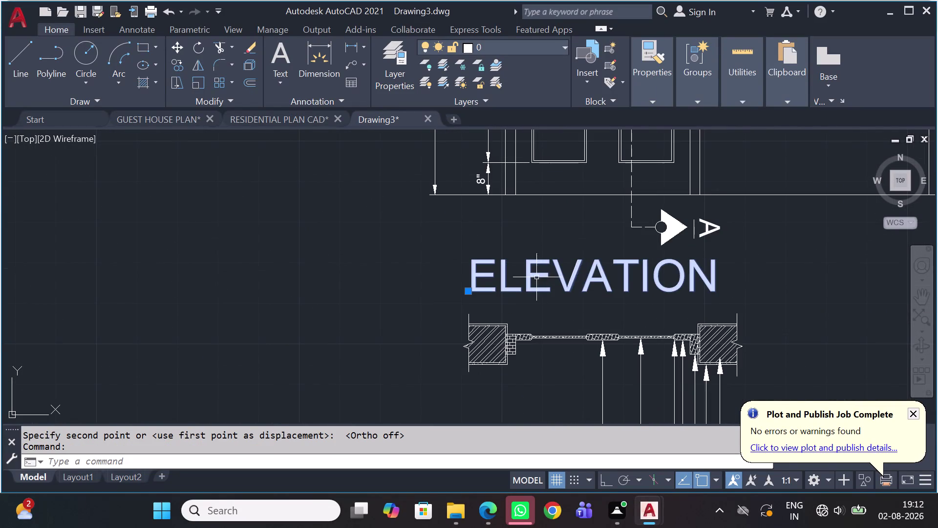
text(SC)
key(space)
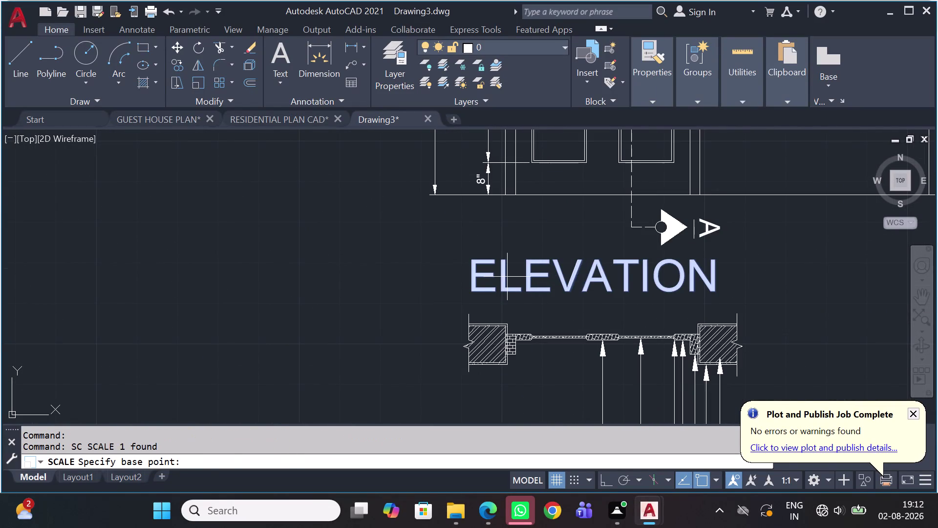
click(506, 279)
click(552, 273)
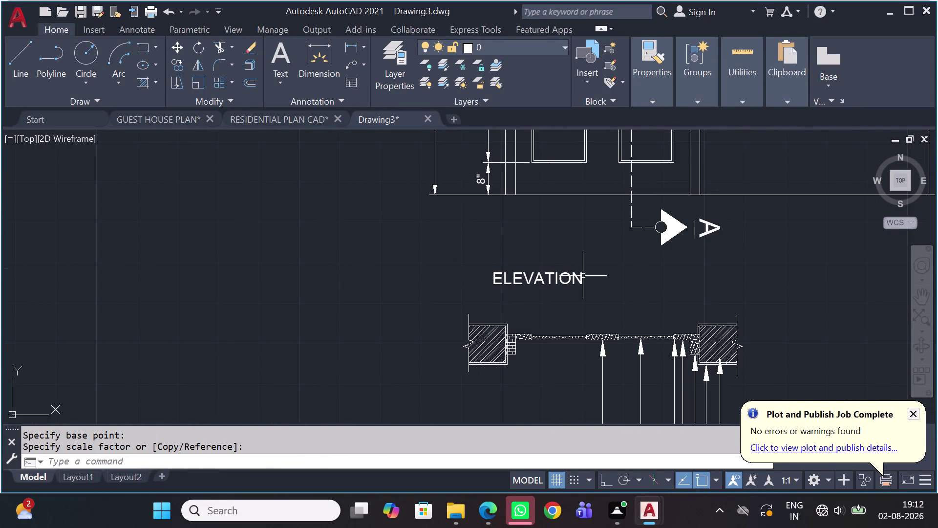
drag(601, 300, 596, 299)
click(574, 256)
text(M)
key(space)
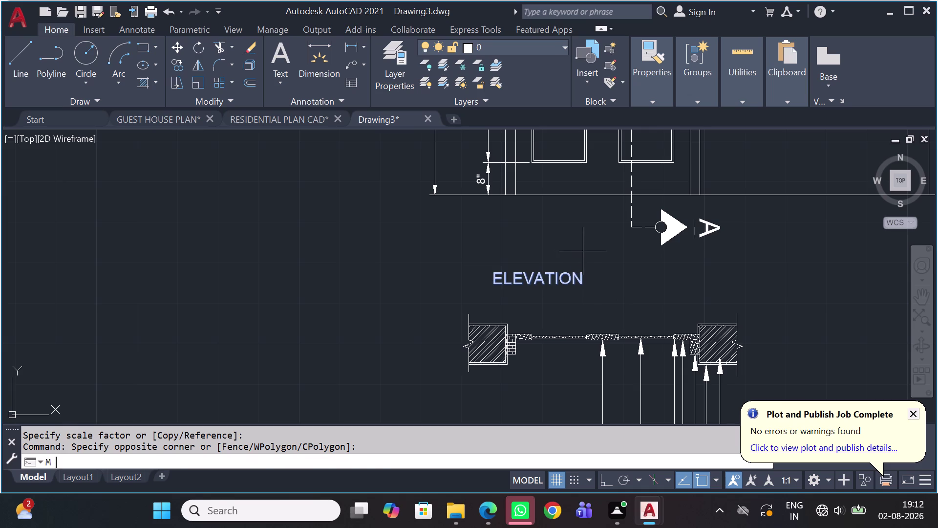
click(583, 253)
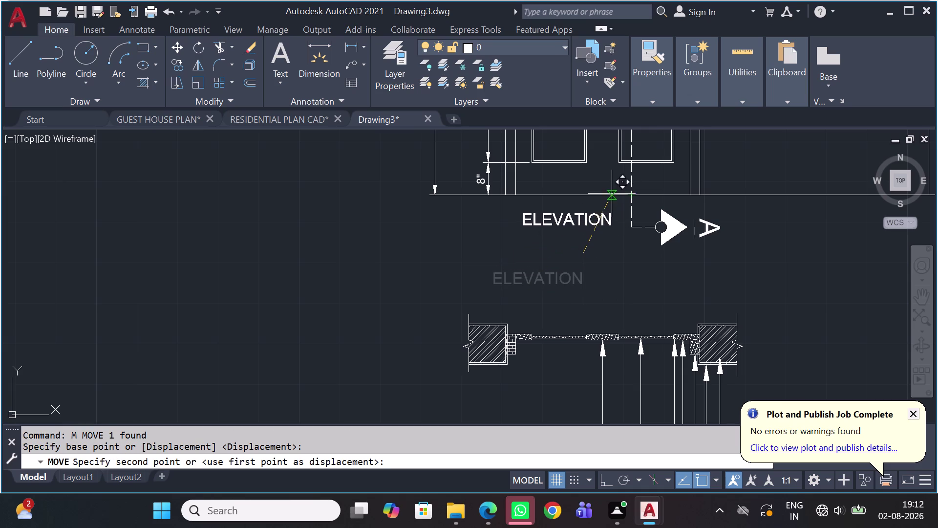
click(624, 182)
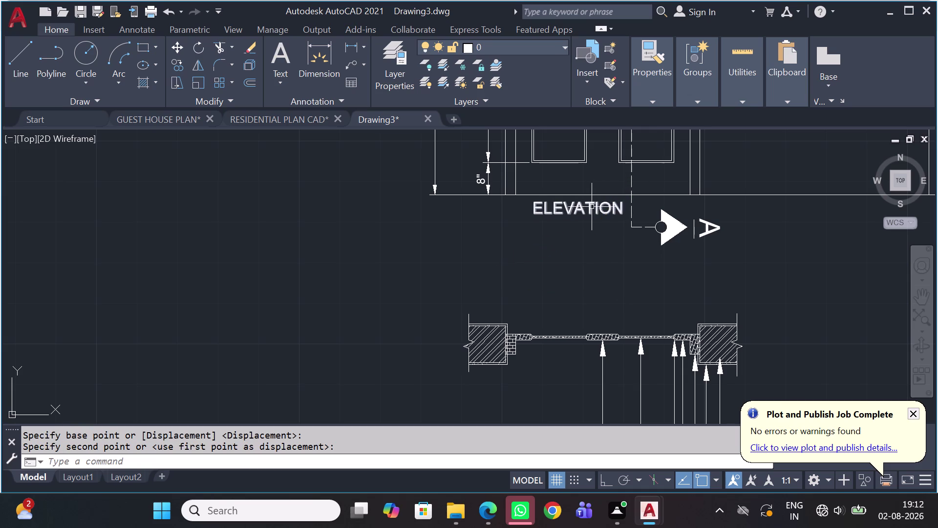
click(591, 210)
key(c)
text(O)
key(space)
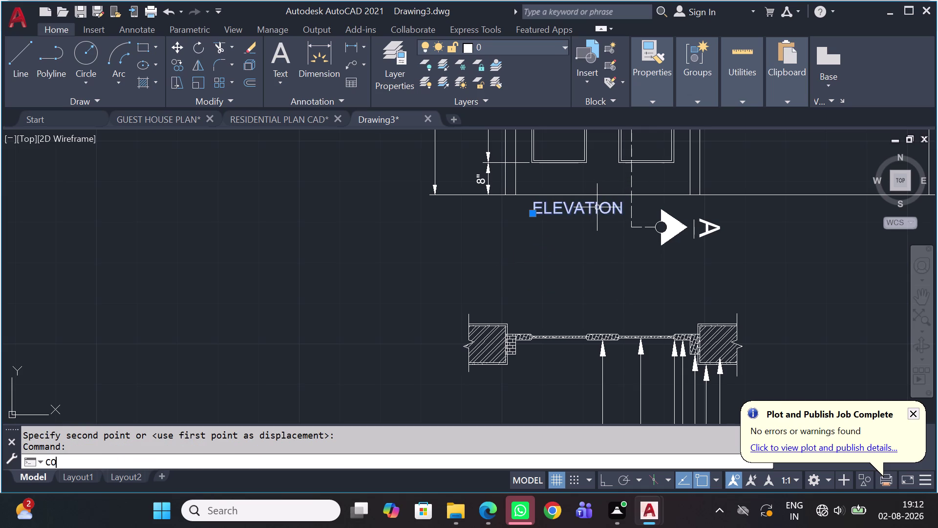
Place ELEVATION label copies above and below the door plan.
click(596, 209)
scroll(down, 3)
scroll(up, 3)
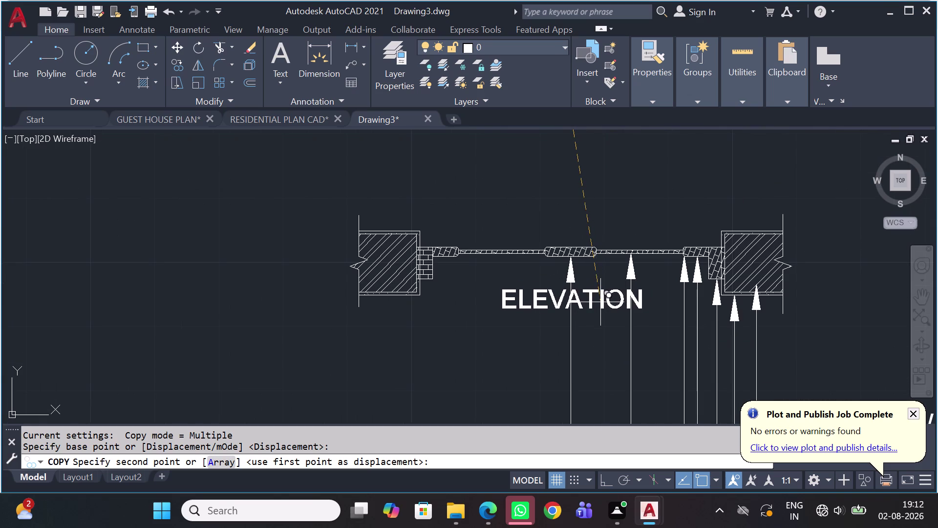
click(606, 295)
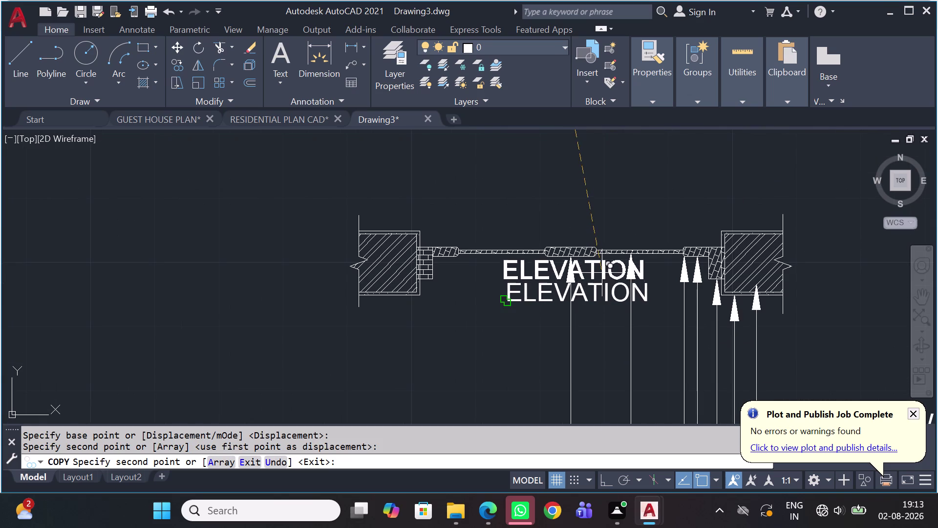
click(603, 227)
scroll(down, 3)
middle_drag(649, 230, 584, 259)
scroll(down, 3)
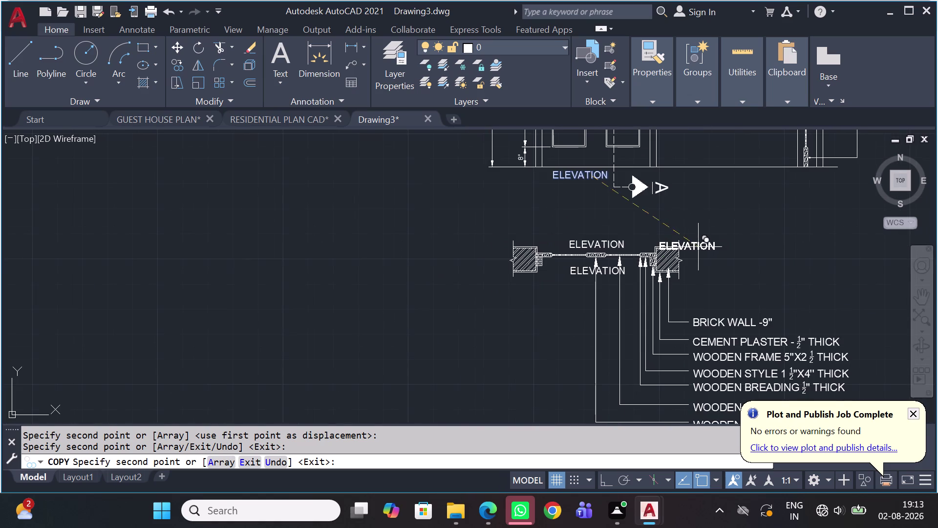
scroll(up, 3)
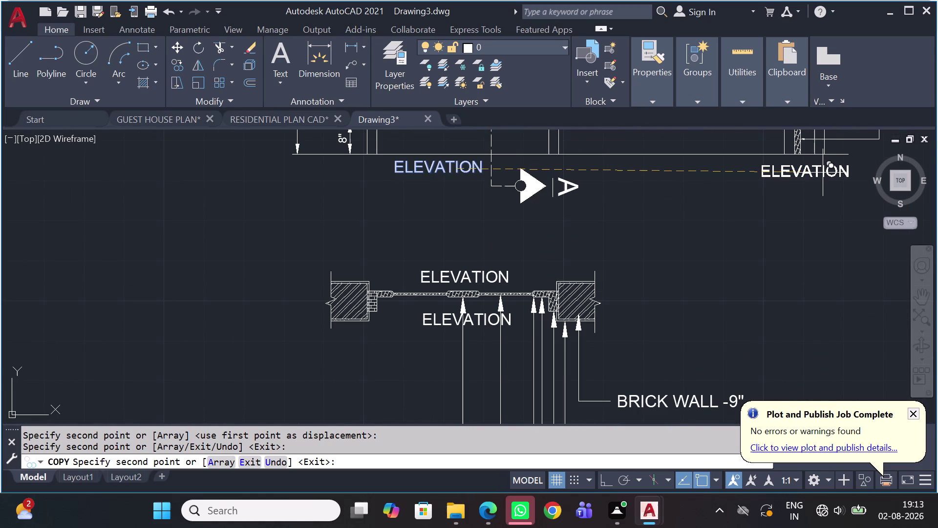
Place three label copies around the side section and one below the plan notes.
click(822, 173)
scroll(down, 3)
middle_drag(802, 192, 632, 286)
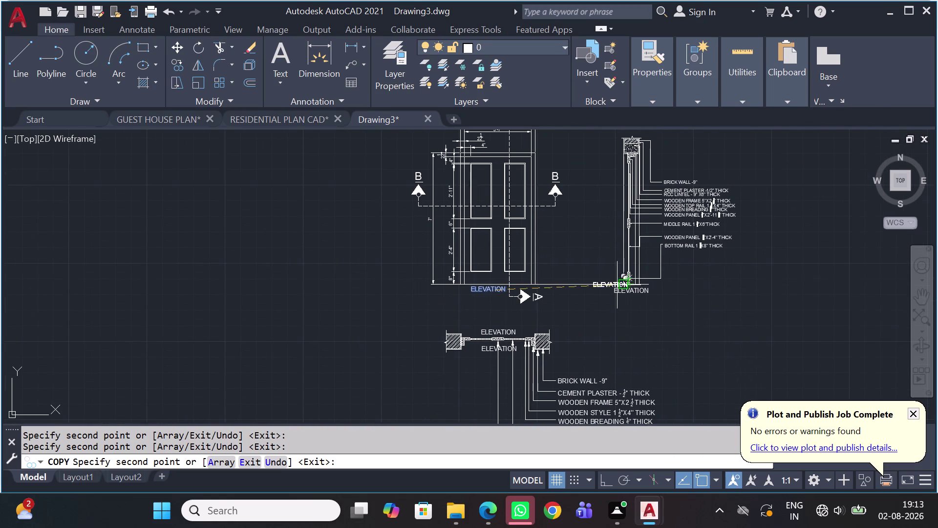
scroll(up, 3)
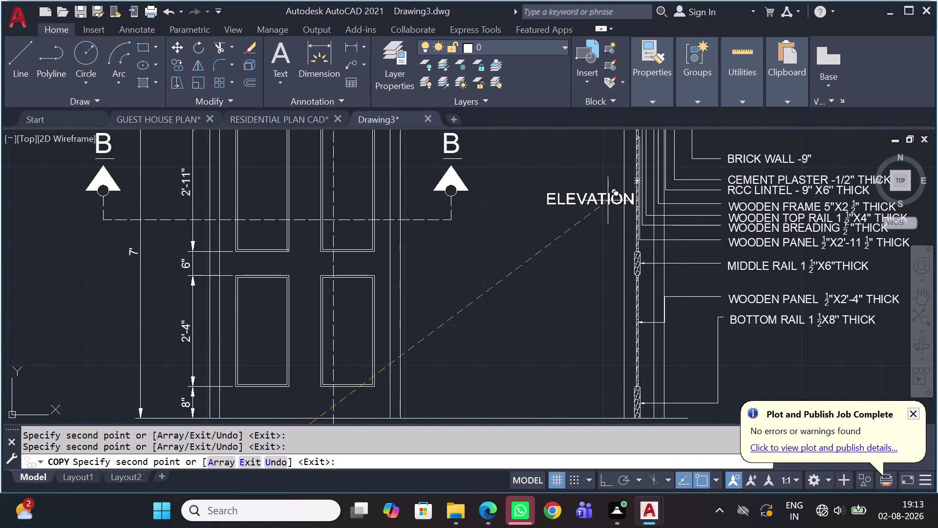
click(607, 202)
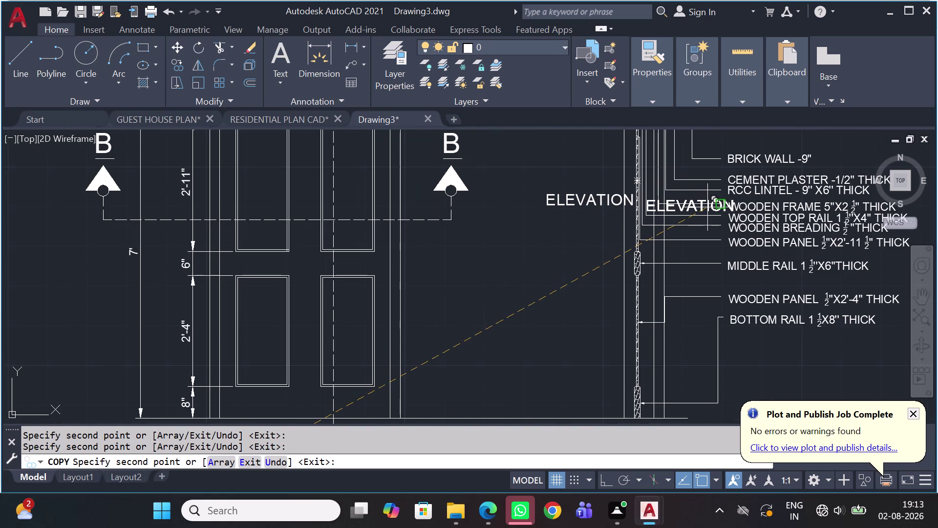
click(708, 208)
scroll(down, 3)
middle_drag(591, 345, 619, 170)
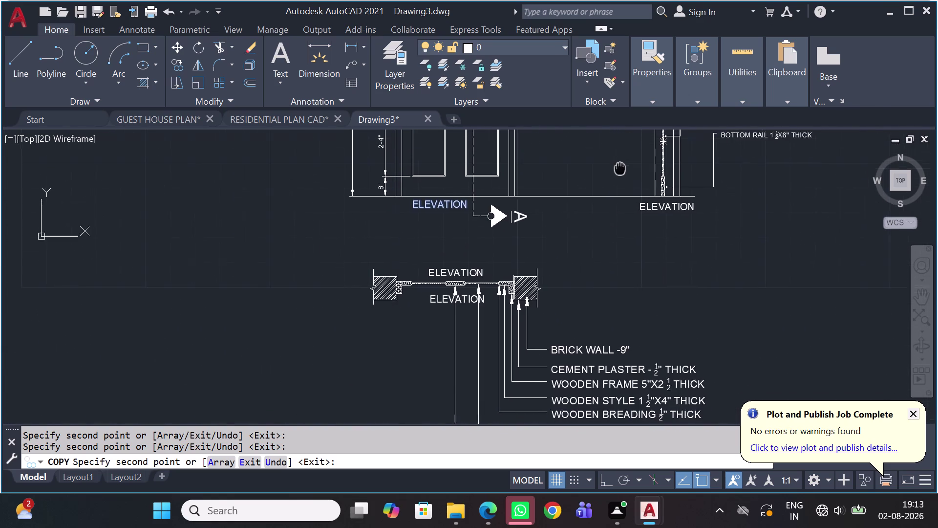
middle_drag(619, 170, 622, 163)
scroll(down, 3)
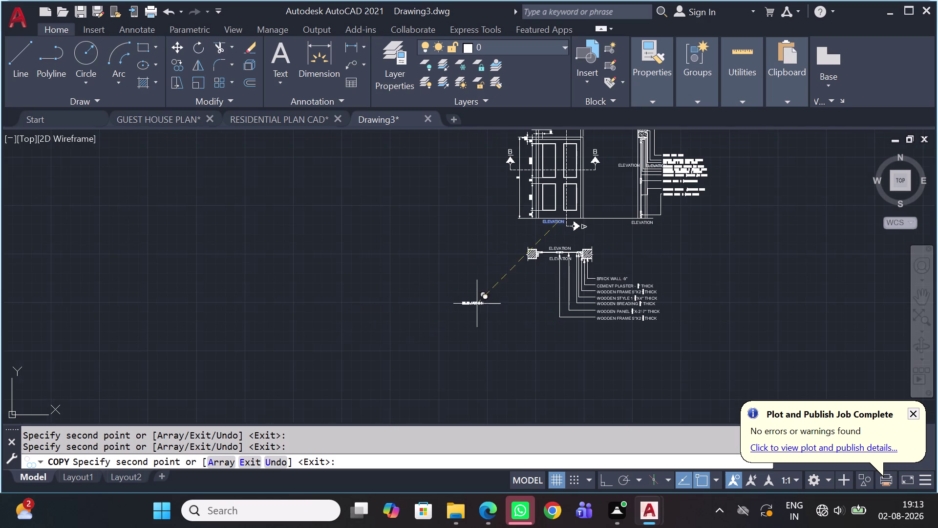
scroll(up, 3)
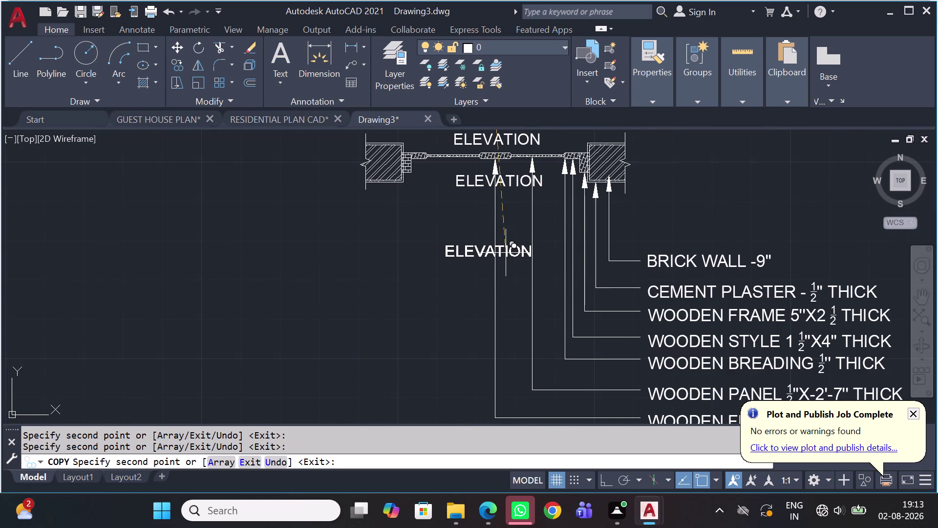
click(506, 255)
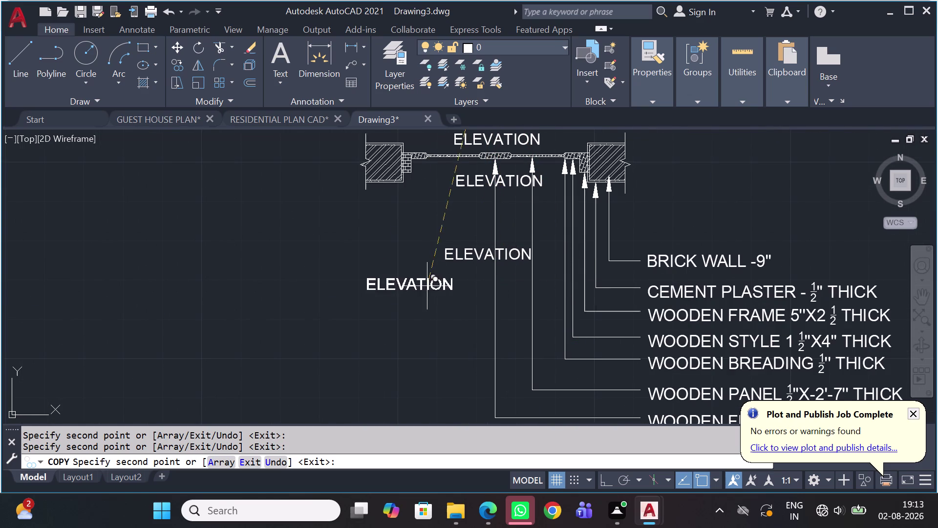
key(Escape)
Change the label below the door plan wall to INSIDE.
double_click(480, 183)
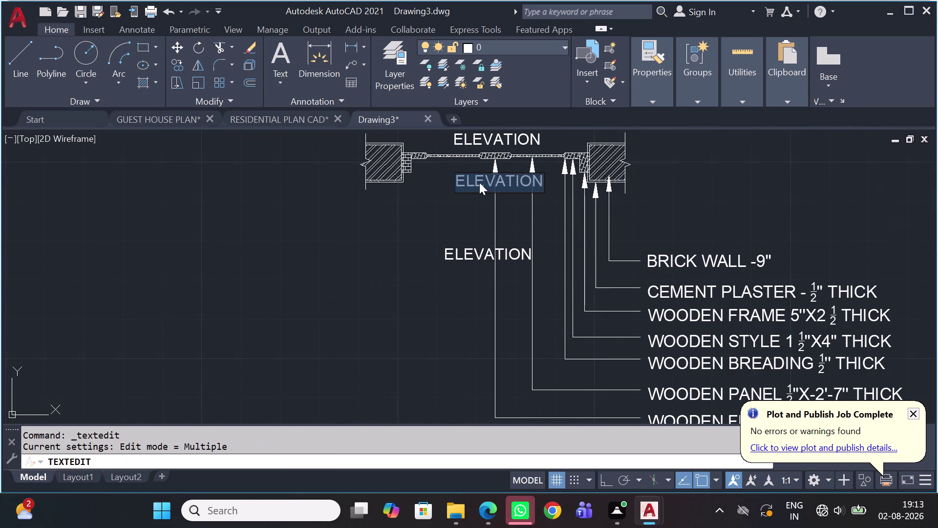
key(i)
text(N)
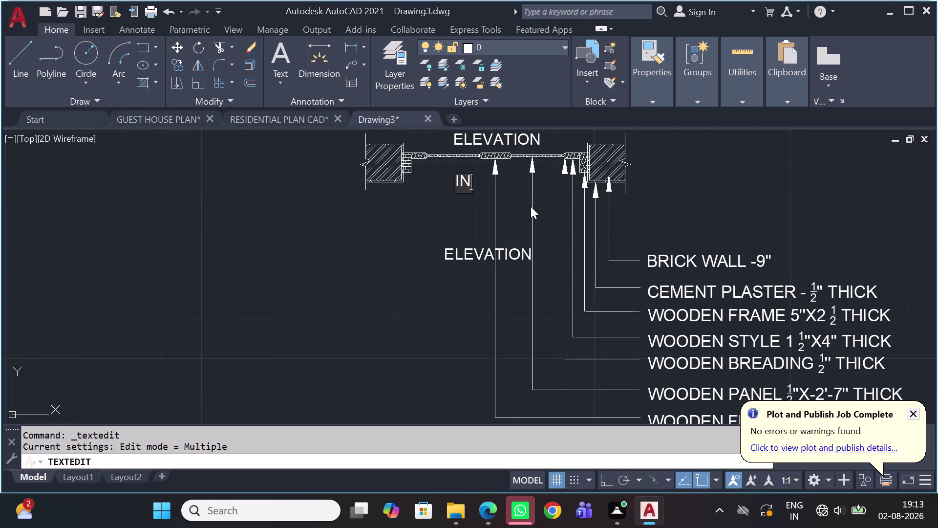
text(SIDE)
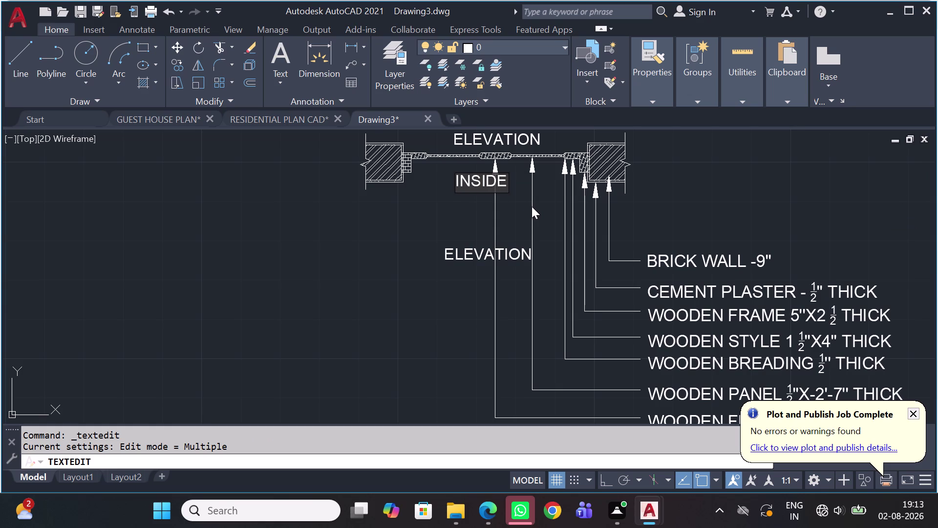
click(419, 194)
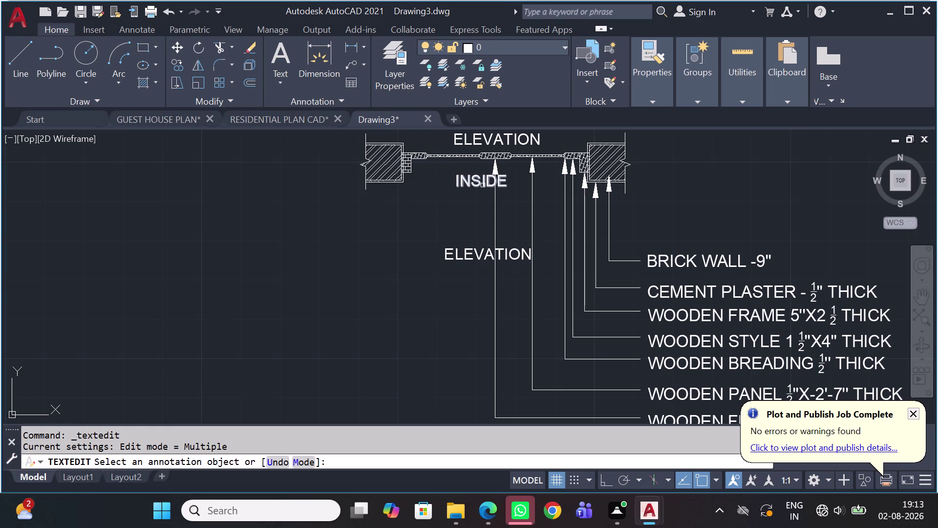
Change the label above the door plan to OUTSIDE.
middle_drag(483, 197, 516, 253)
click(538, 187)
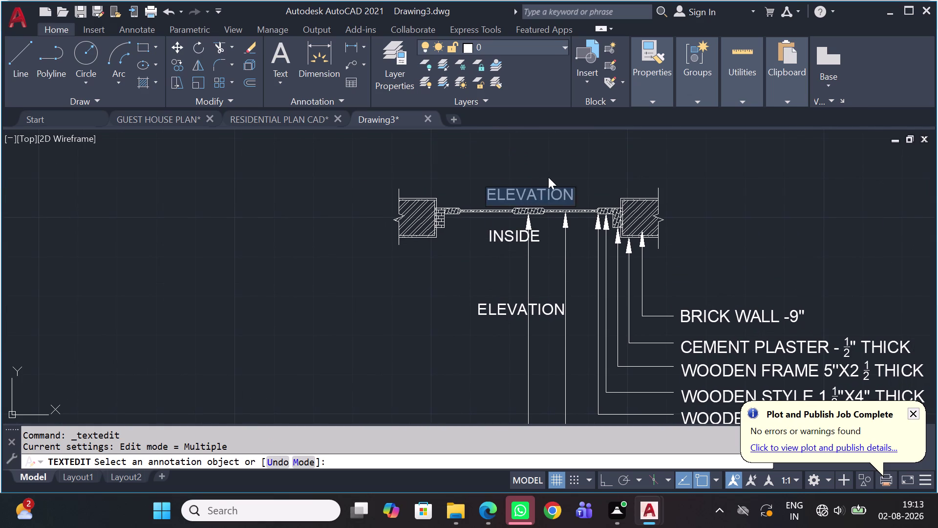
key(o)
text(UTS)
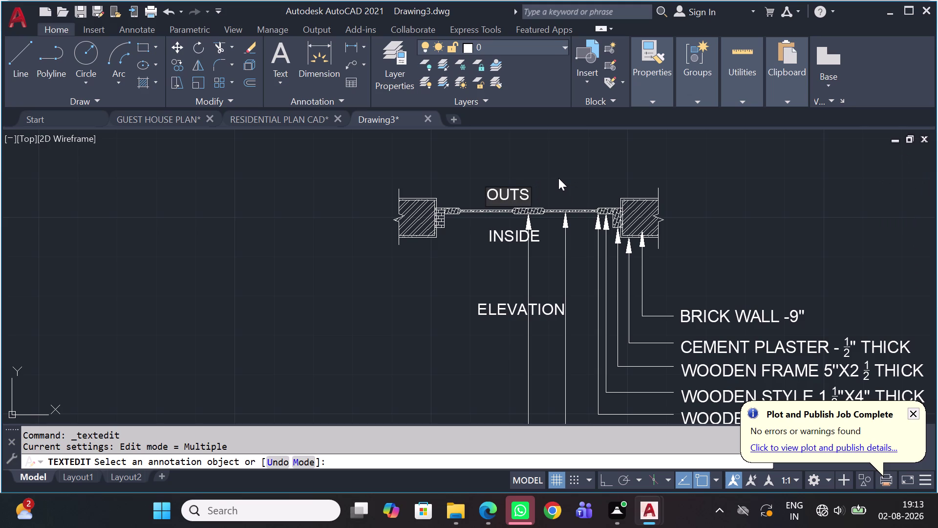
text(IDE)
click(743, 232)
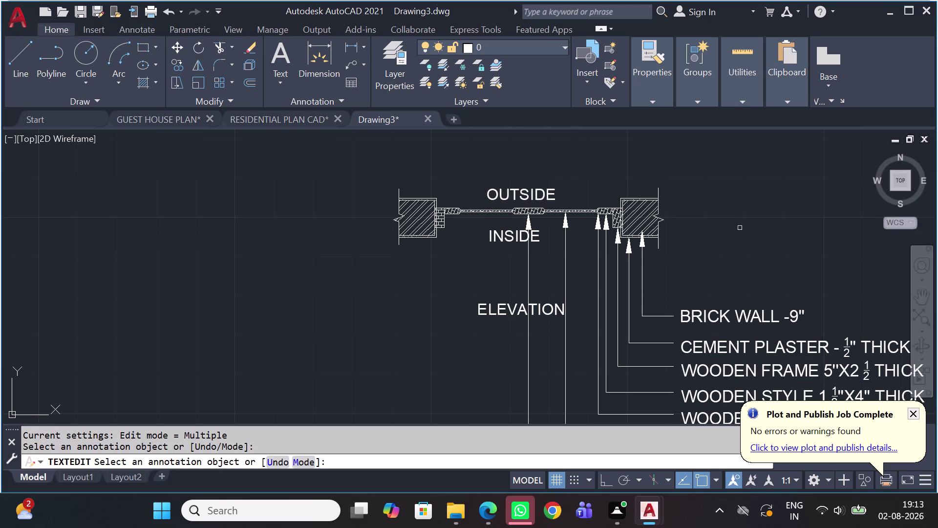
Replace the plan section's ELEVATION title with SECTION- AT "BB".
scroll(down, 3)
click(570, 293)
click(569, 288)
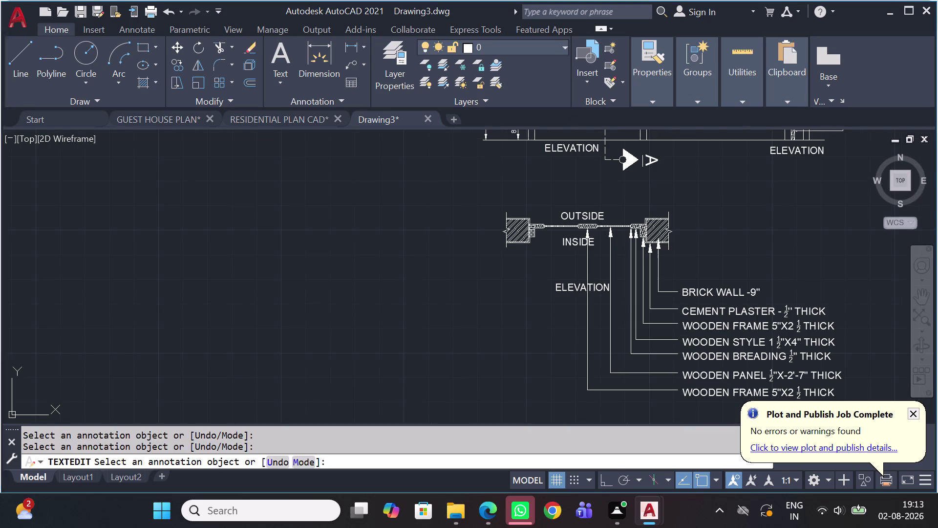
text(SE)
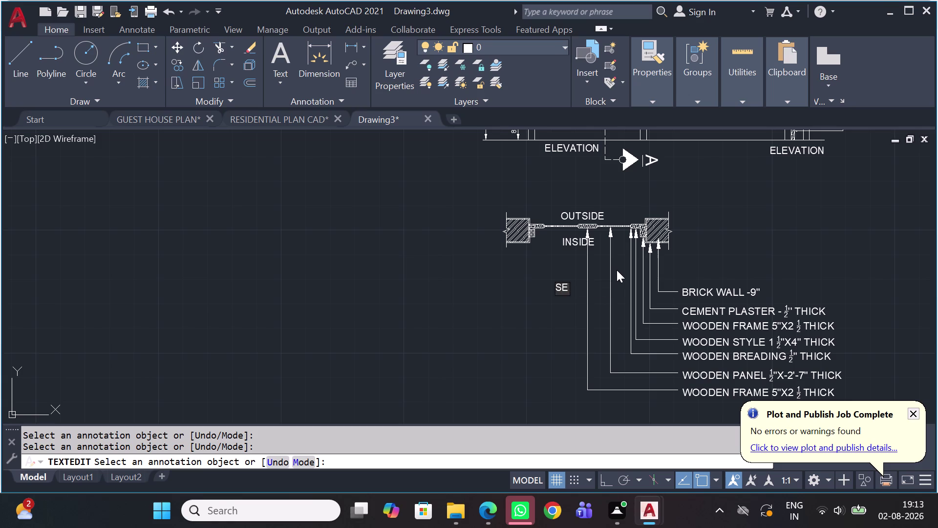
text(CTION)
key(minus)
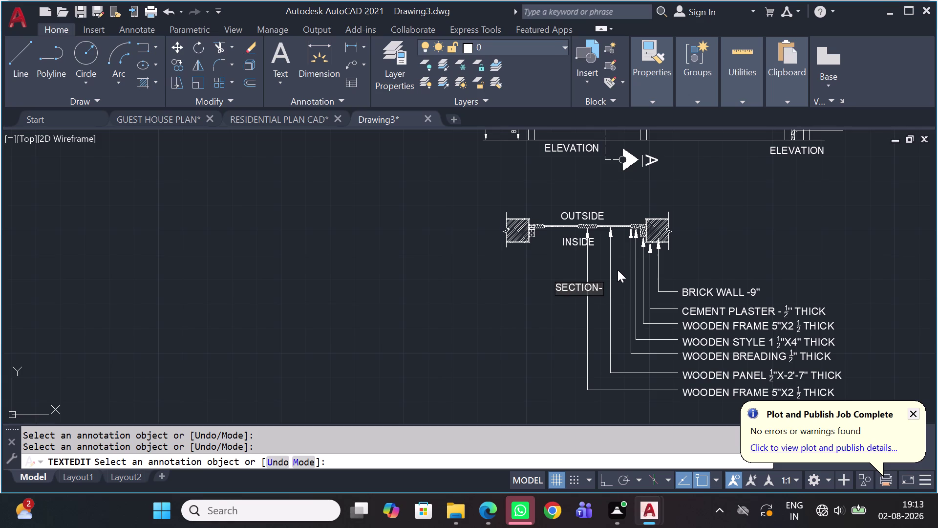
key(space)
text(AT)
key(space)
text('')
text(BB'')
click(840, 251)
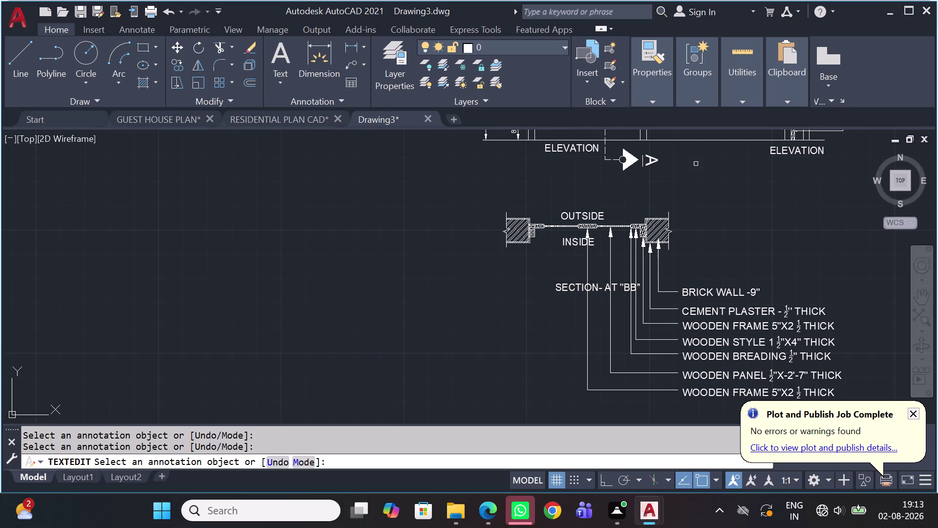
middle_drag(718, 150, 576, 210)
click(646, 202)
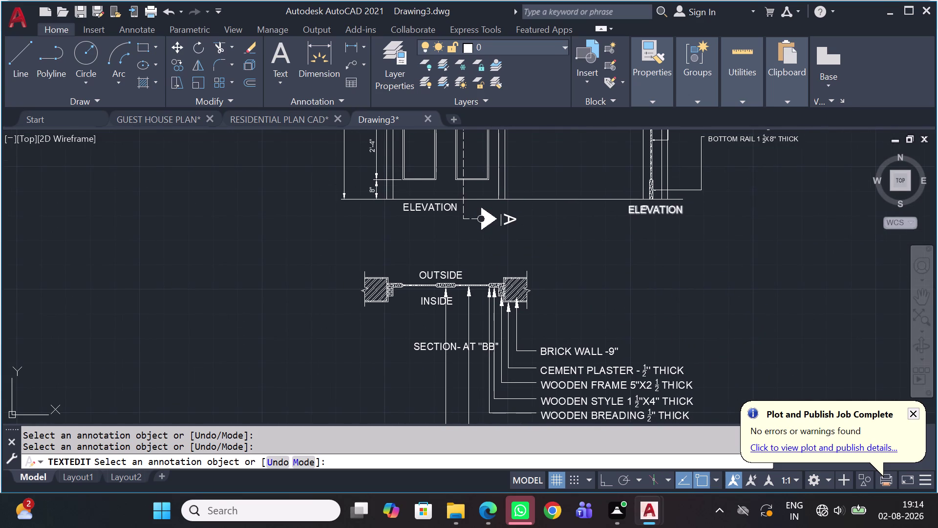
Rewrite the side section's ELEVATION title as SECTION AT "AA".
click(645, 210)
key(s)
text(E)
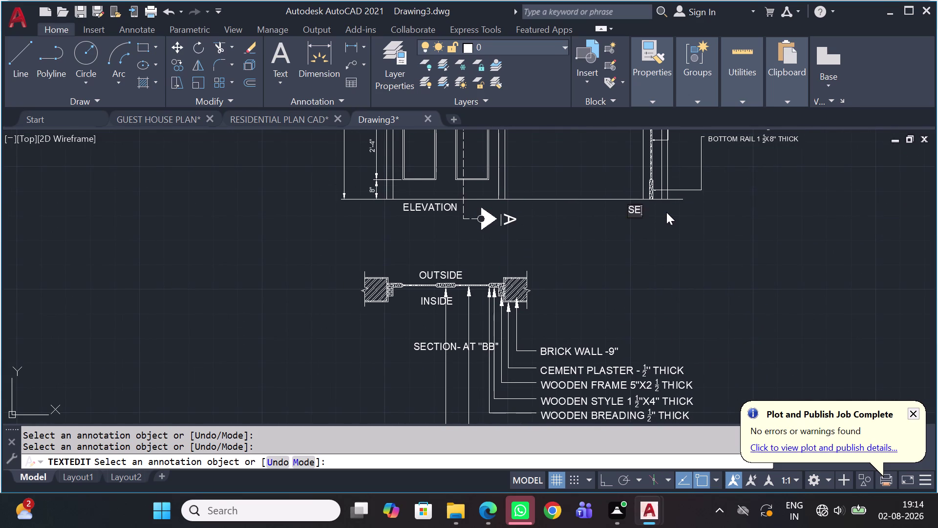
text(CTION)
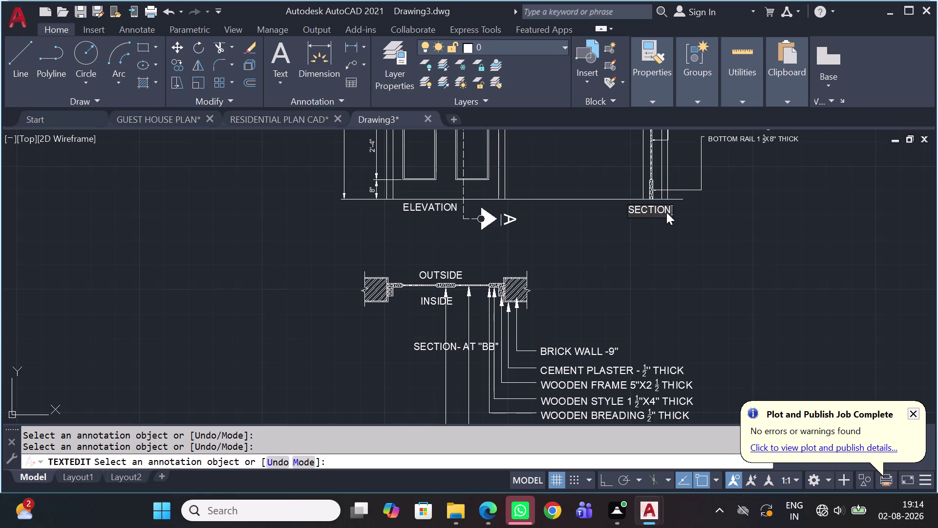
key(space)
text(AT)
key(space)
text('')
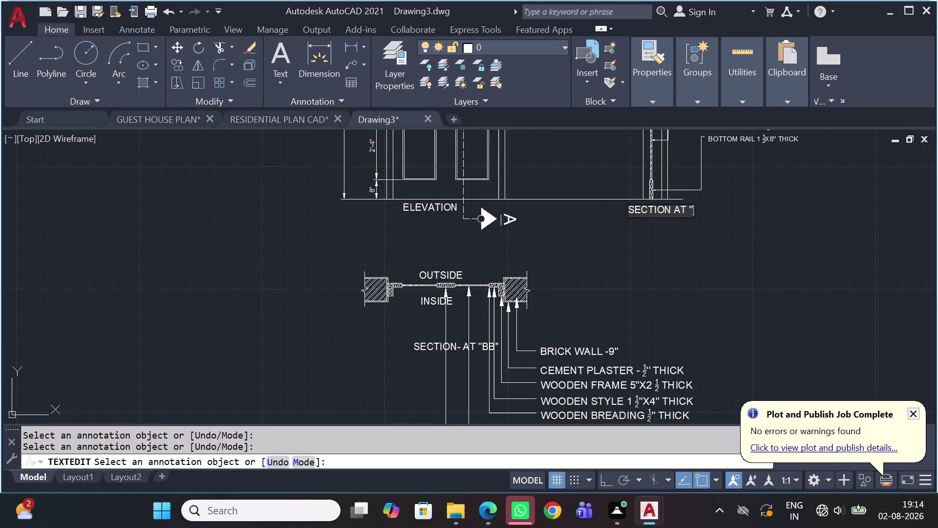
text(AA'')
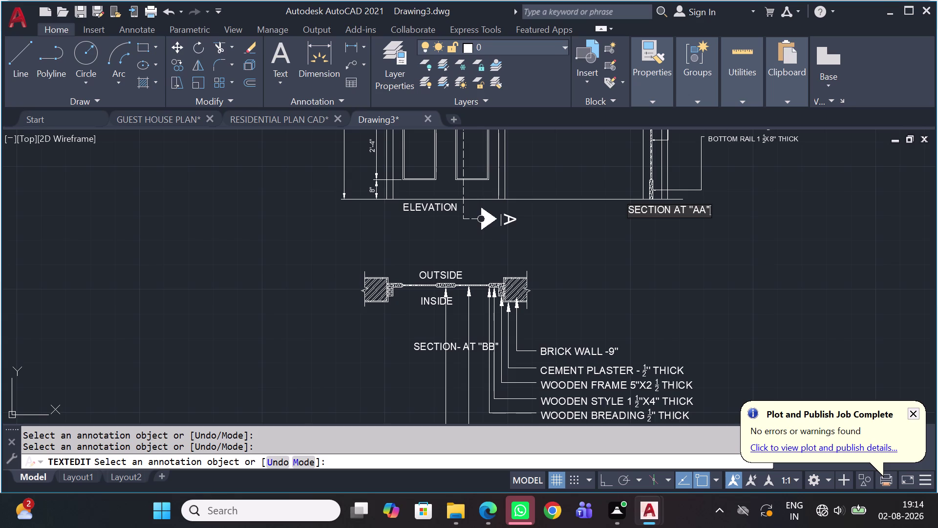
click(730, 249)
Change the two stray ELEVATION labels beside the side section to OUTSIDE and INSIDE.
scroll(down, 3)
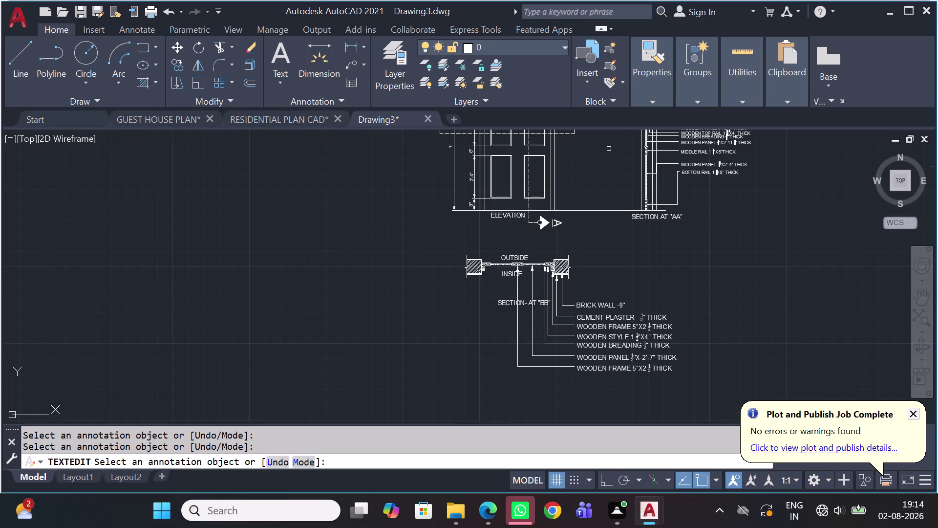
middle_drag(608, 154, 606, 212)
scroll(up, 3)
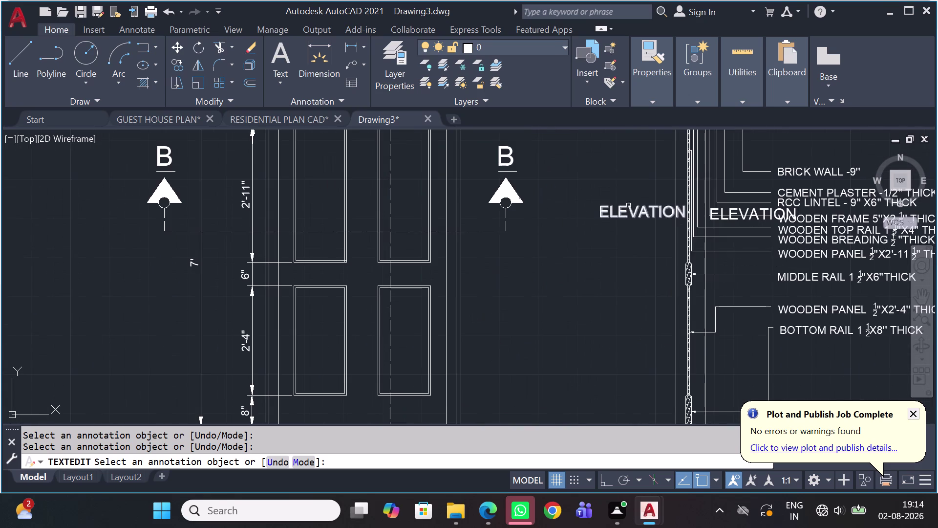
click(630, 213)
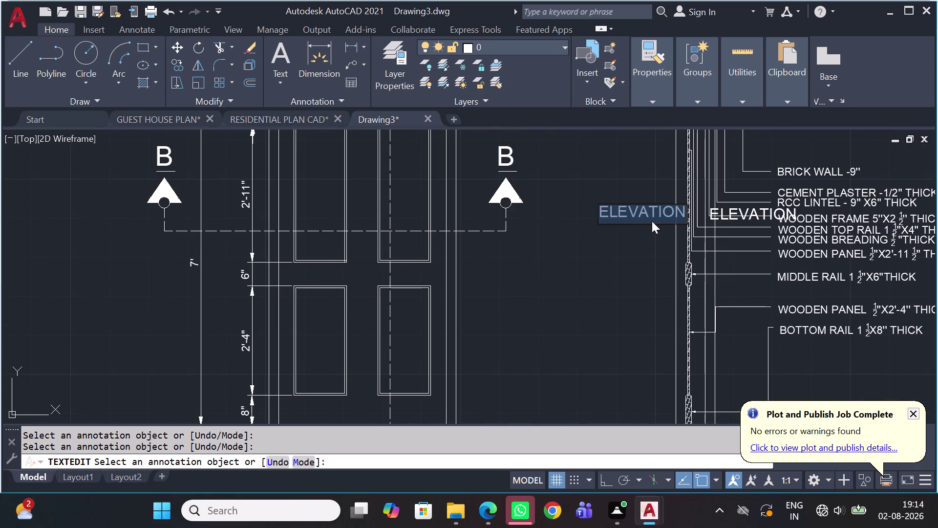
text(OUTS)
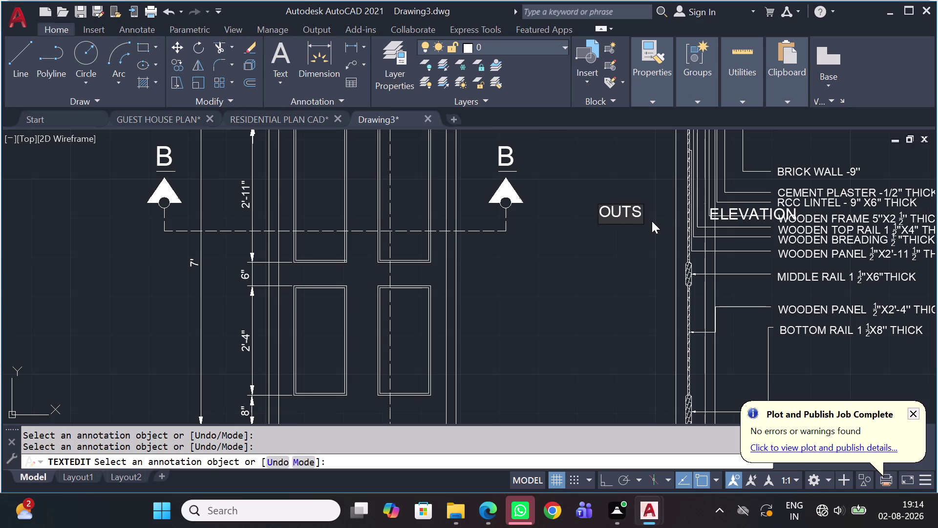
text(IDE)
scroll(up, 3)
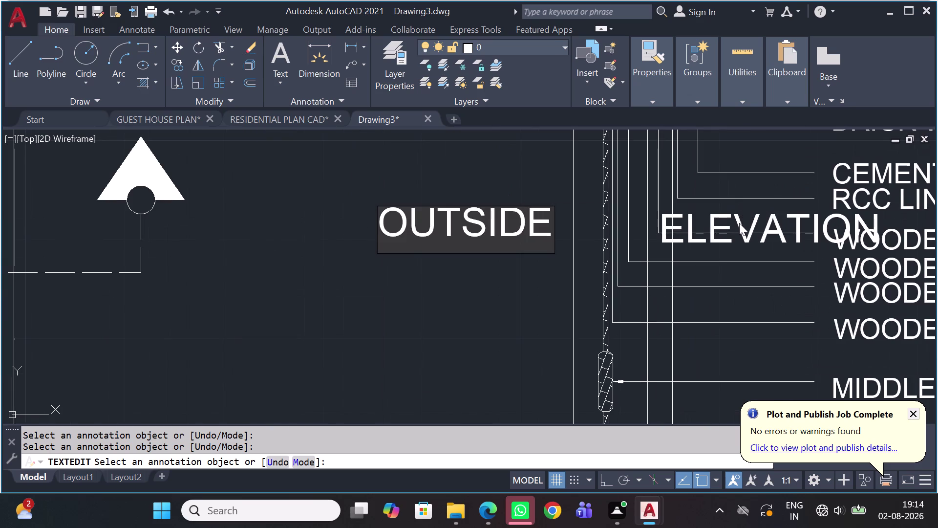
click(738, 215)
click(734, 216)
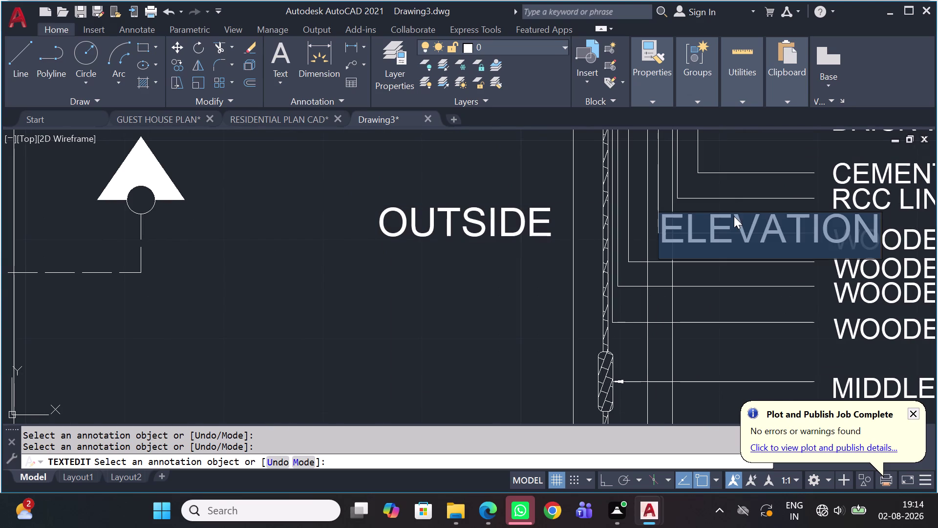
text(INS)
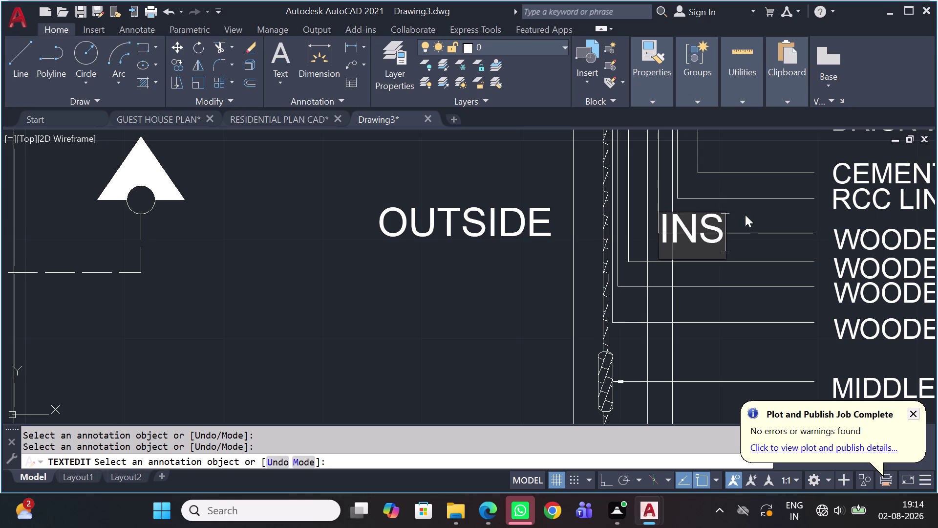
text(IDE)
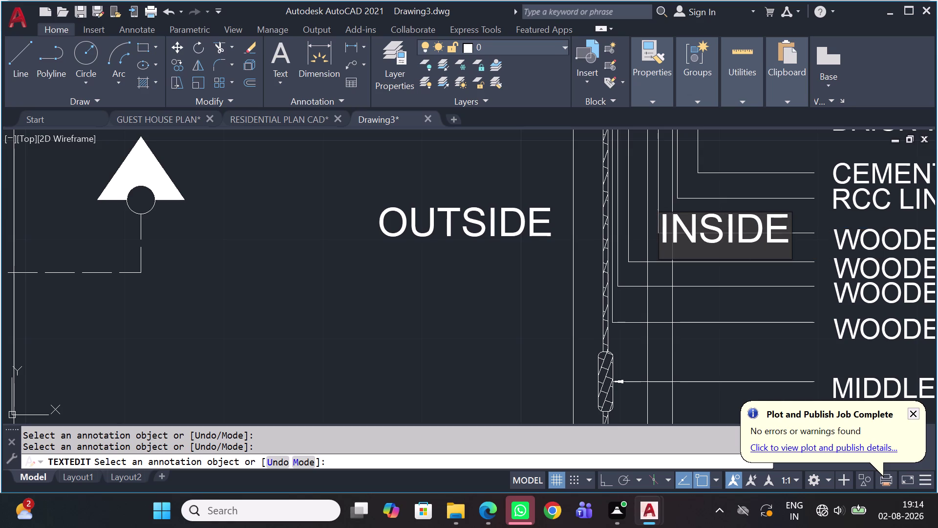
click(470, 286)
End text editing and select the INSIDE label, cancelling an attempted move.
scroll(down, 3)
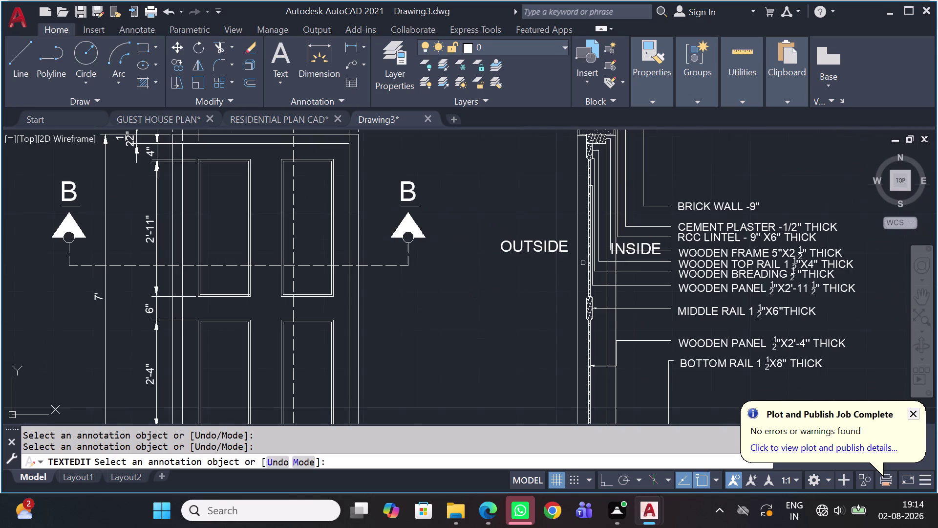
scroll(down, 3)
middle_drag(498, 289, 596, 223)
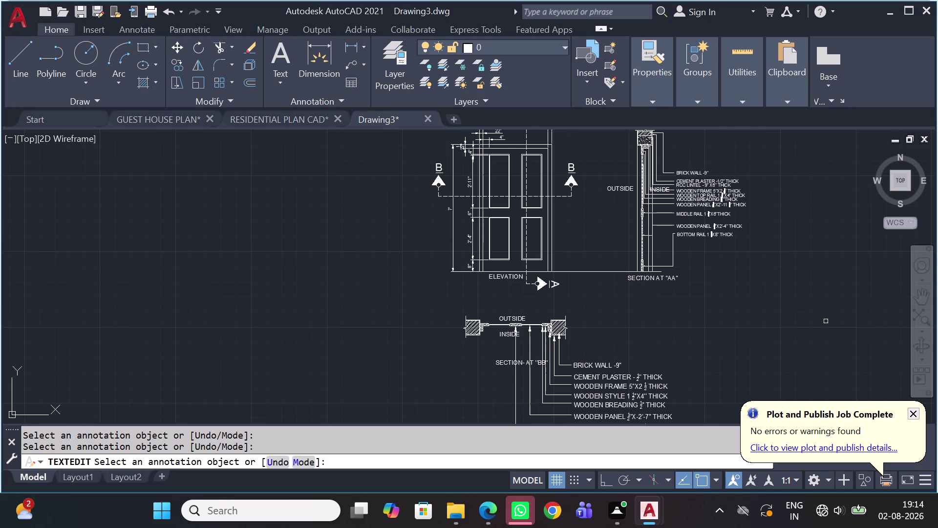
key(Return)
scroll(up, 3)
scroll(up, 3)
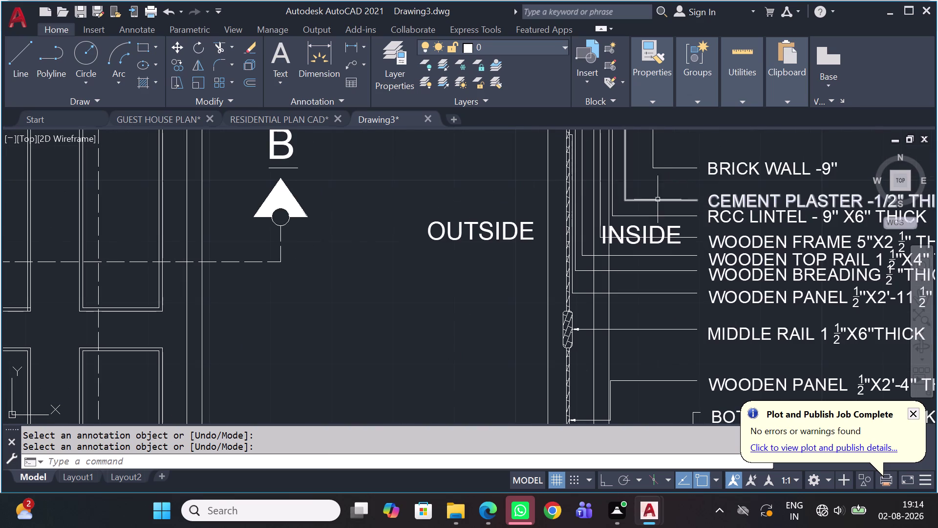
click(653, 233)
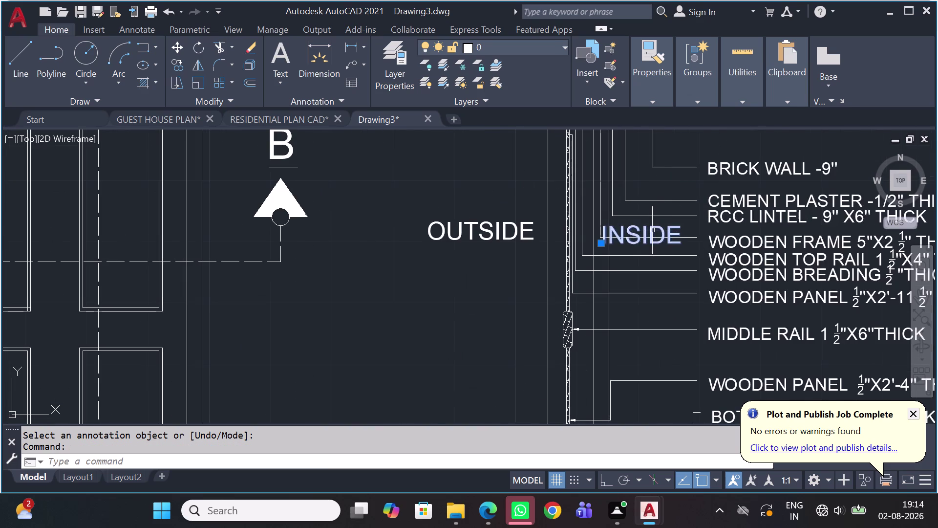
scroll(up, 3)
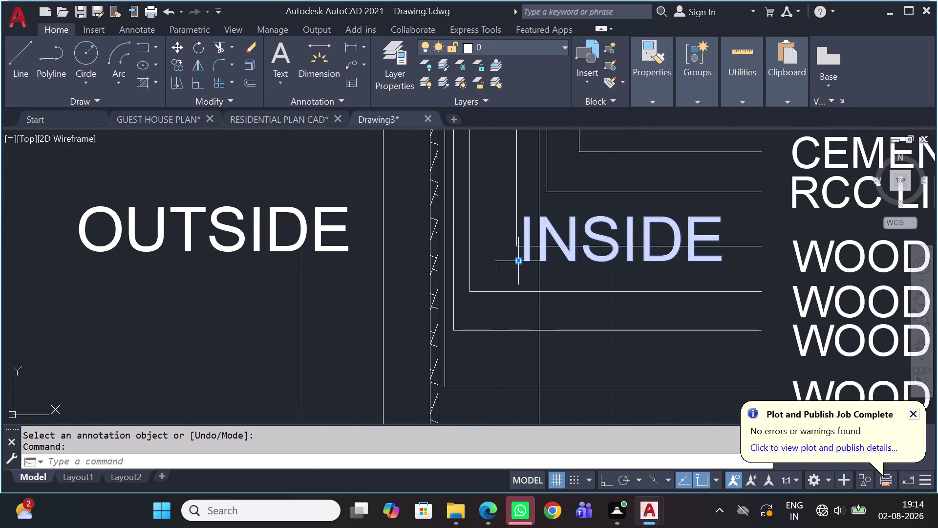
click(521, 261)
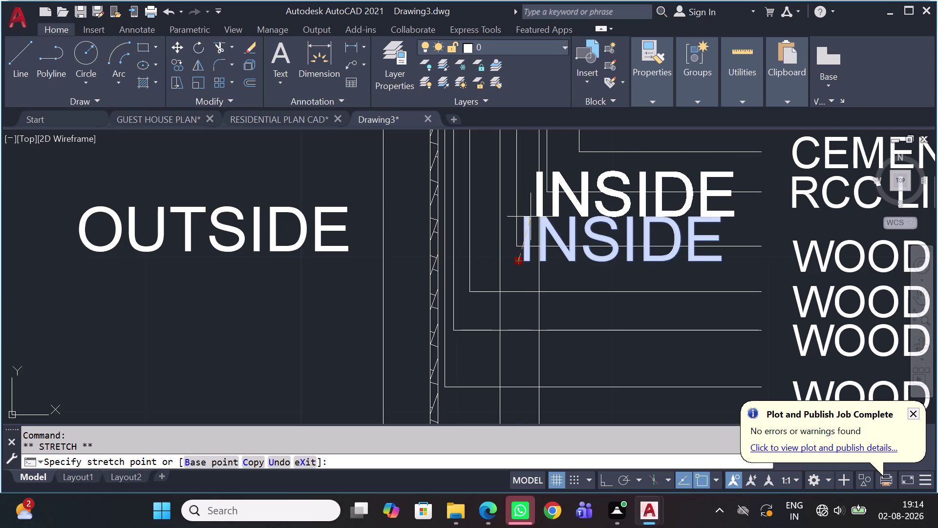
key(Escape)
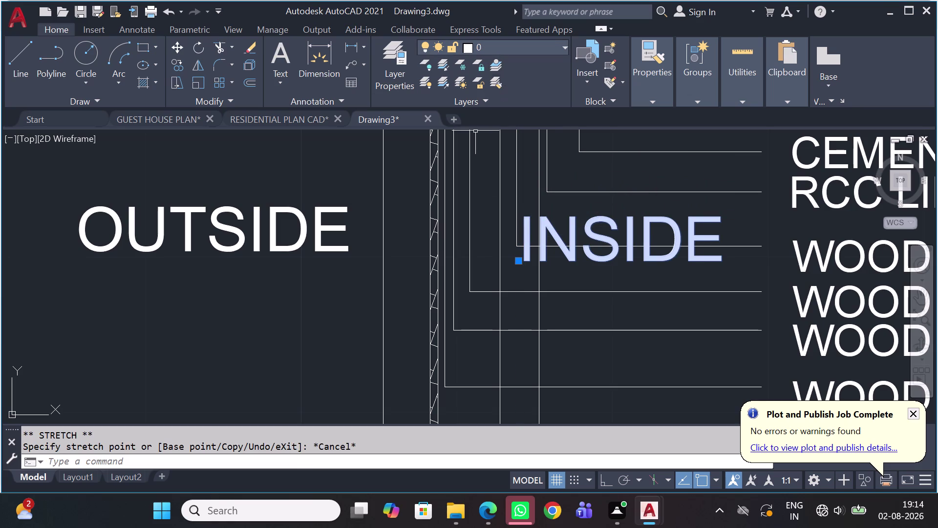
click(519, 43)
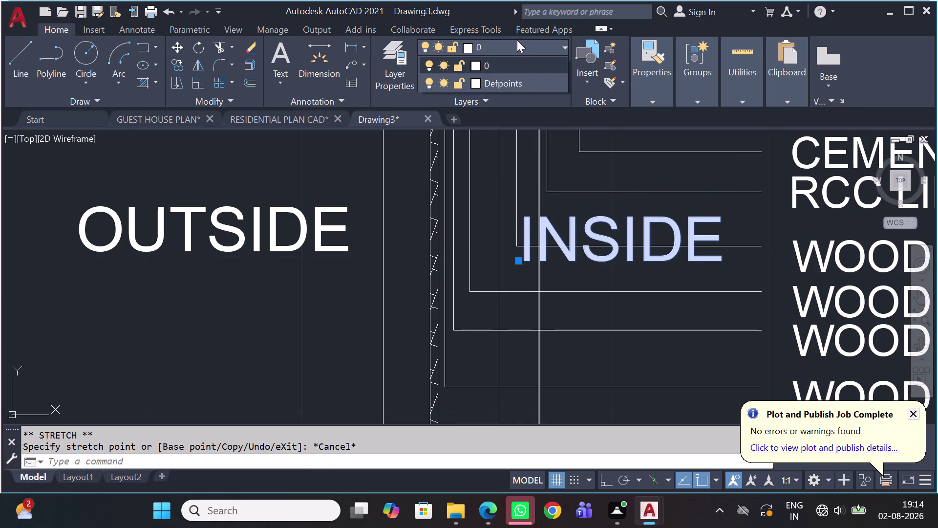
click(477, 63)
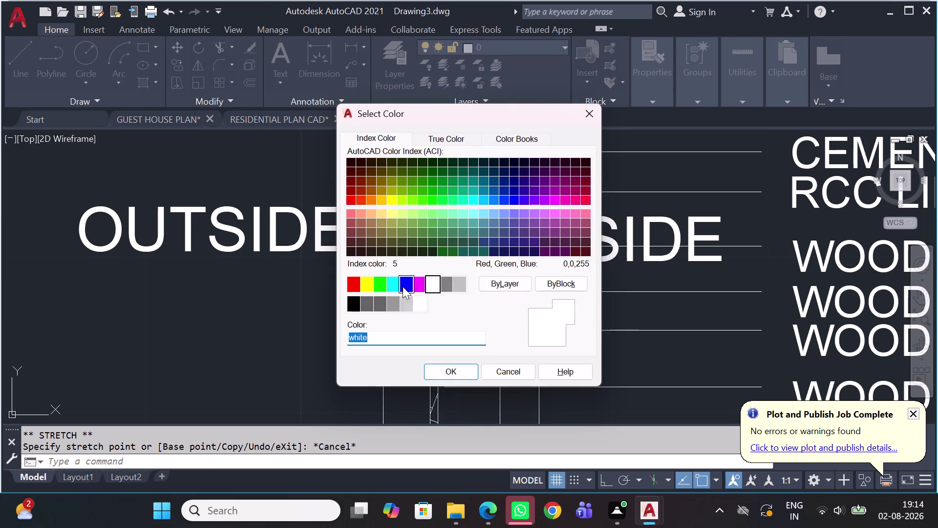
click(387, 285)
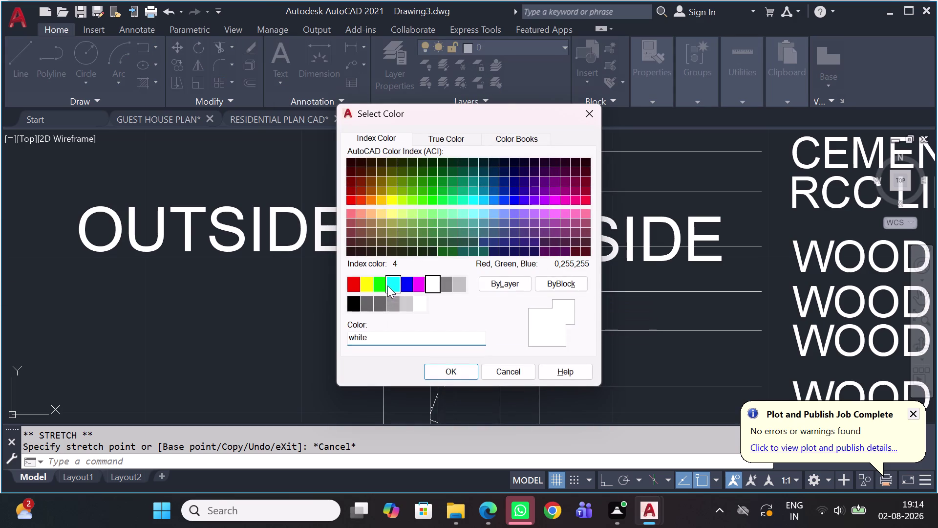
click(457, 377)
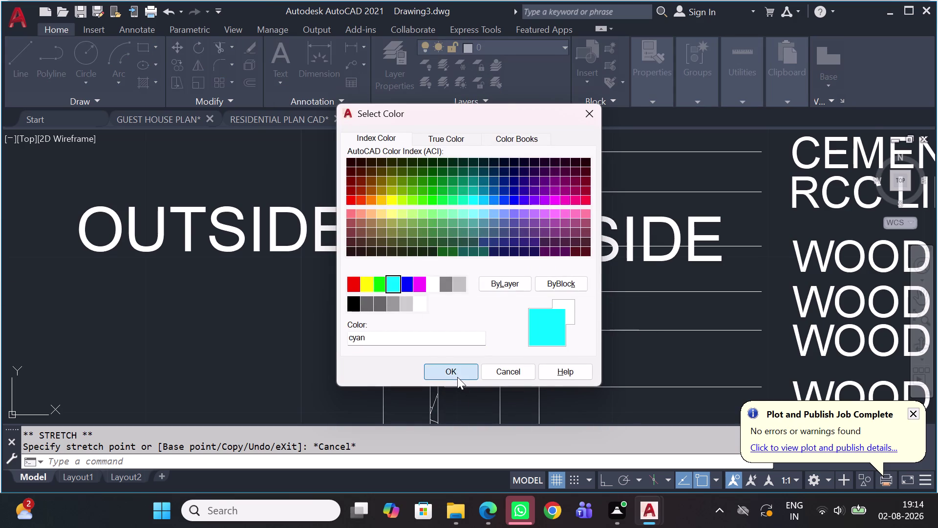
scroll(down, 3)
scroll(down, 3)
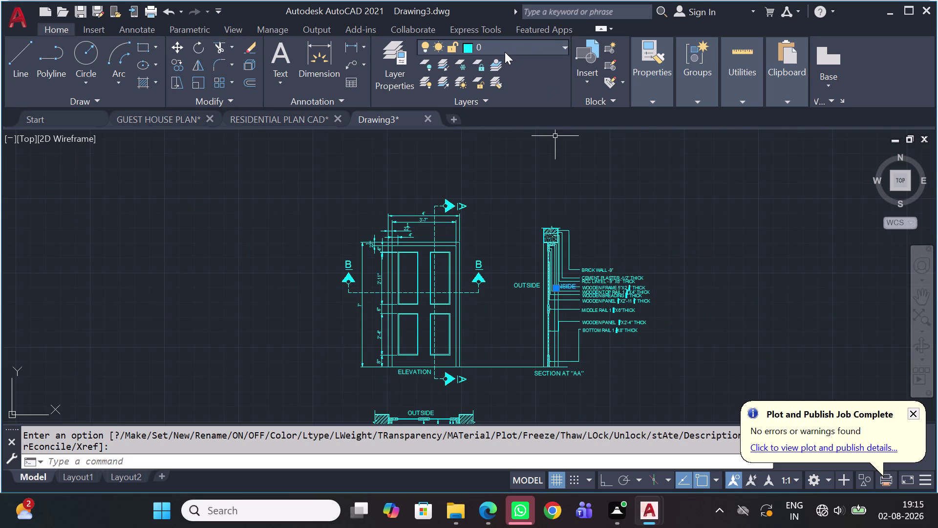
key(ctrl+z)
key(ctrl+z)
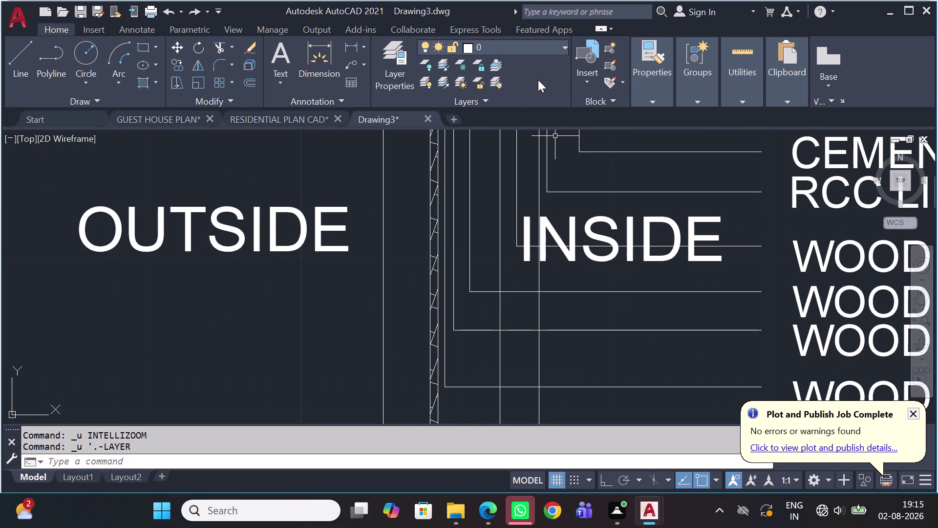
scroll(down, 3)
scroll(up, 3)
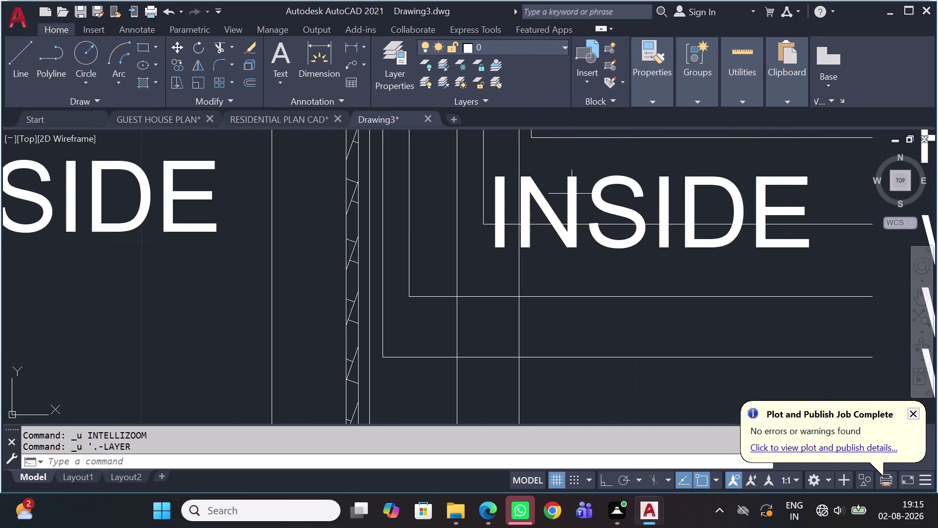
click(518, 50)
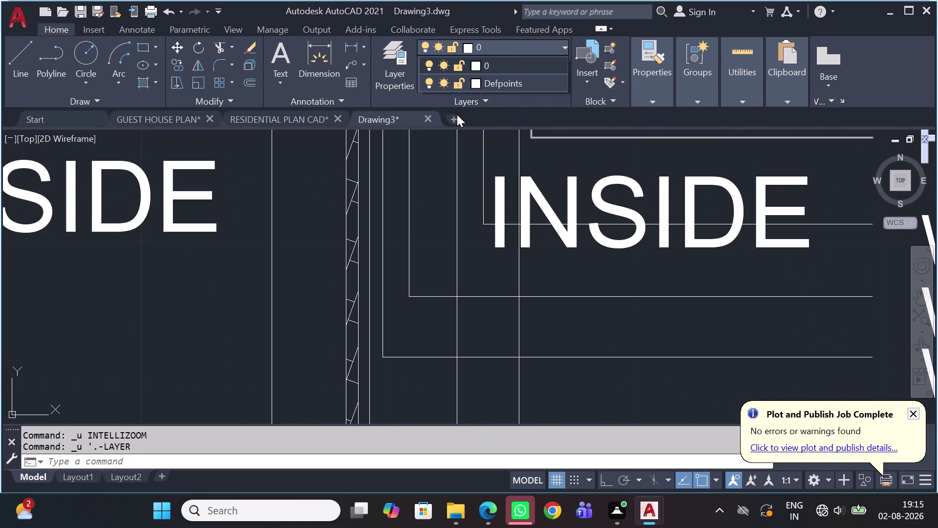
click(386, 71)
Create a new layer named TEXT with colour green in Layer Properties.
click(387, 71)
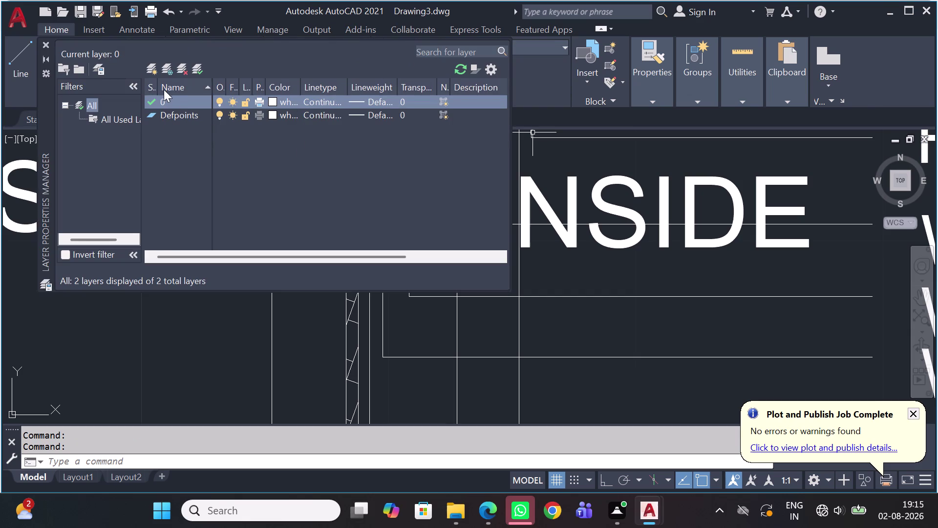
click(154, 65)
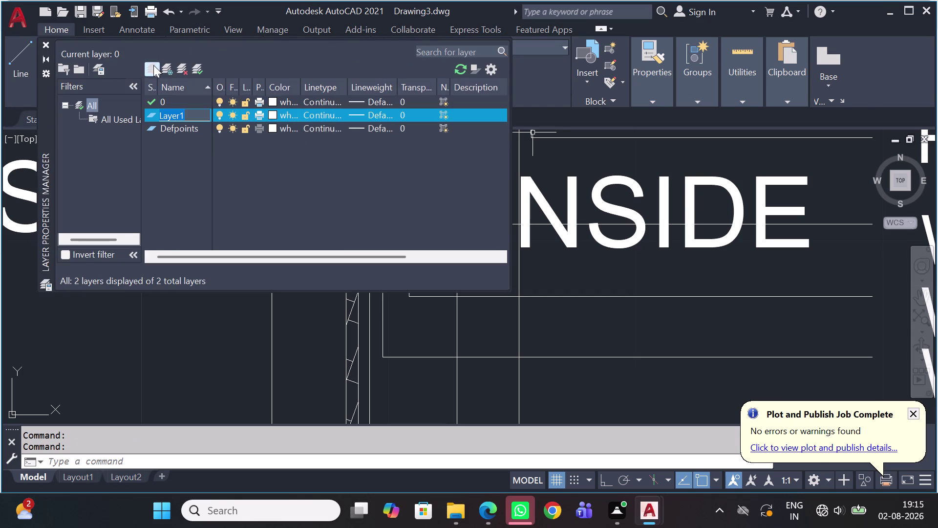
key(0)
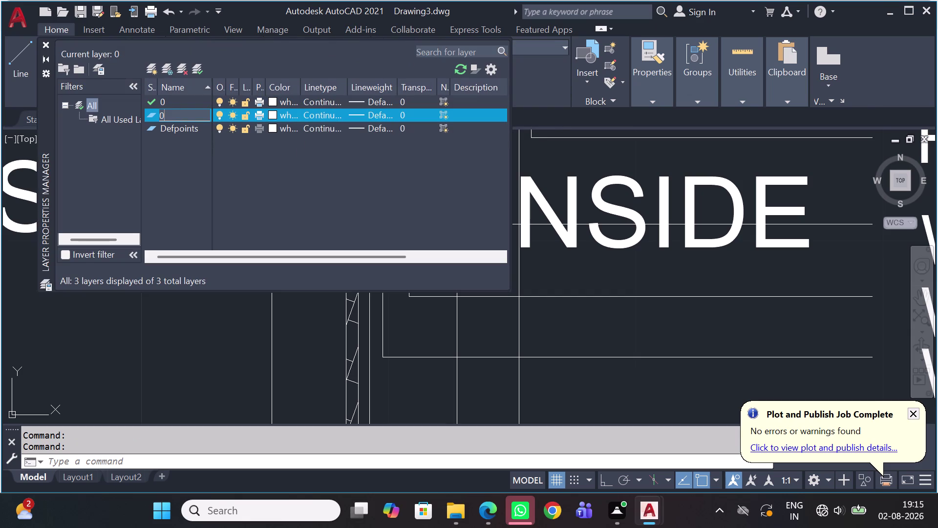
key(BackSpace)
text(TEXT)
click(271, 115)
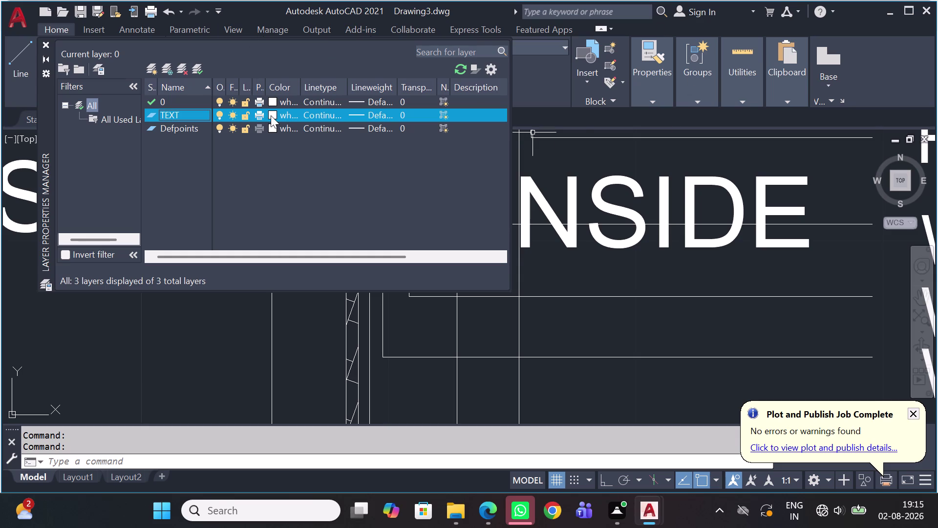
click(271, 114)
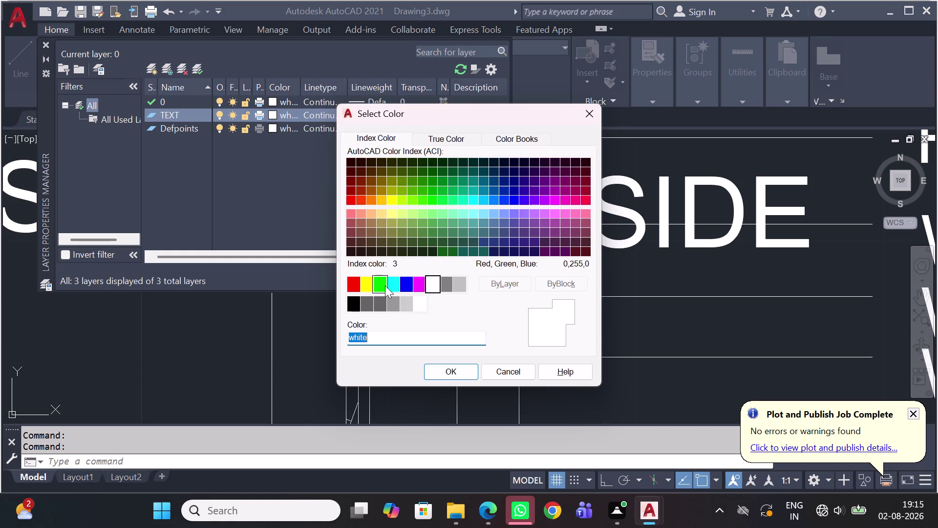
click(382, 283)
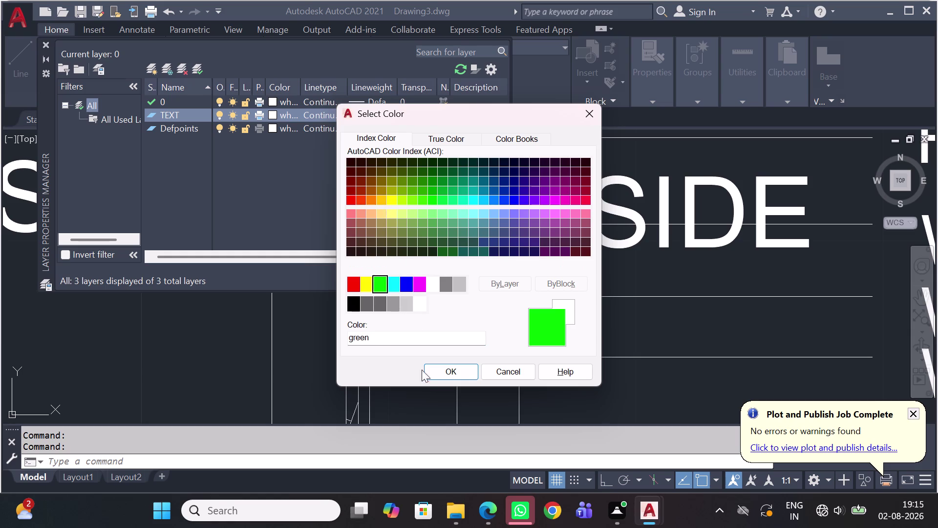
click(452, 374)
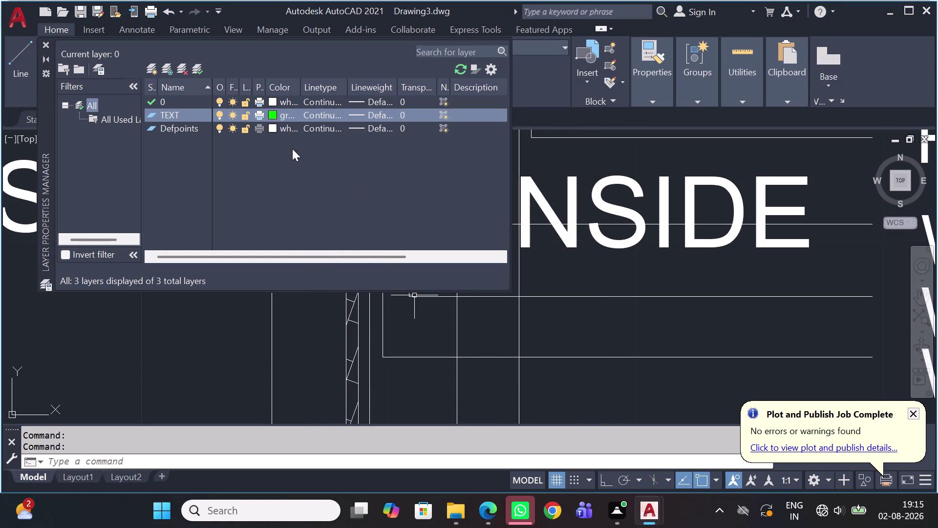
Set the TEXT layer as current.
click(195, 64)
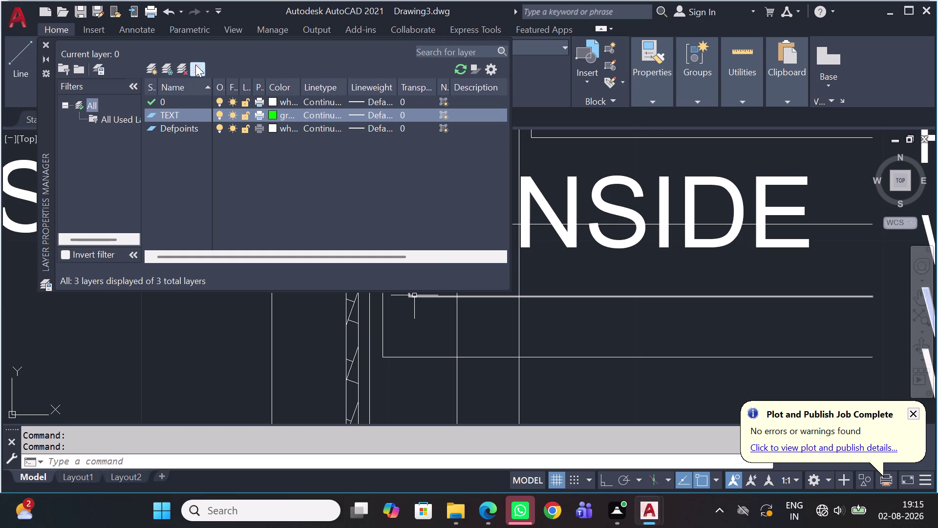
click(48, 41)
scroll(down, 3)
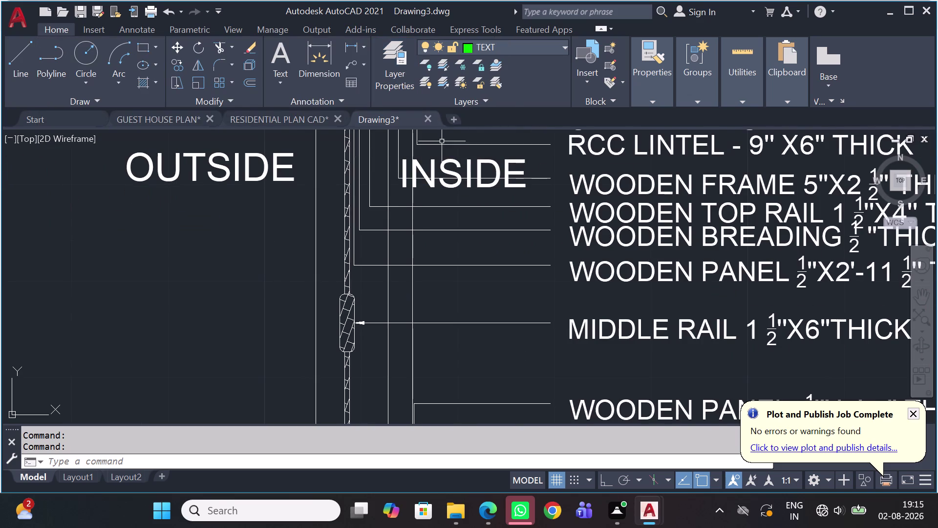
scroll(up, 3)
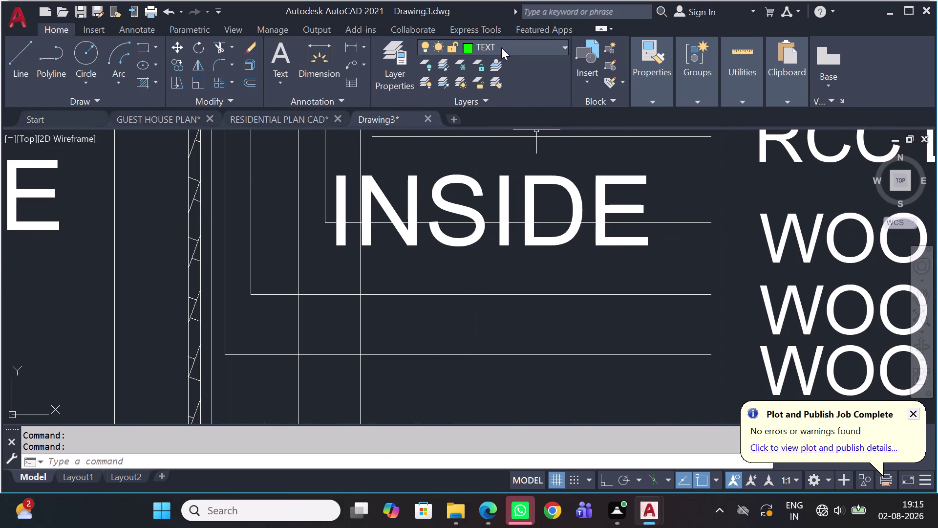
click(477, 194)
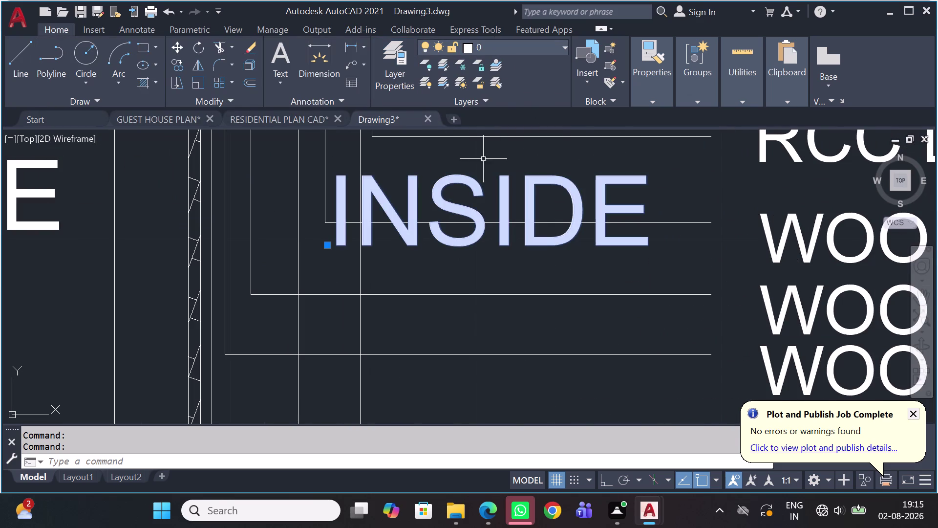
Move the selected INSIDE label onto the TEXT layer, then deselect it.
click(493, 48)
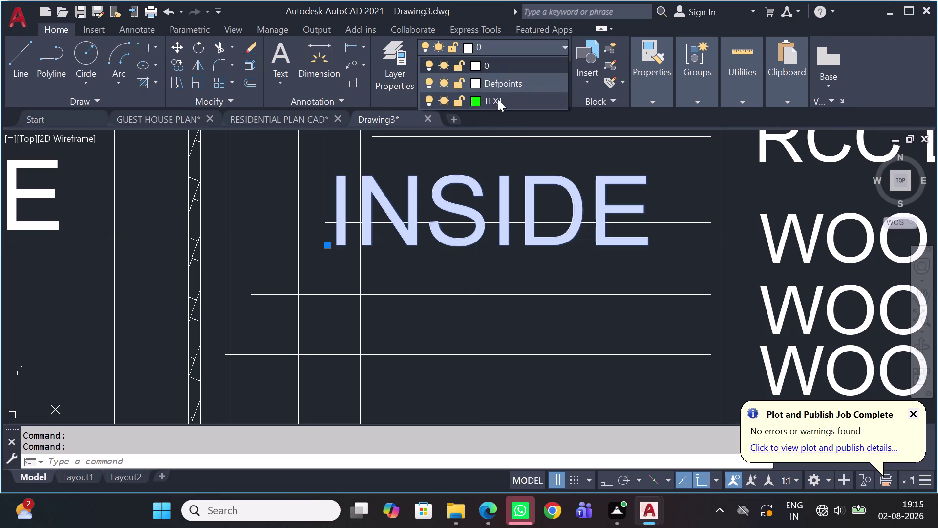
click(489, 100)
scroll(down, 3)
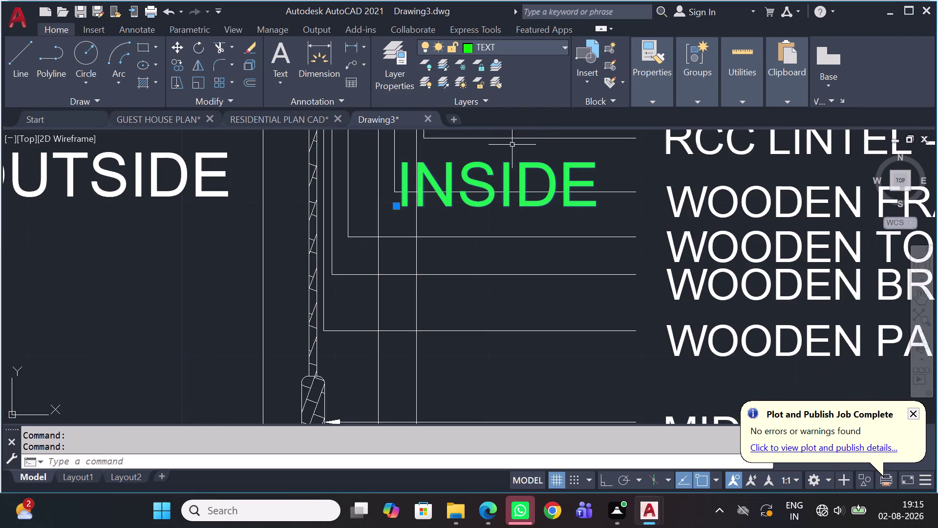
scroll(down, 3)
middle_drag(580, 212, 673, 274)
key(Escape)
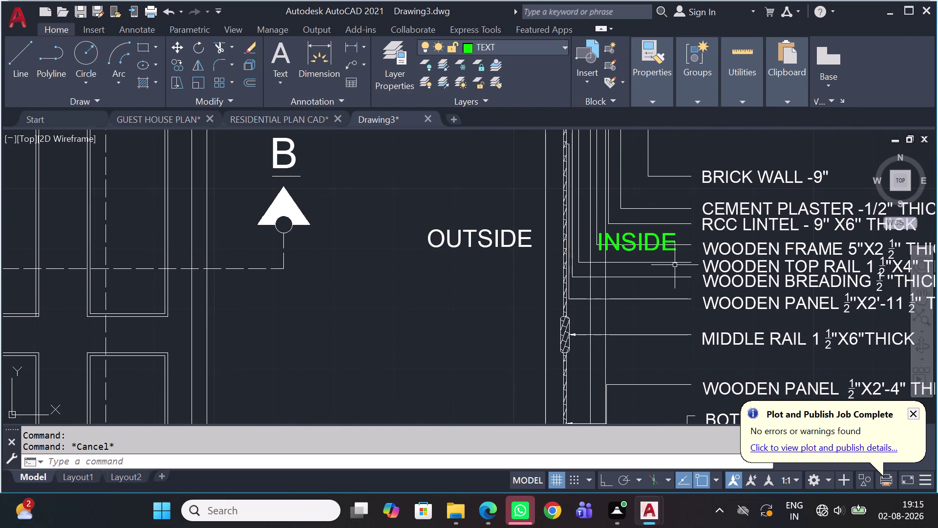
Start MATCHPROP from the green INSIDE label and apply it to the OUTSIDE label.
text(MA)
key(space)
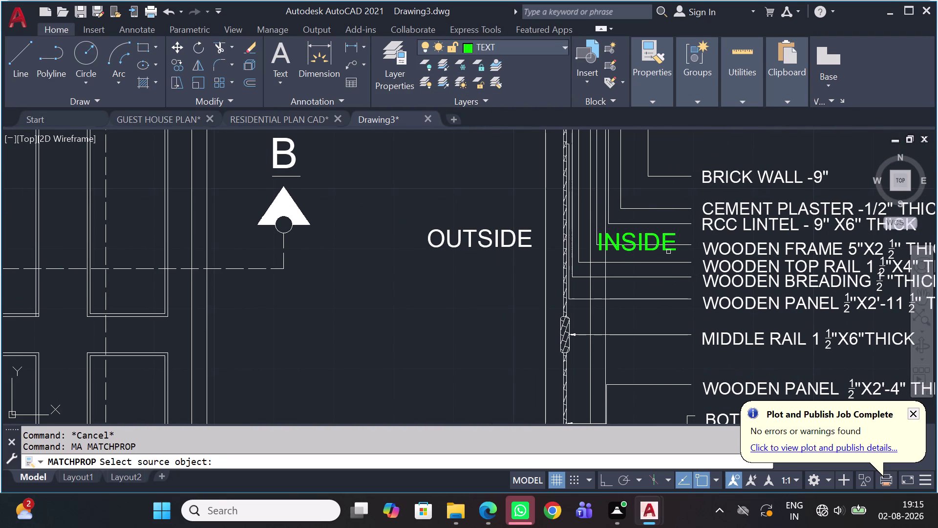
scroll(up, 3)
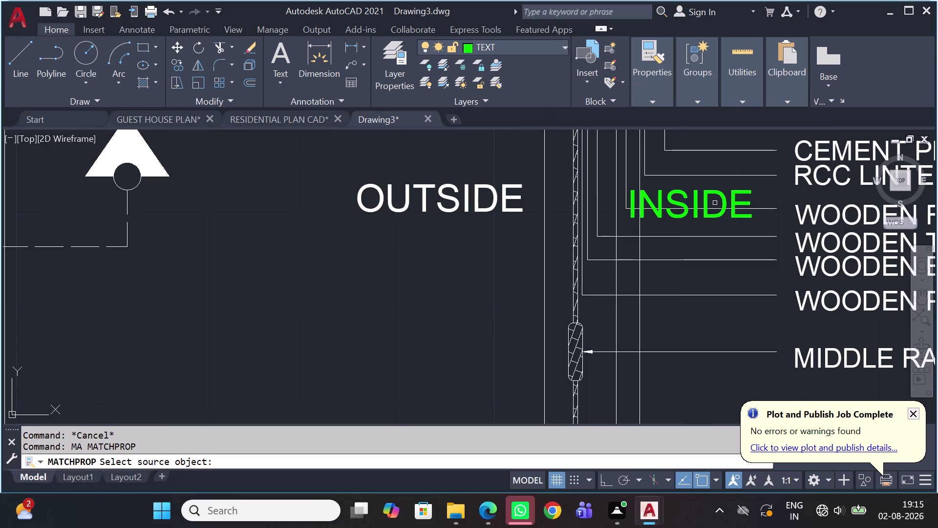
click(721, 188)
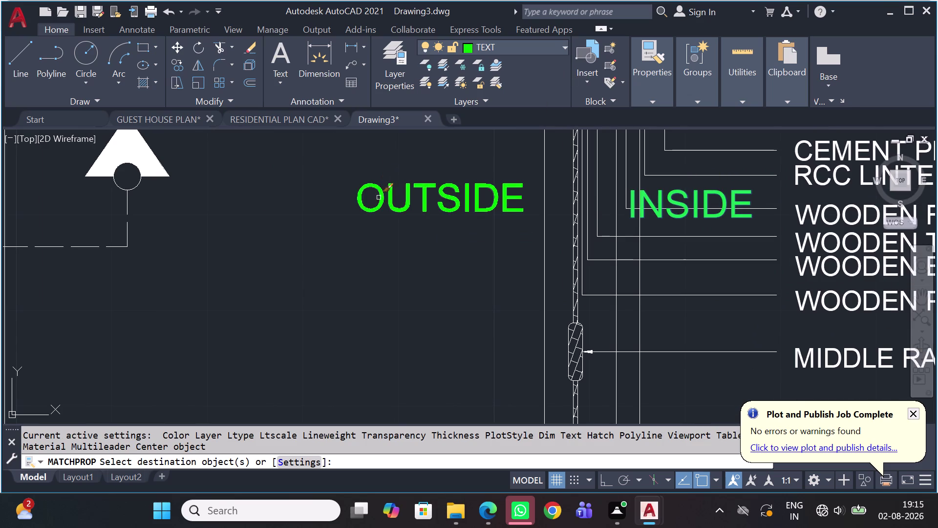
click(375, 201)
click(383, 184)
drag(445, 179, 437, 180)
click(344, 201)
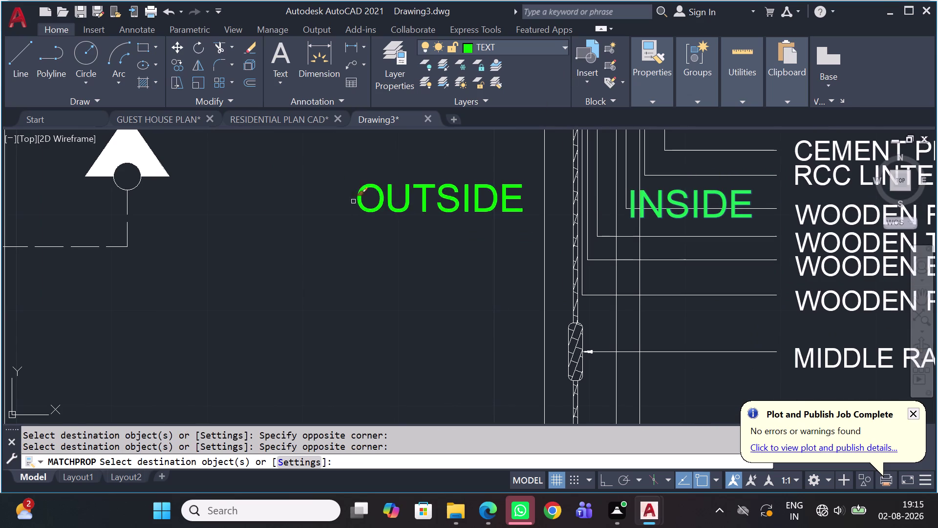
Make the SECTION AT "AA" and ELEVATION titles green.
scroll(down, 3)
scroll(up, 3)
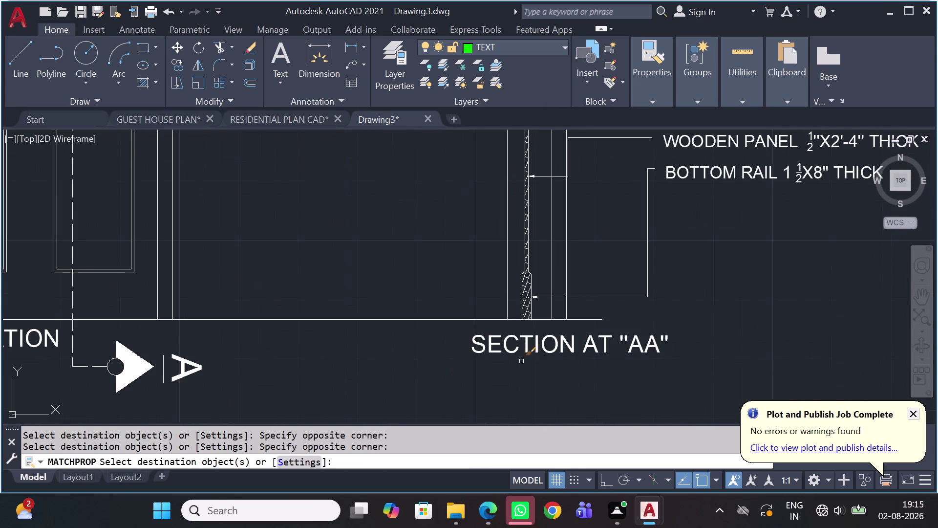
click(565, 348)
scroll(down, 3)
middle_drag(313, 351, 443, 314)
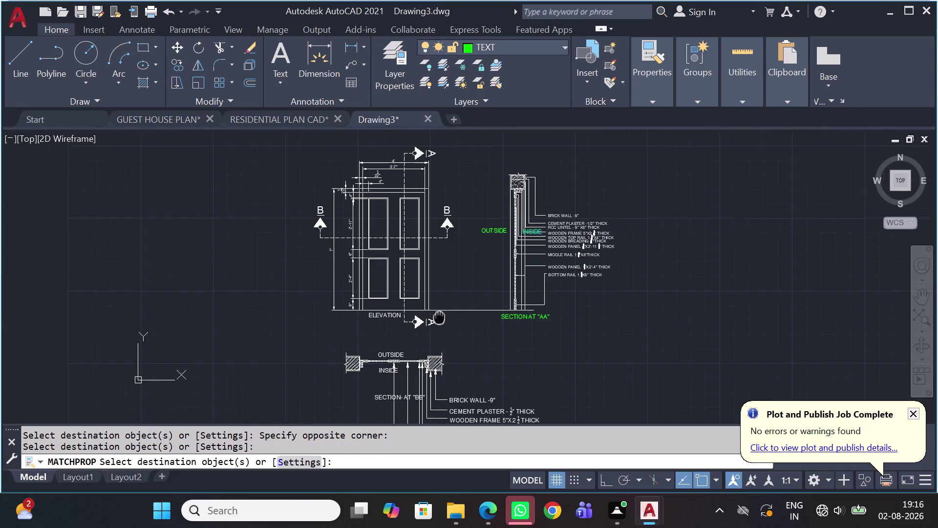
middle_drag(442, 314, 443, 314)
scroll(up, 3)
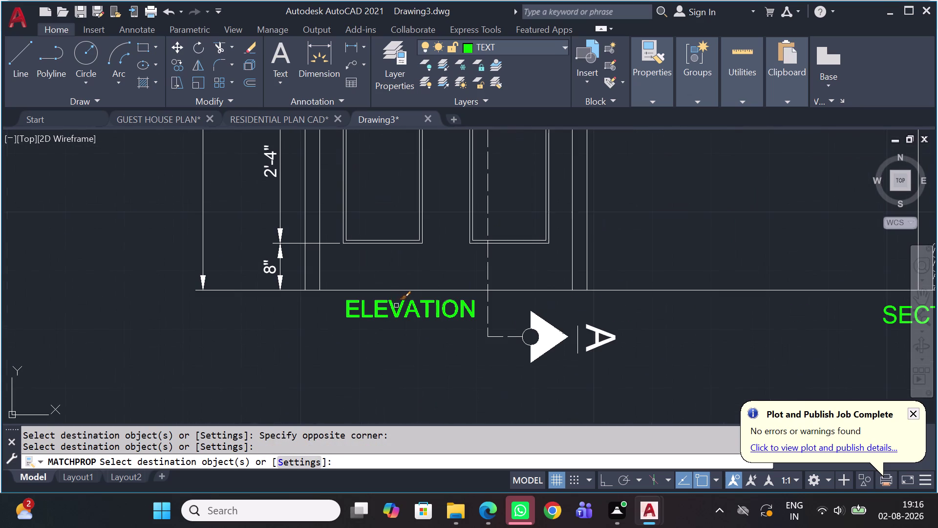
click(398, 307)
scroll(down, 3)
scroll(up, 3)
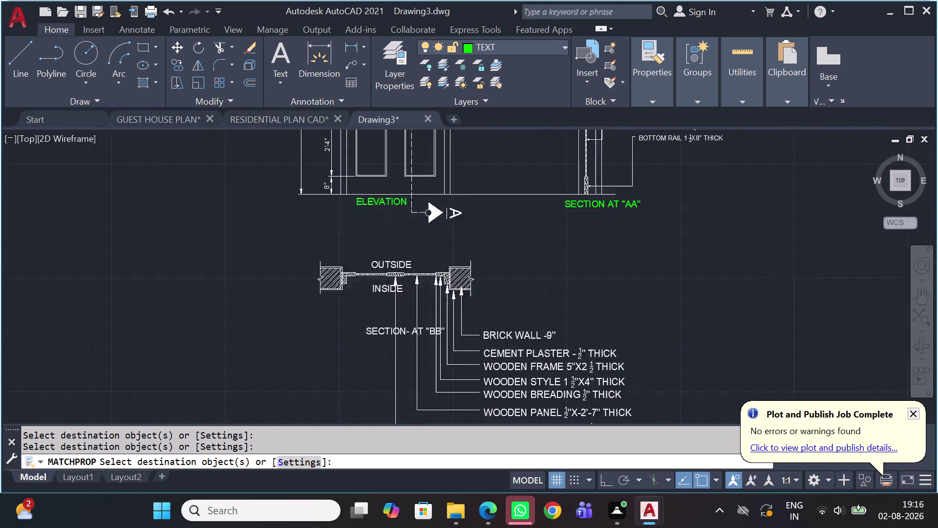
Make the SECTION- AT "BB" title and its INSIDE and OUTSIDE labels green.
click(400, 299)
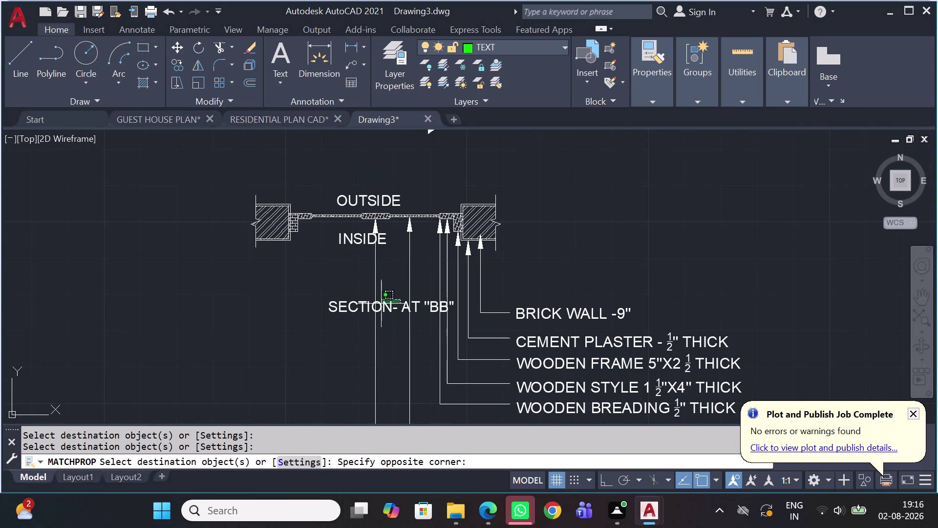
click(379, 314)
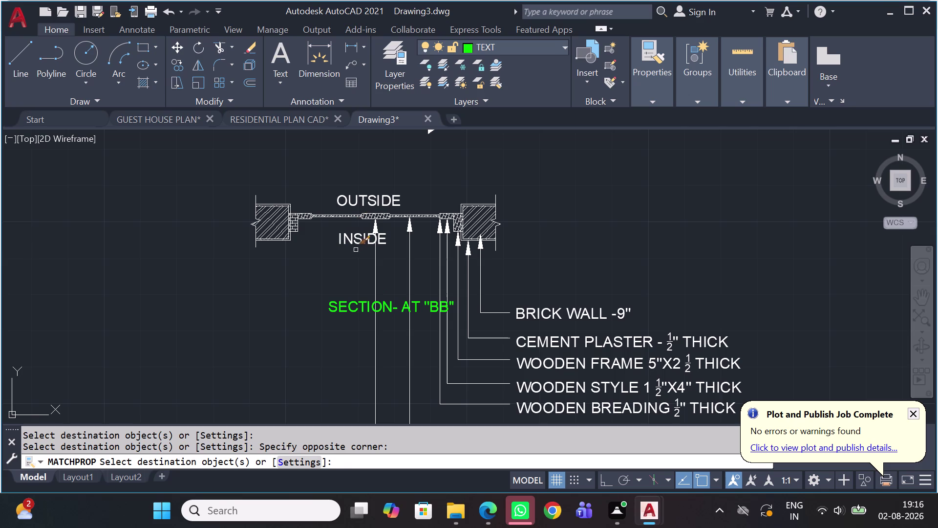
click(359, 240)
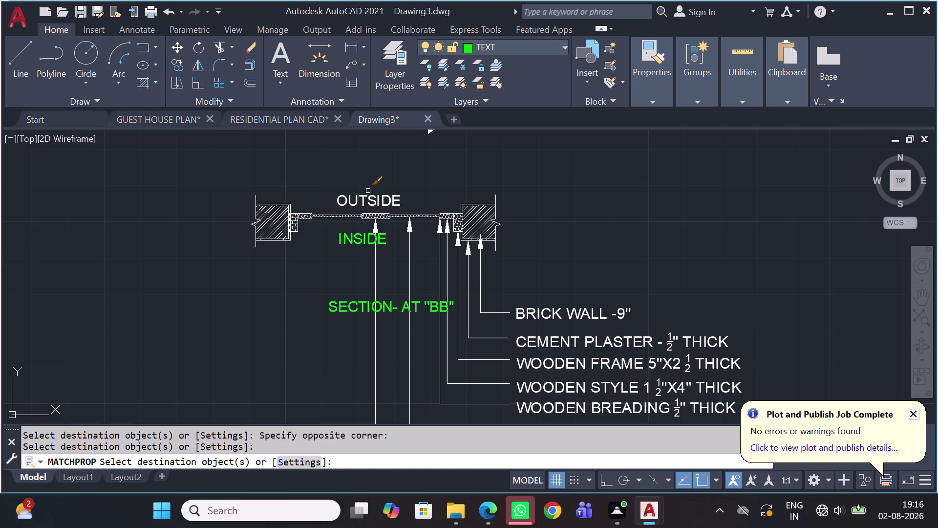
click(367, 192)
click(359, 199)
End property matching and pan across the full door drawing to check the labels.
scroll(down, 3)
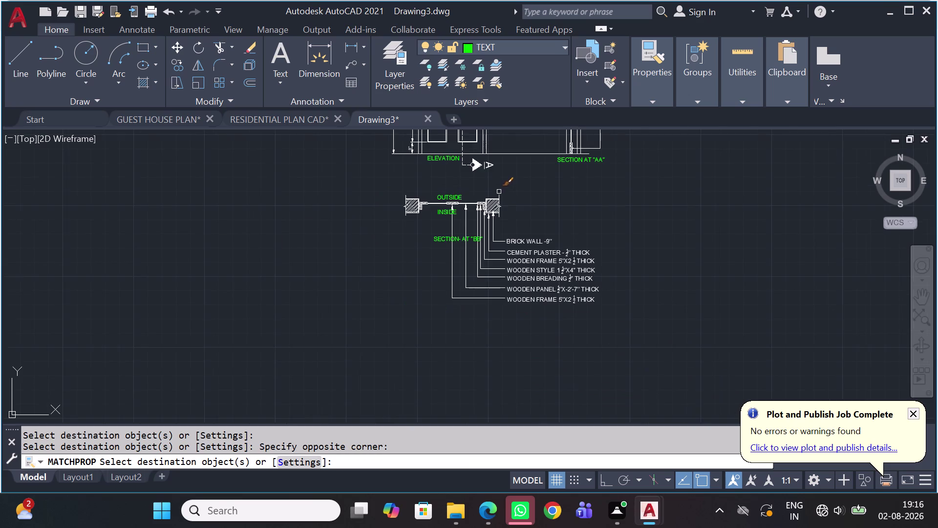
middle_drag(497, 193, 512, 267)
scroll(up, 3)
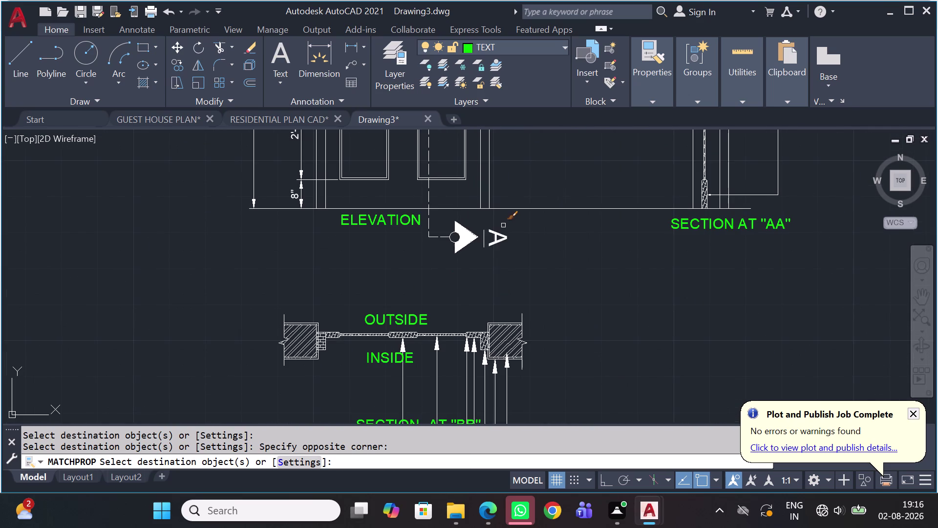
scroll(down, 3)
middle_drag(545, 231, 545, 232)
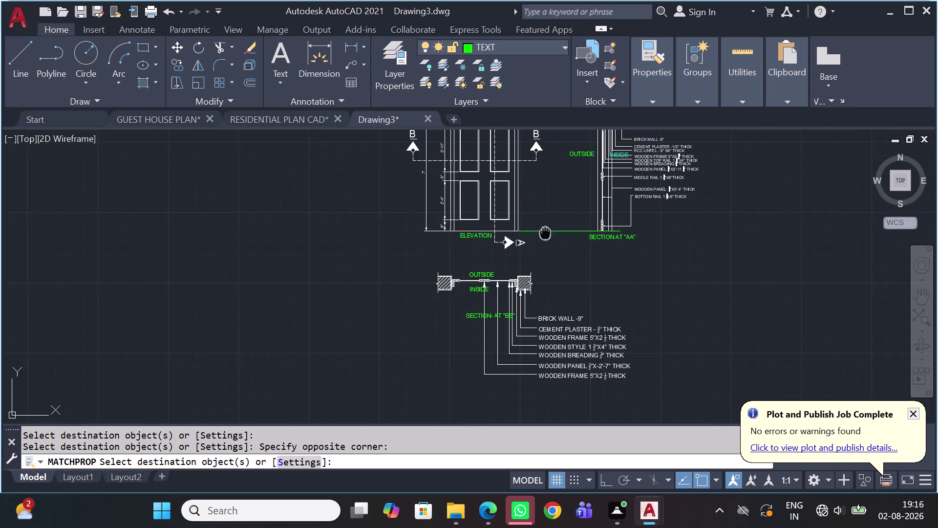
middle_drag(545, 232, 550, 304)
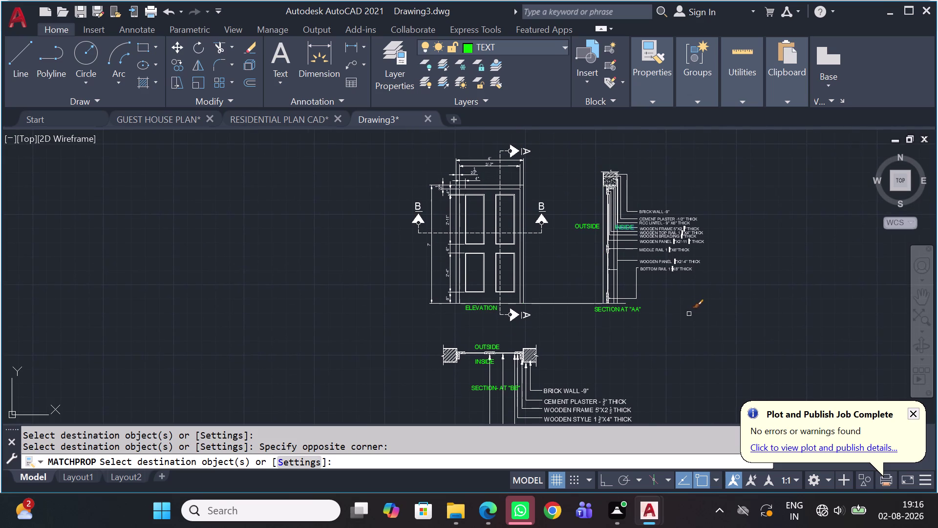
key(Escape)
scroll(down, 3)
middle_drag(689, 349, 672, 326)
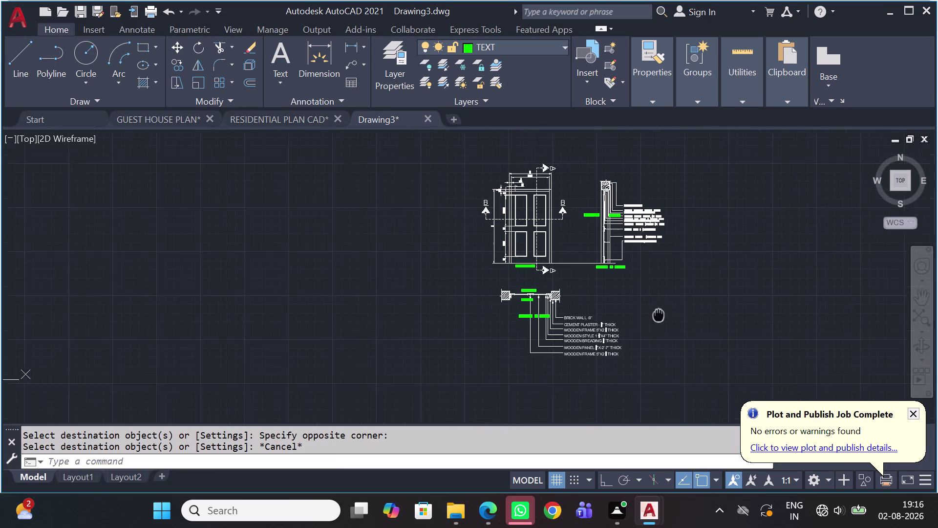
middle_drag(672, 327, 588, 245)
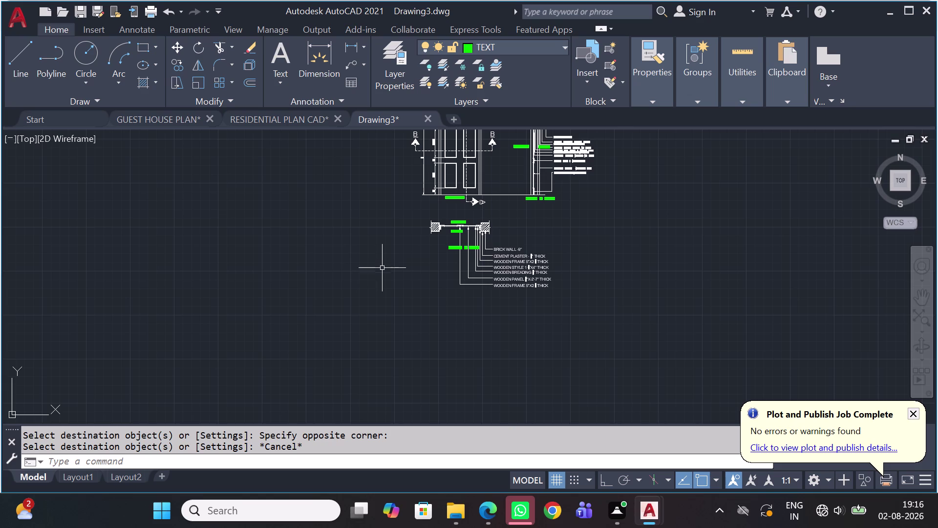
middle_drag(395, 260, 398, 278)
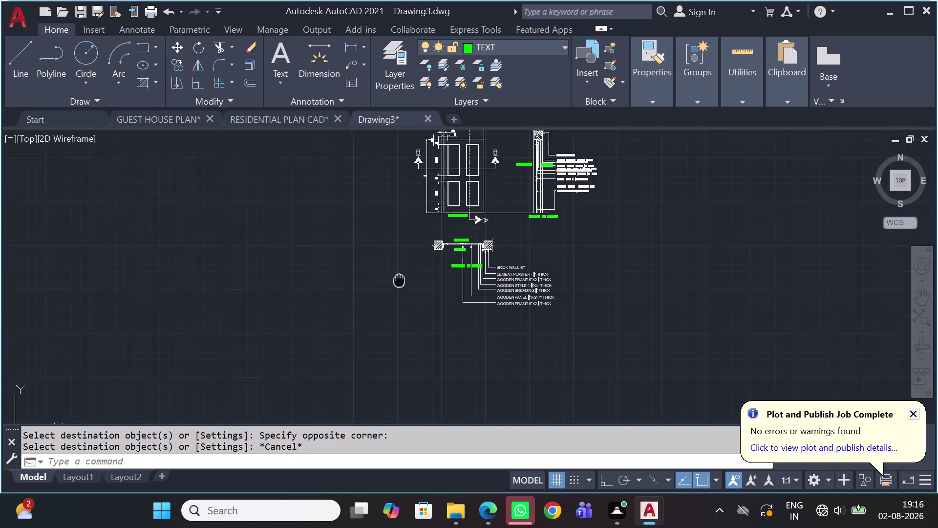
middle_drag(399, 278, 423, 307)
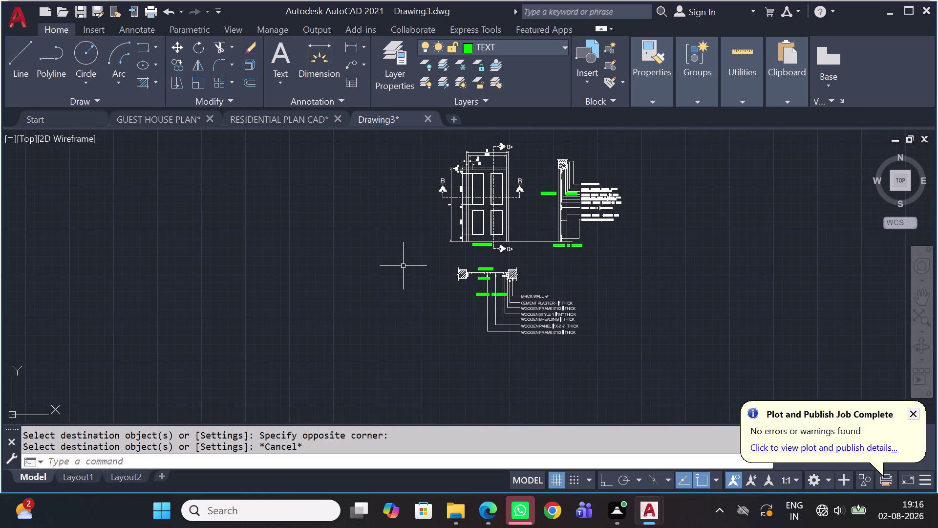
scroll(up, 3)
scroll(up, 3)
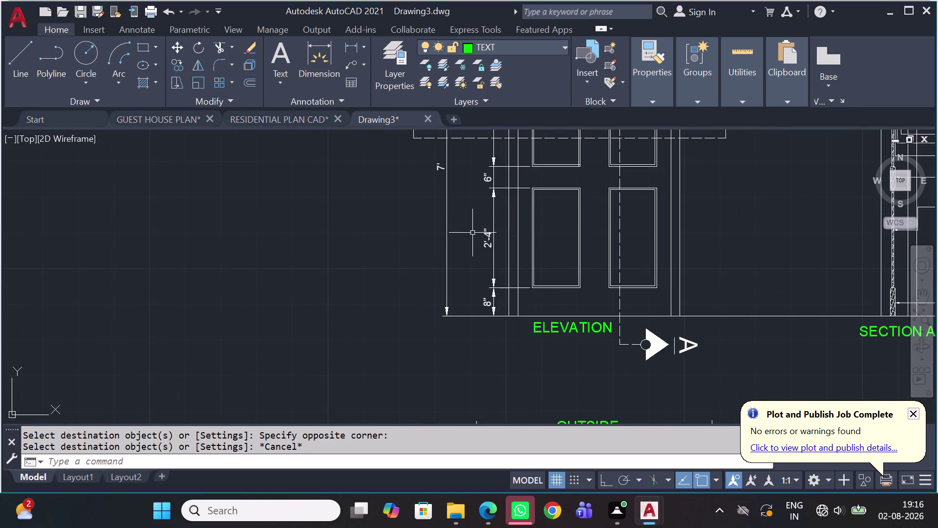
middle_drag(470, 235, 495, 256)
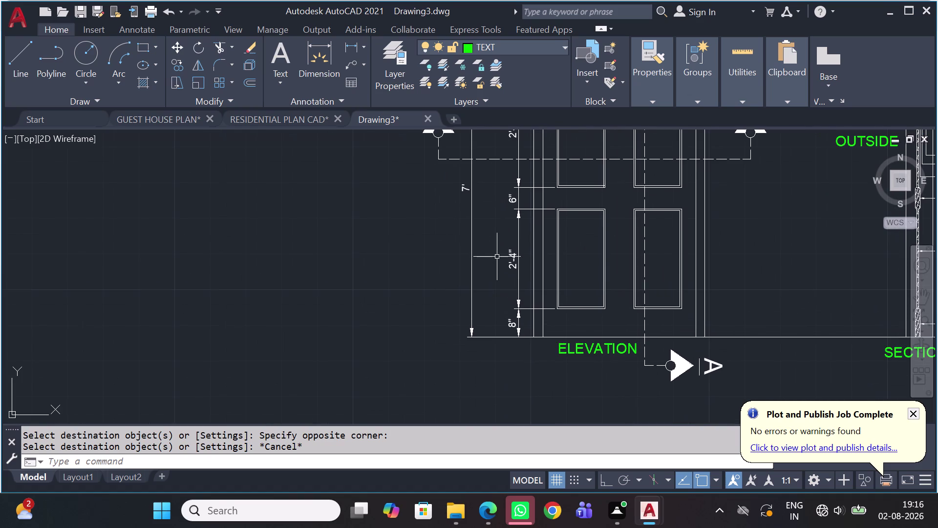
scroll(down, 3)
scroll(up, 3)
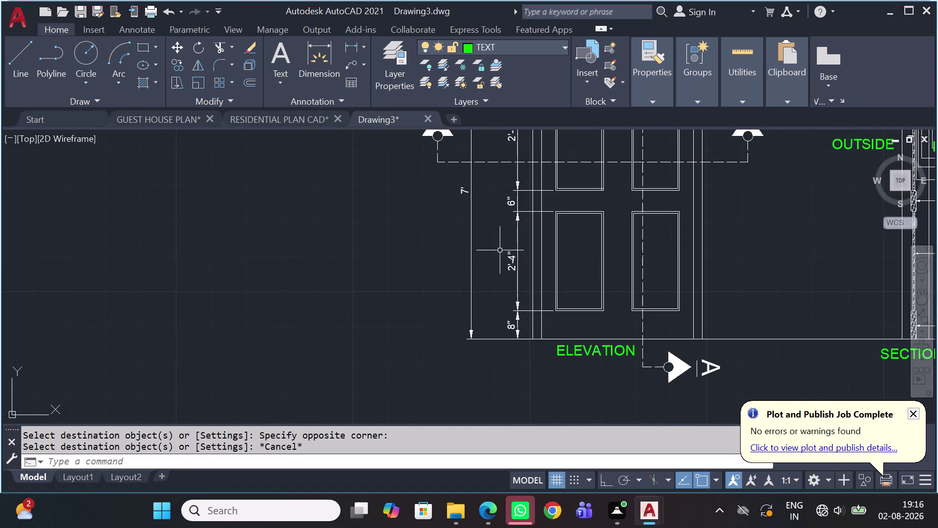
key(d)
text(LI)
Cancel the misplaced first dimension attempt and make layer 0 the current layer.
key(space)
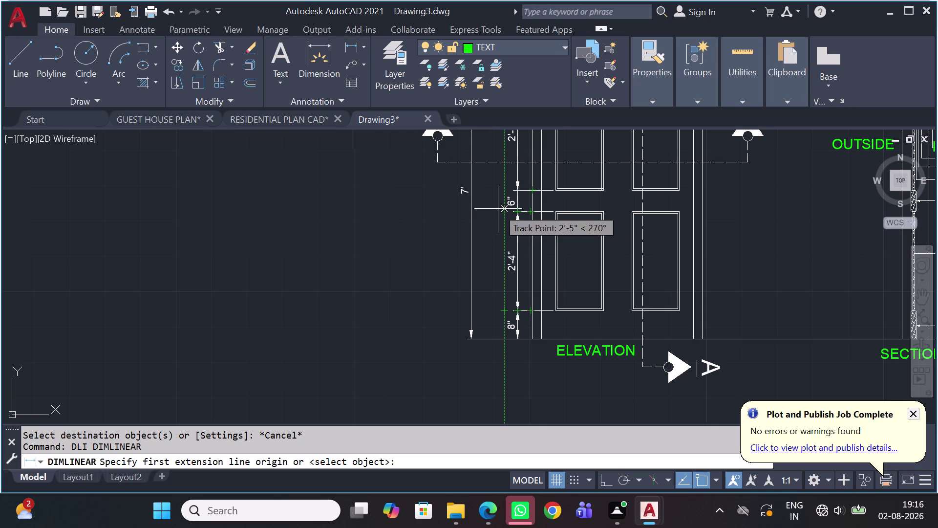
scroll(up, 3)
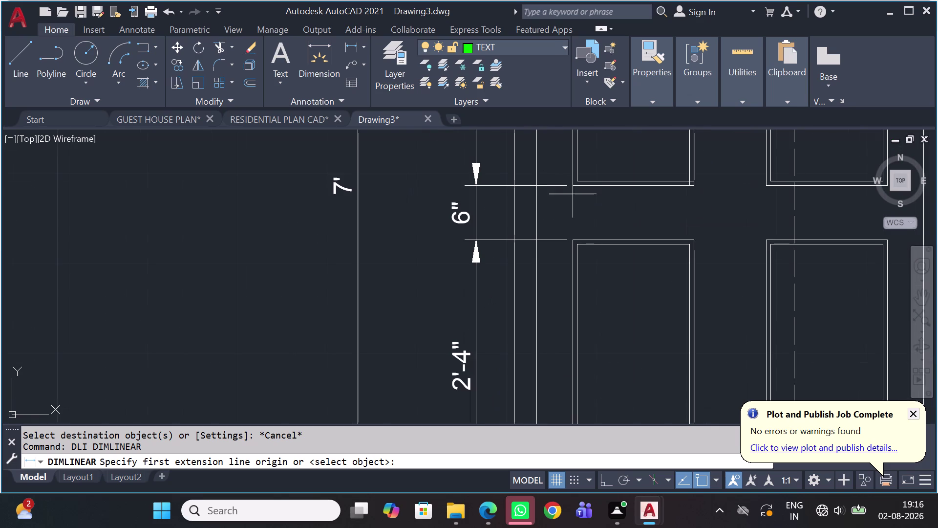
click(571, 183)
scroll(down, 3)
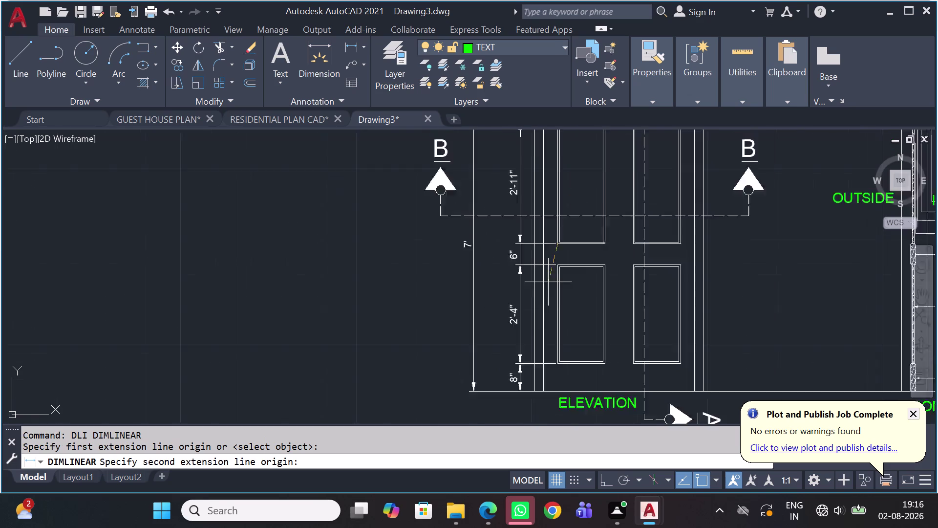
scroll(down, 3)
scroll(up, 3)
click(560, 355)
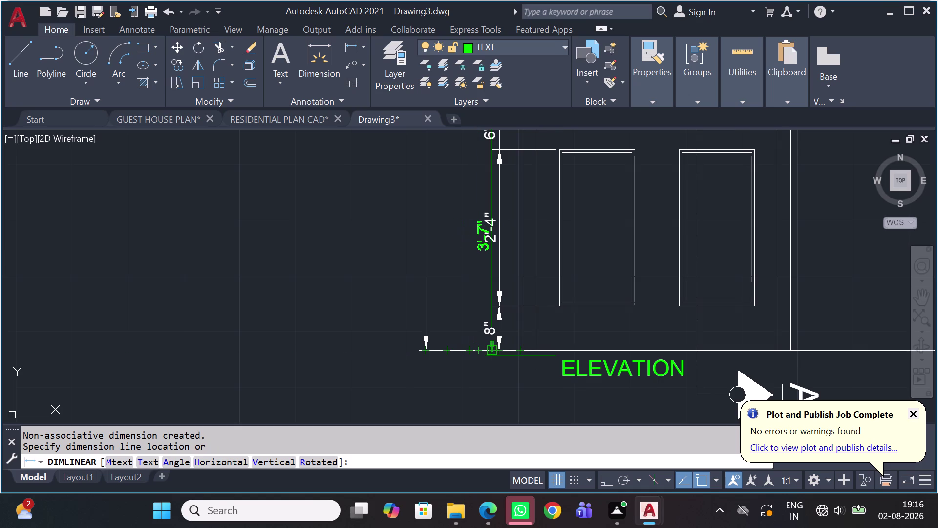
key(Escape)
click(510, 41)
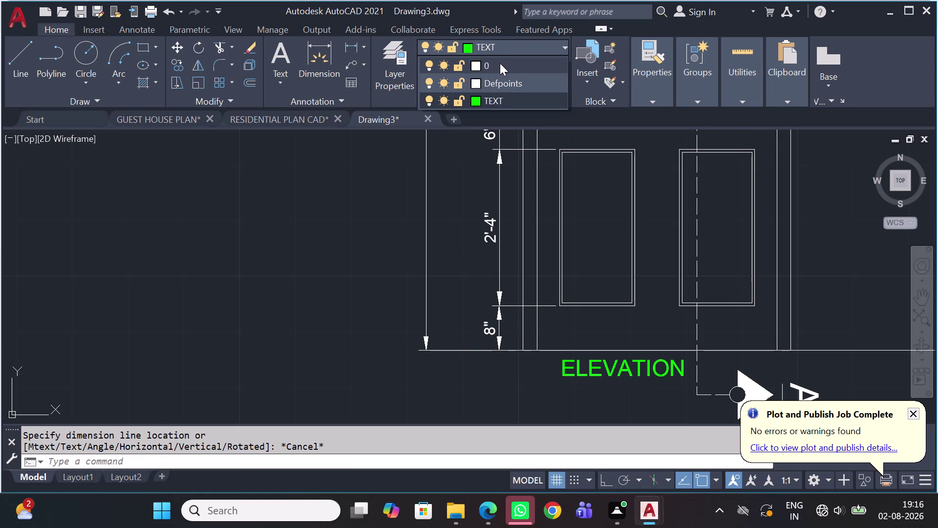
click(502, 63)
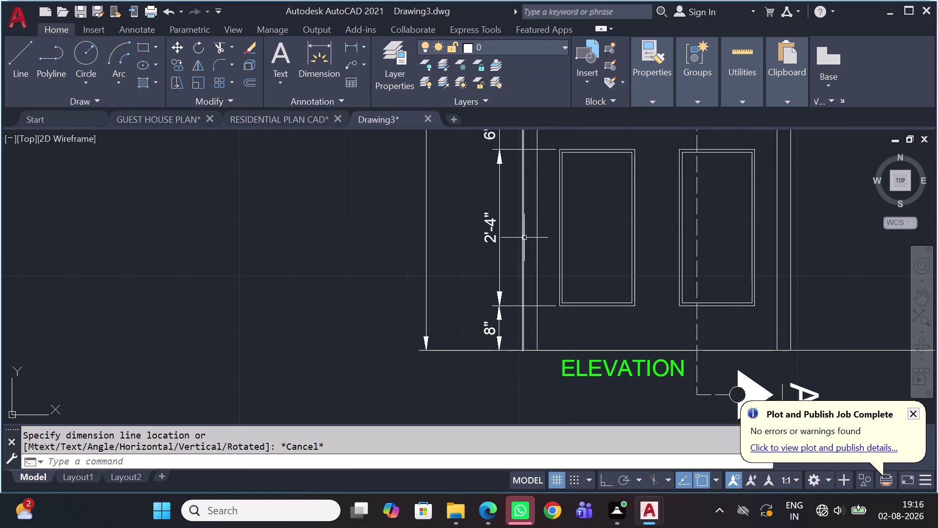
Dimension 3'-6" from the middle rail top to the door bottom, left of the others.
key(d)
key(l)
key(i)
key(space)
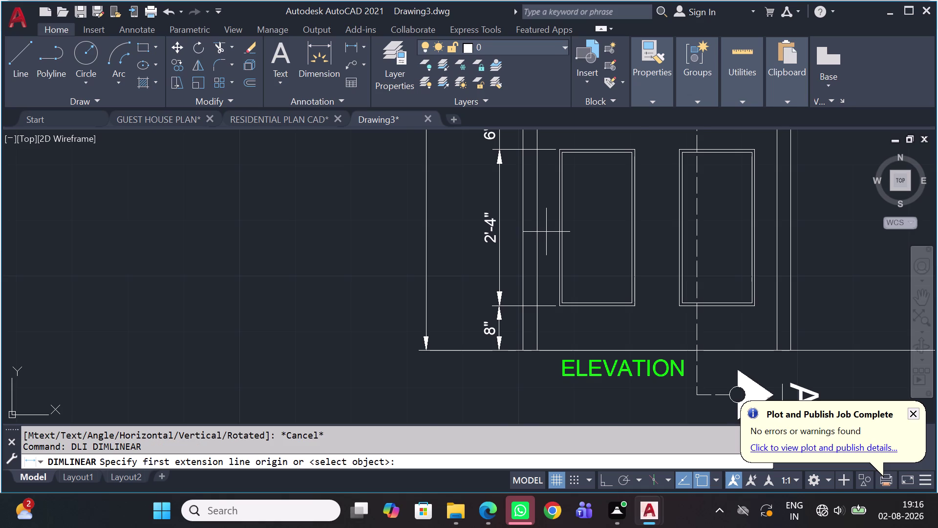
scroll(down, 3)
scroll(up, 3)
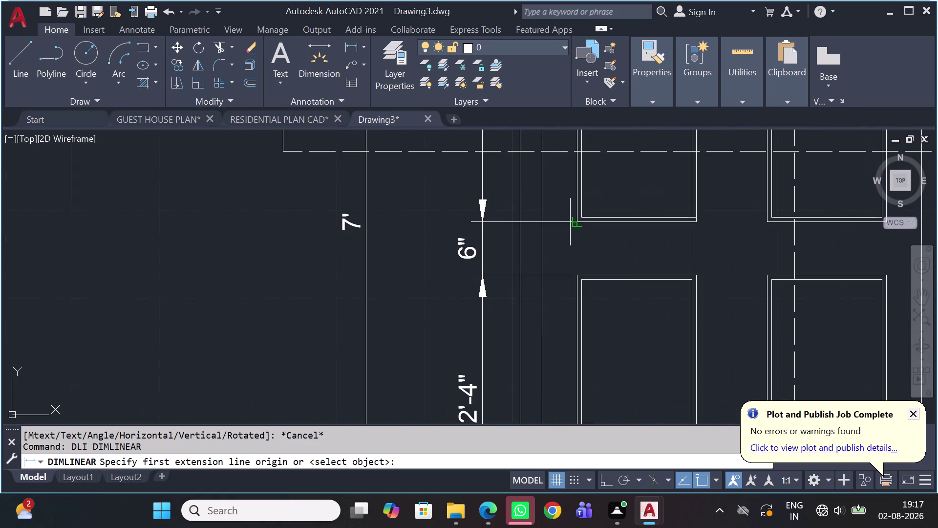
scroll(up, 3)
click(592, 214)
scroll(down, 3)
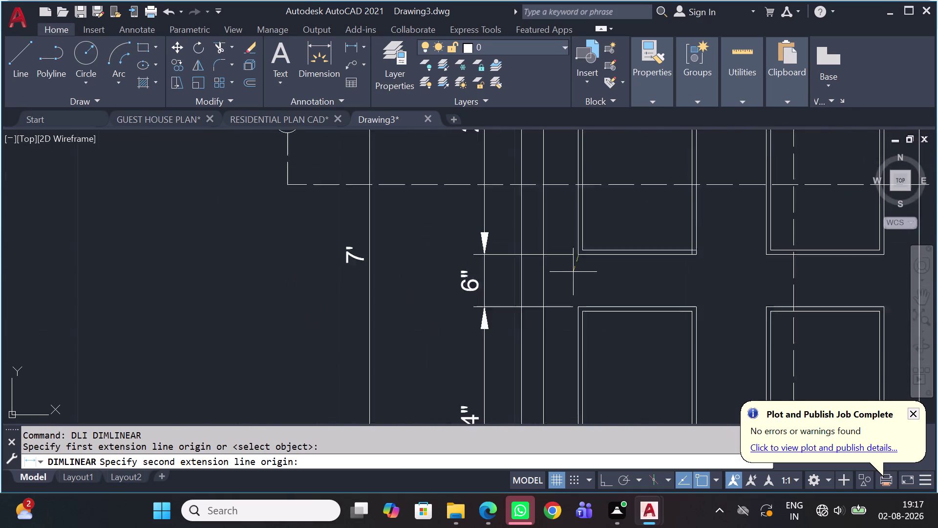
scroll(down, 3)
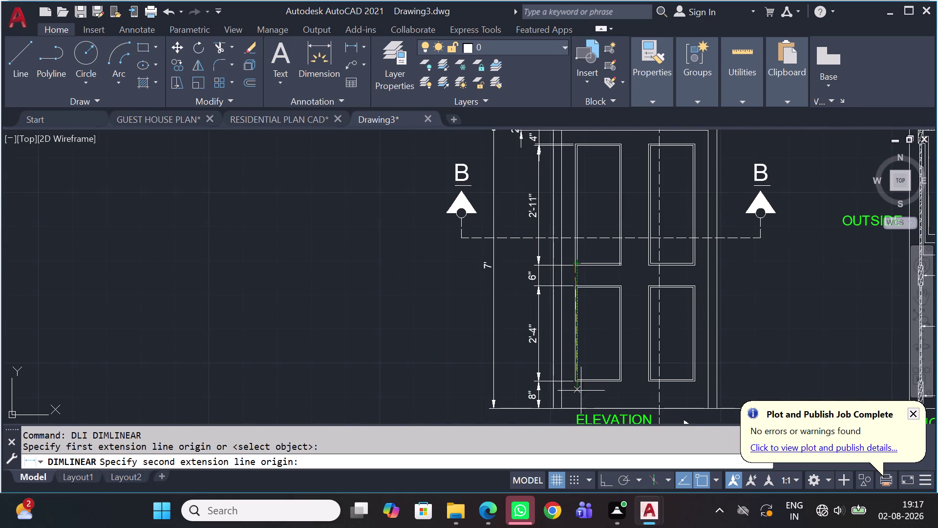
middle_drag(573, 402, 601, 320)
scroll(up, 3)
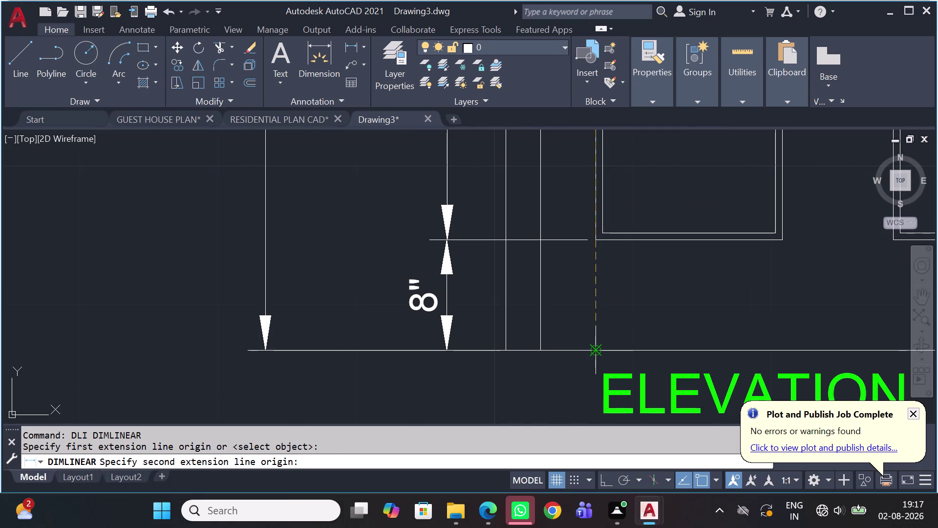
click(599, 354)
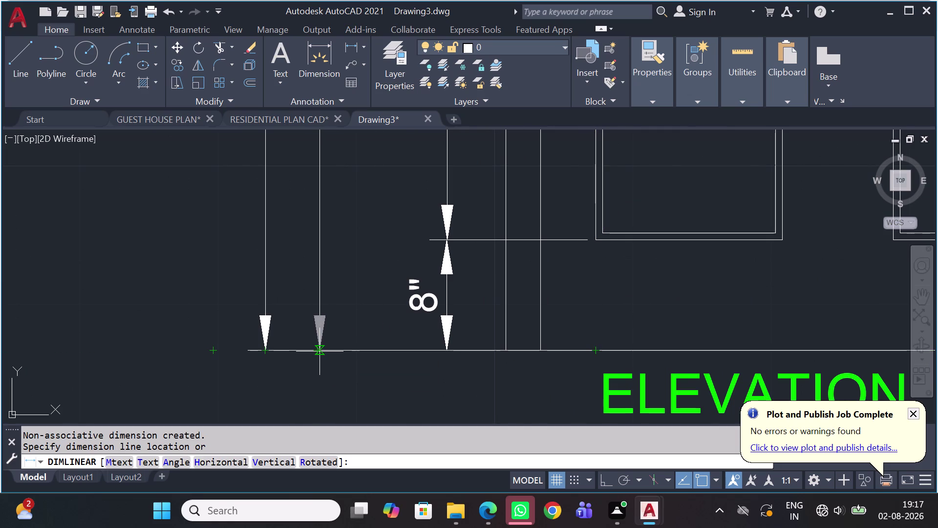
click(320, 351)
scroll(down, 3)
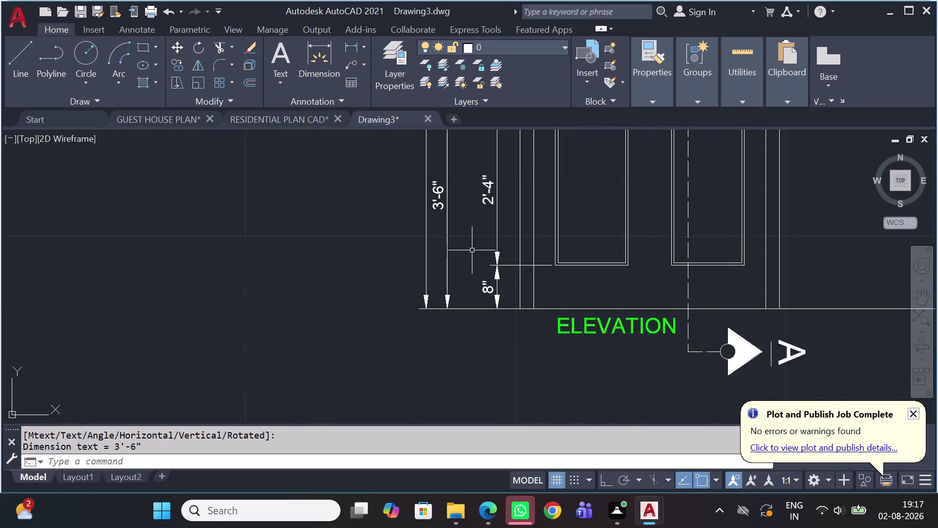
middle_drag(471, 252, 505, 360)
scroll(down, 3)
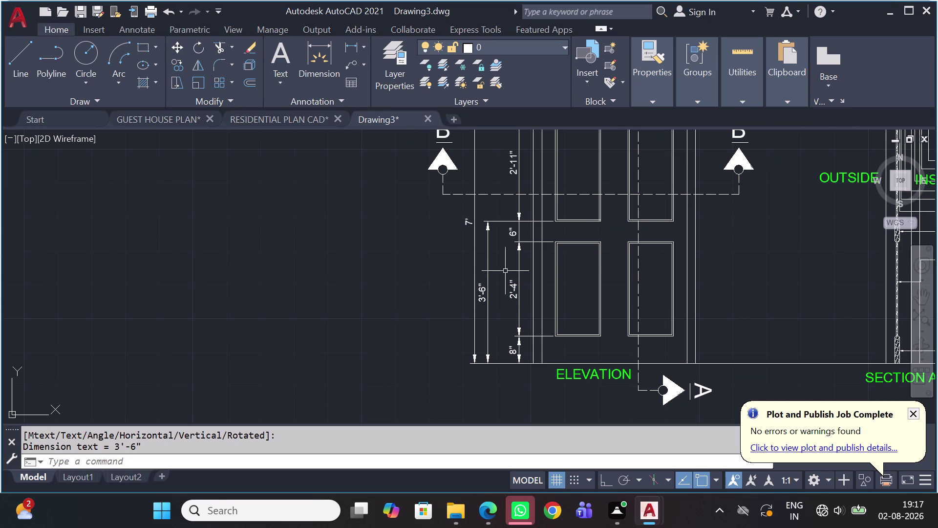
scroll(down, 3)
middle_drag(825, 291, 659, 260)
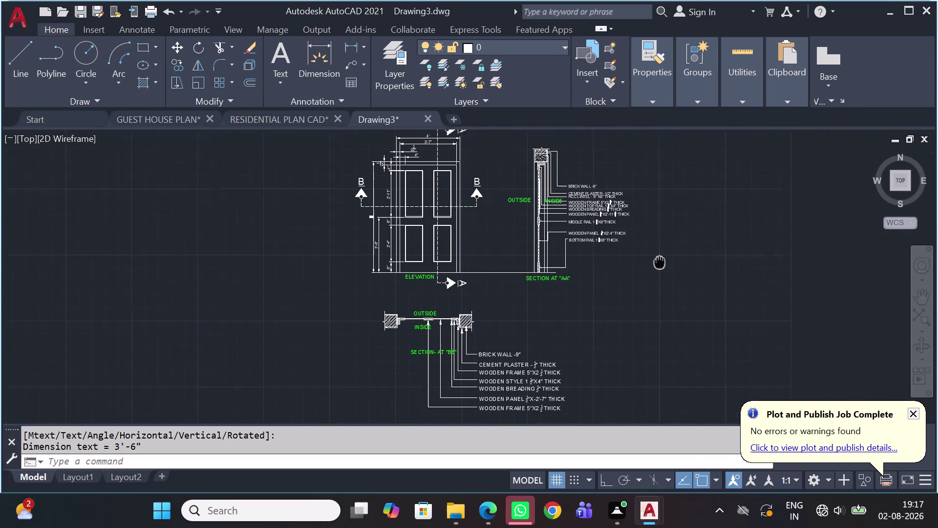
middle_drag(659, 260, 654, 251)
Copy the SECTION AT "AA" label near the section and below the door elevation.
middle_drag(587, 225, 600, 243)
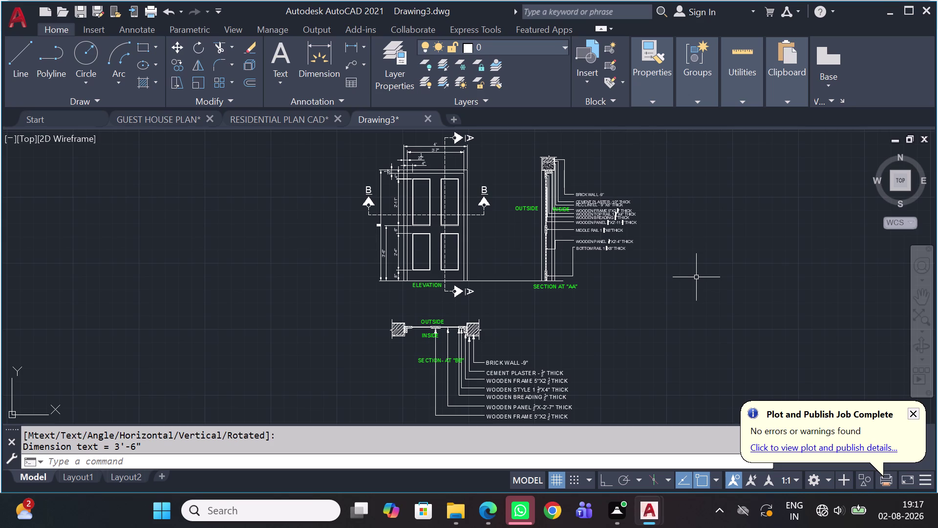
scroll(up, 3)
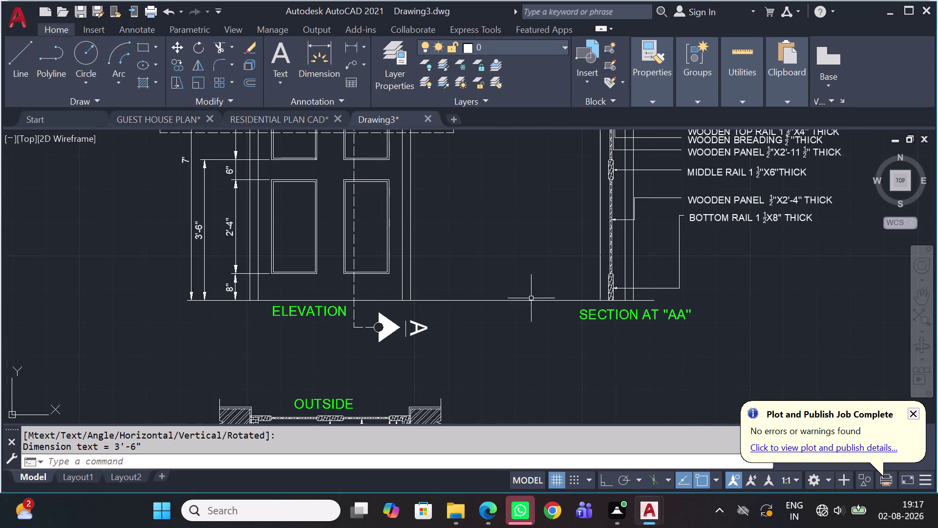
scroll(up, 3)
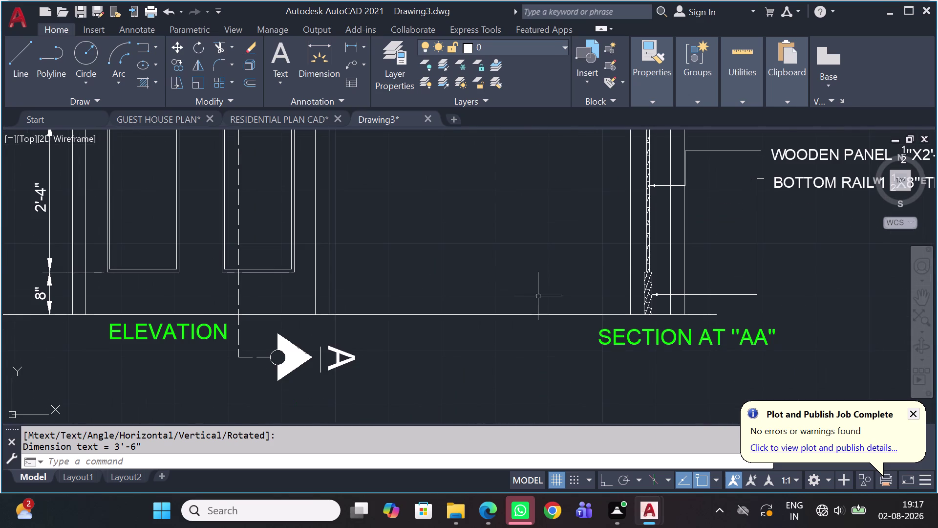
scroll(down, 3)
click(583, 329)
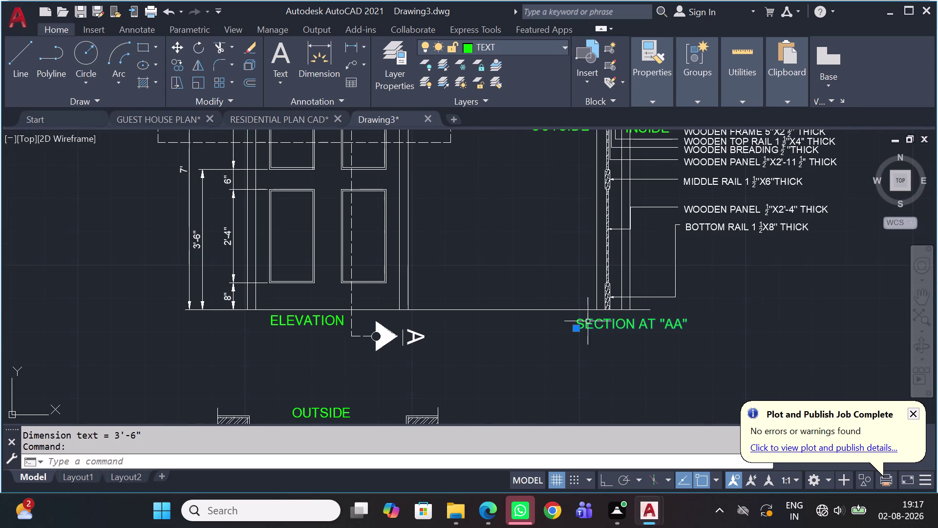
key(c)
text(O)
key(space)
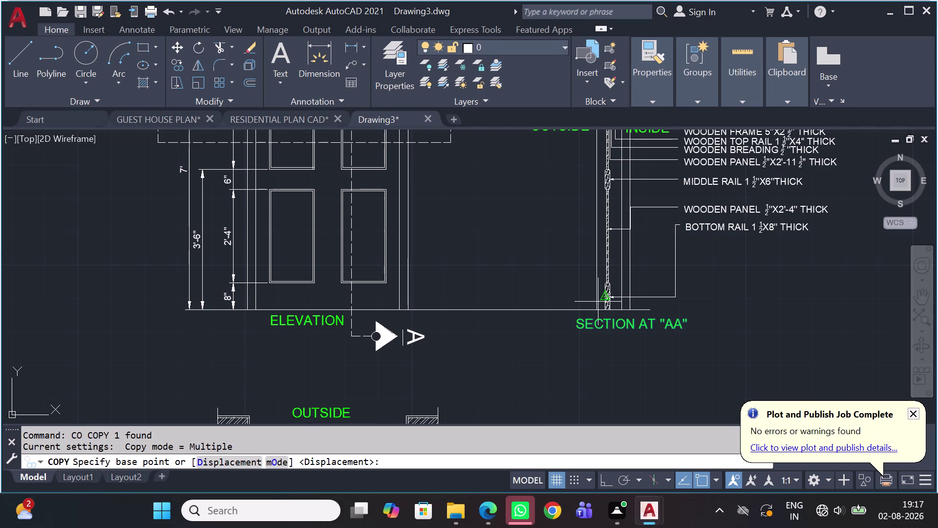
click(589, 327)
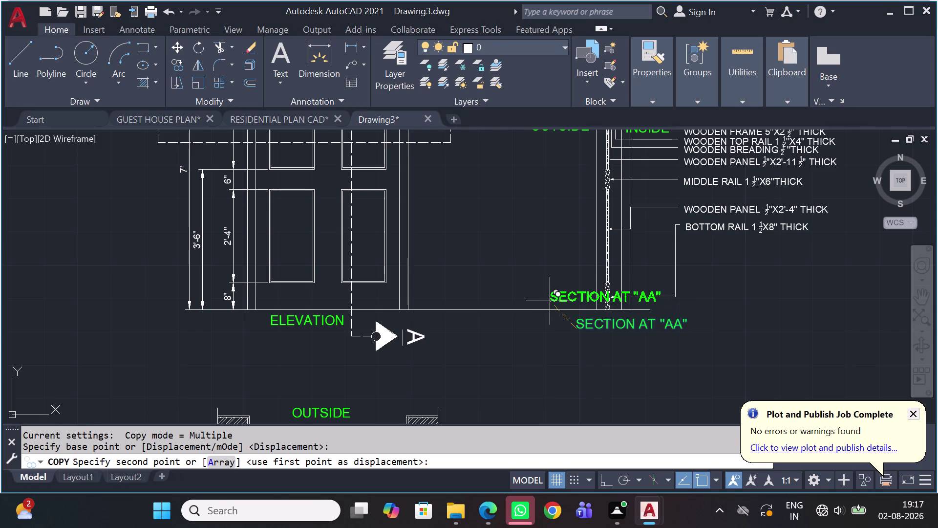
click(550, 301)
scroll(up, 3)
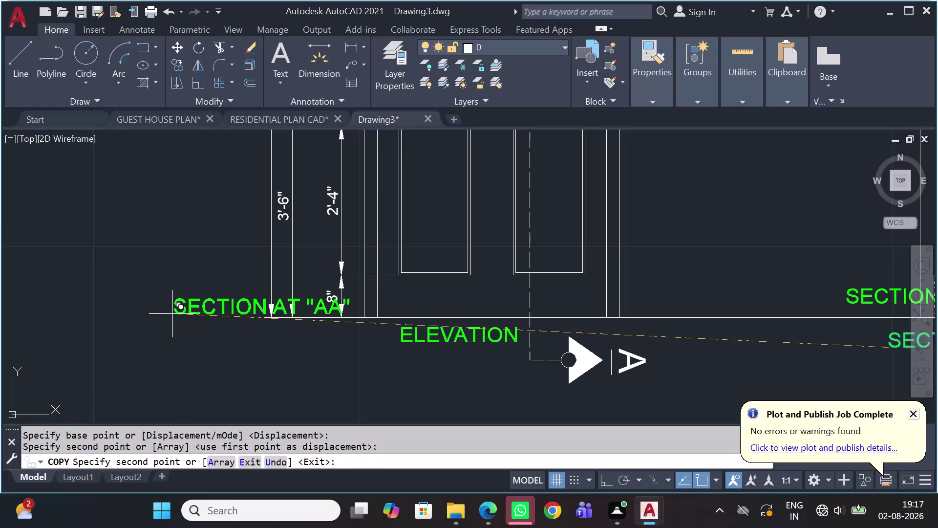
click(173, 314)
key(Escape)
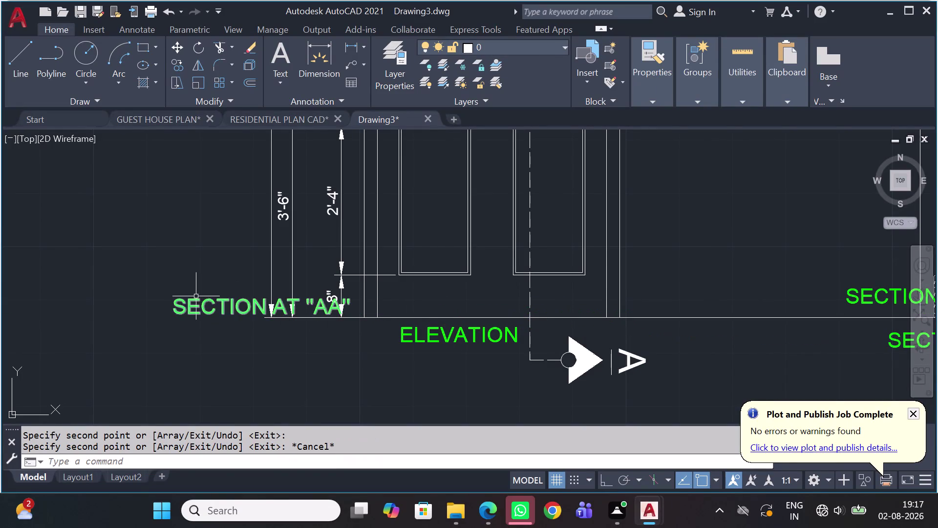
Change the copied label under the elevation to read G.L +00.
double_click(208, 307)
triple_click(207, 299)
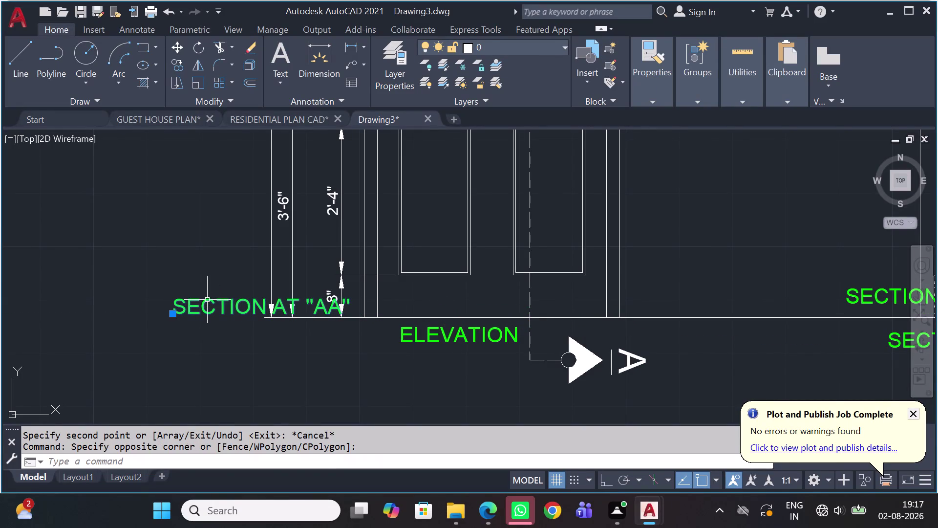
click(207, 300)
click(208, 301)
double_click(210, 303)
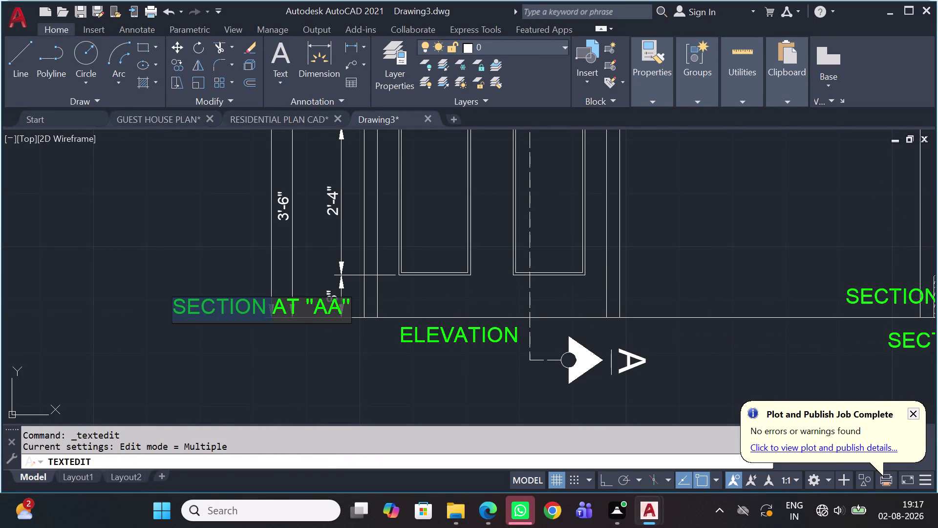
click(210, 301)
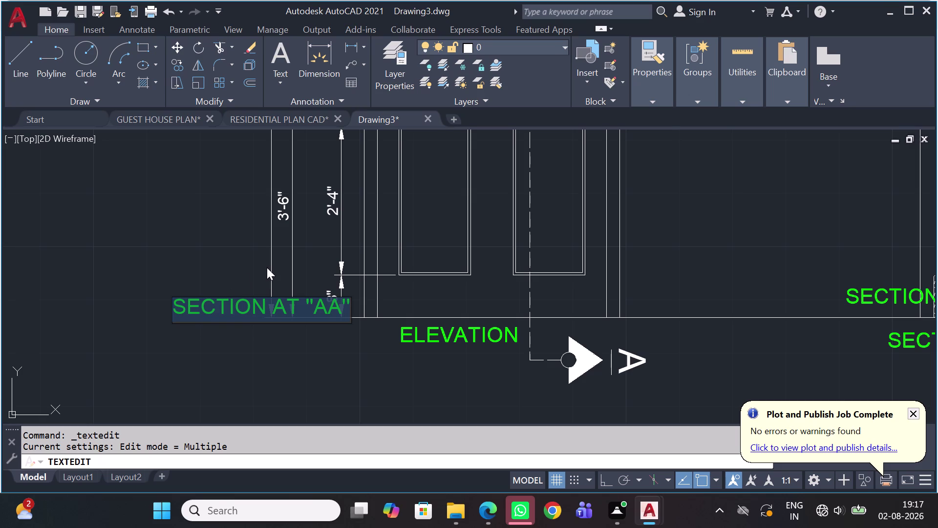
text(G.)
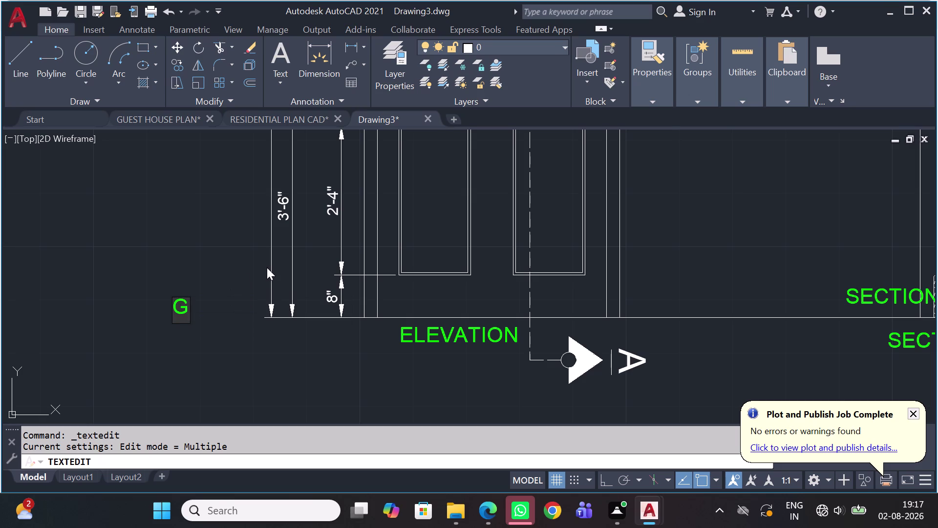
text(L)
key(space)
key(equal)
key(BackSpace)
key(shift+plus)
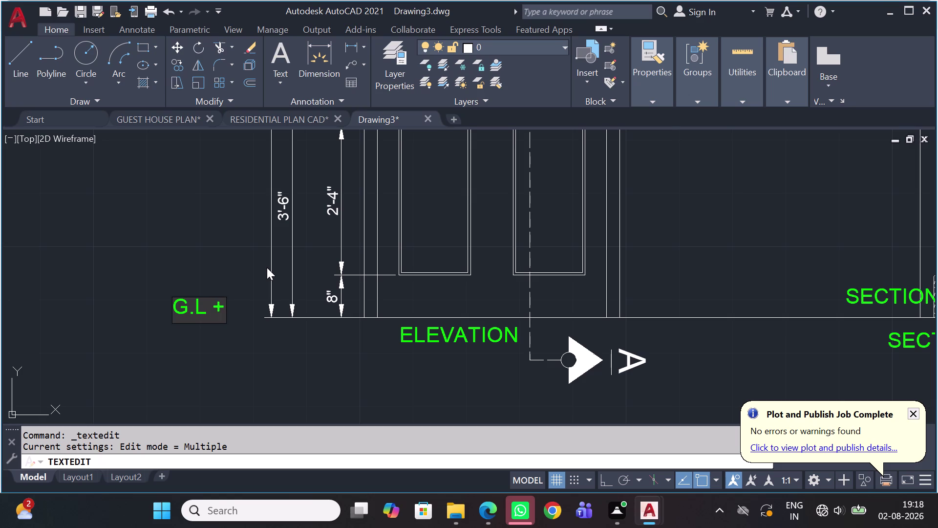
text(00)
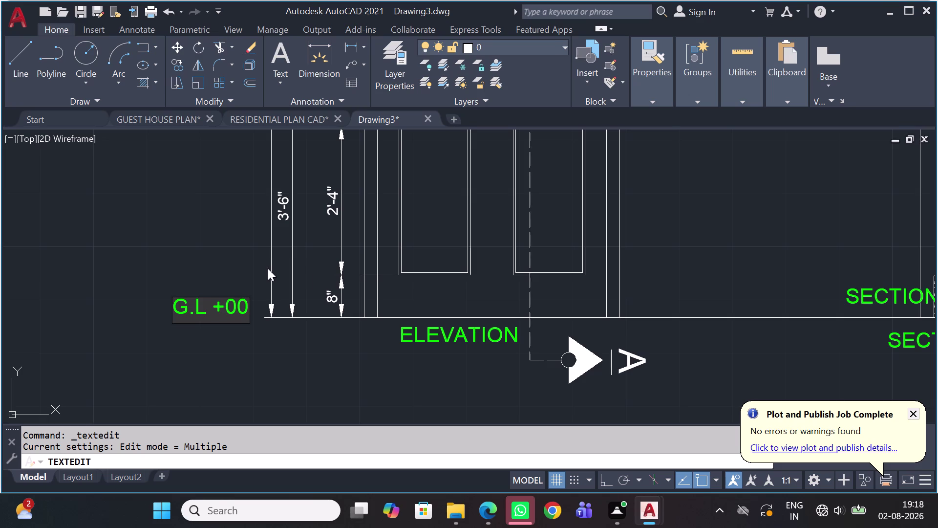
click(848, 300)
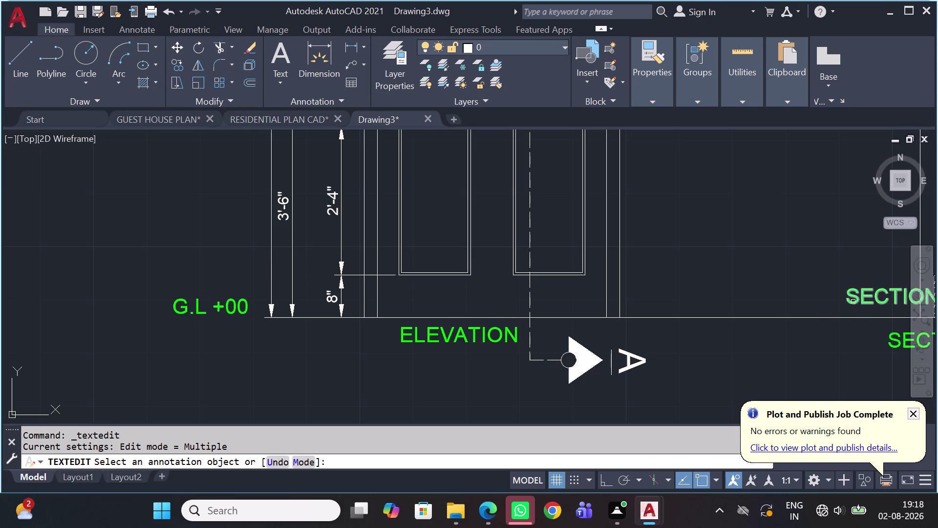
Replace the copied title beside the section with G.L.+00 and end text editing.
middle_drag(844, 298, 602, 278)
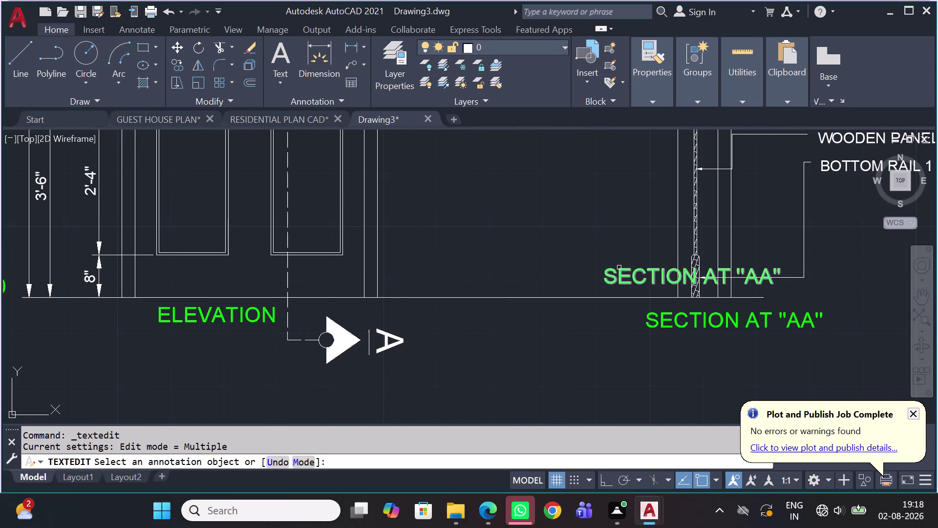
double_click(619, 268)
click(618, 266)
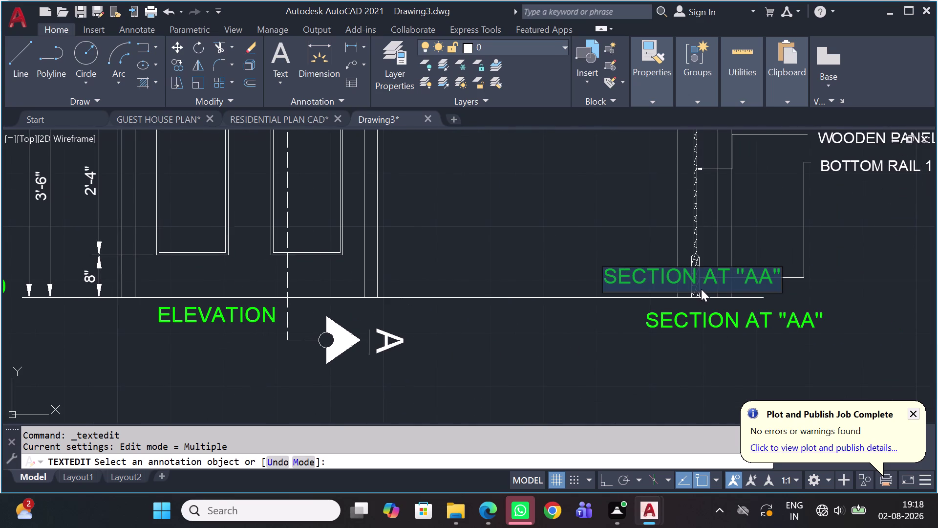
text(G.)
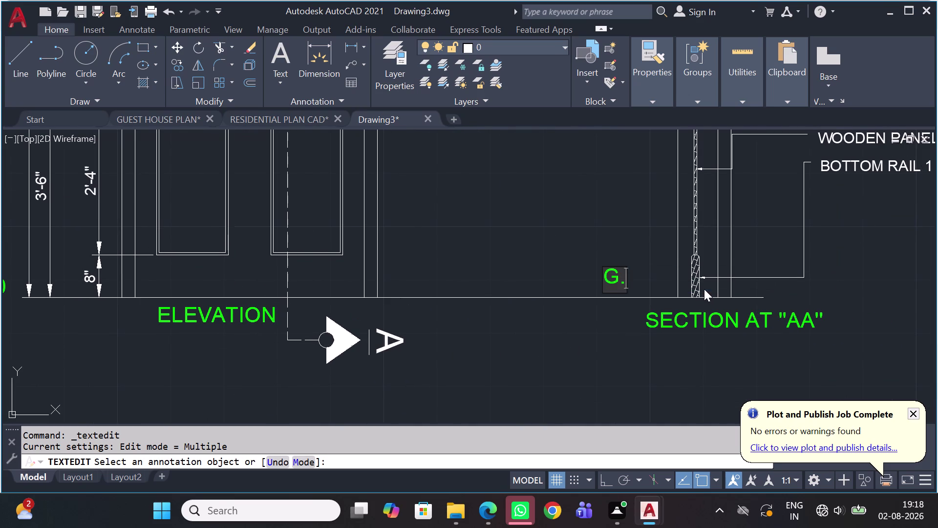
text(L)
key(period)
key(shift+plus)
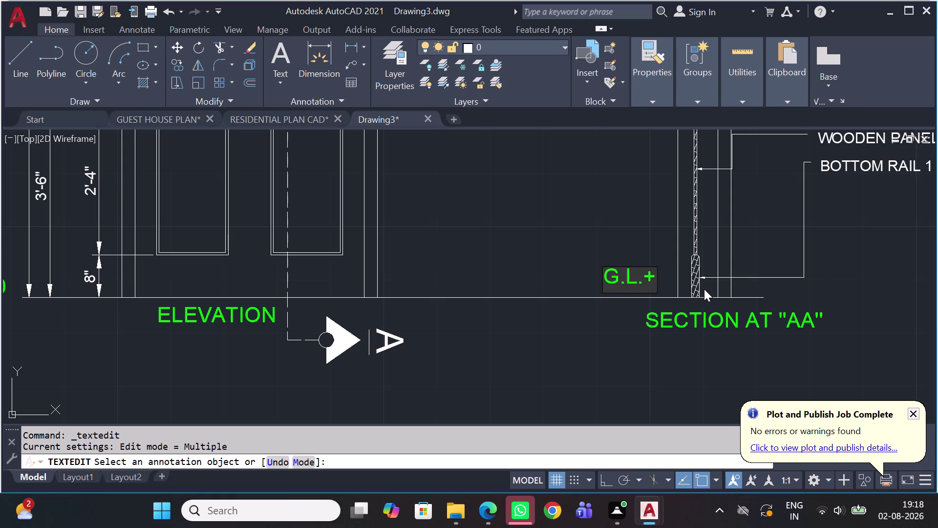
text(00)
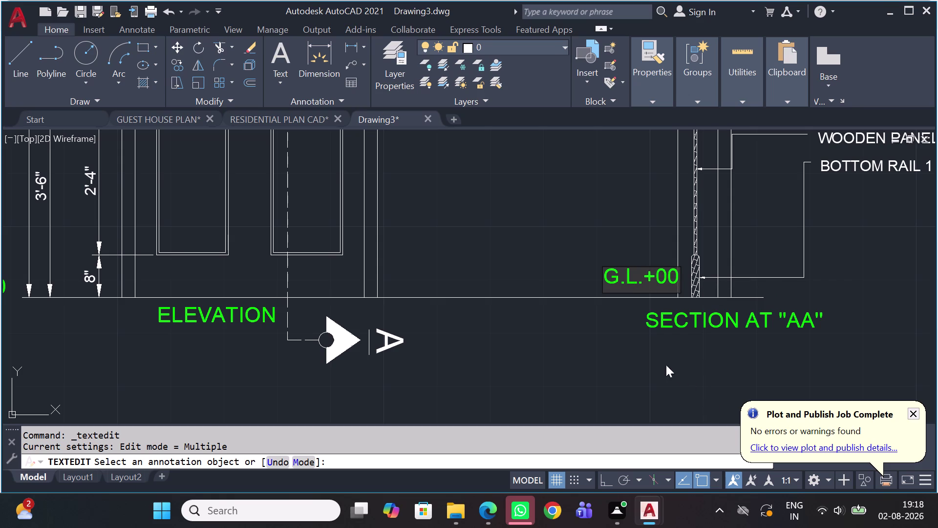
click(654, 357)
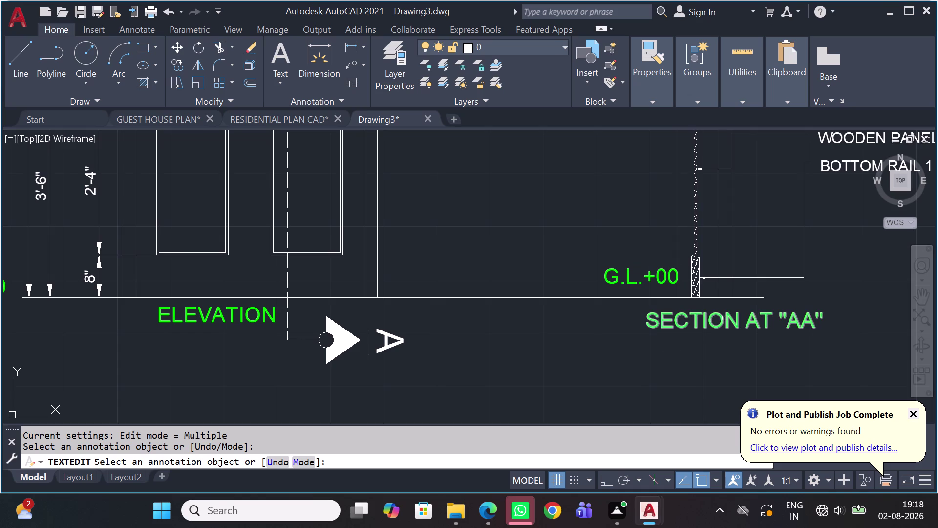
key(Return)
scroll(down, 3)
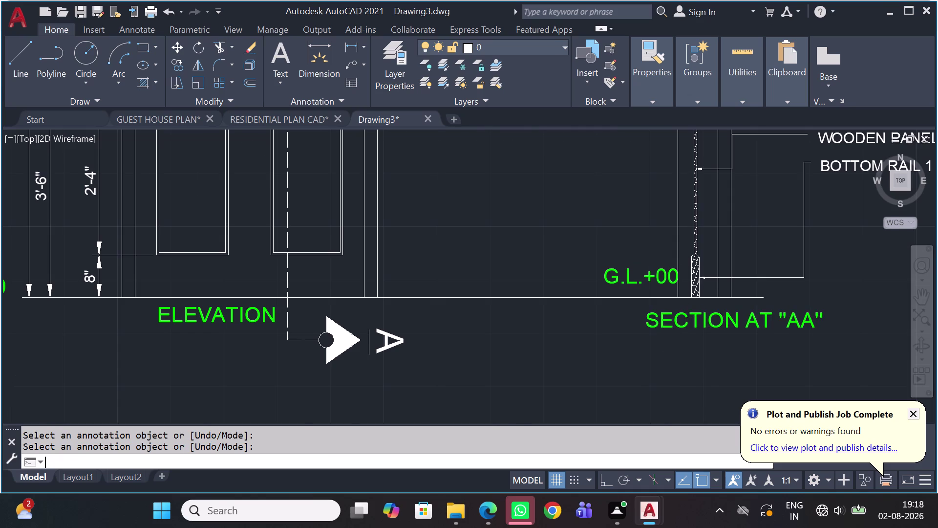
Move the G.L.+00 label slightly left along the section's ground line.
middle_drag(686, 332, 629, 314)
scroll(up, 3)
click(607, 299)
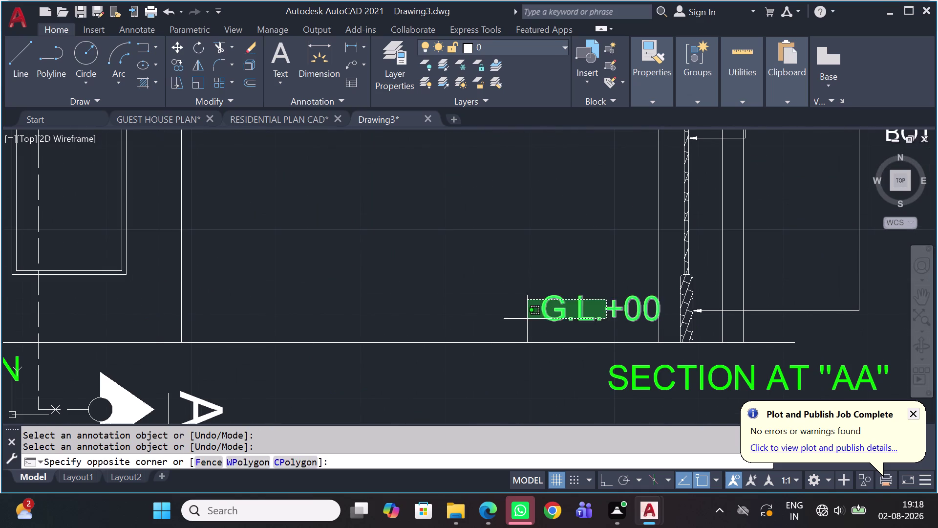
click(525, 319)
key(m)
key(space)
click(537, 324)
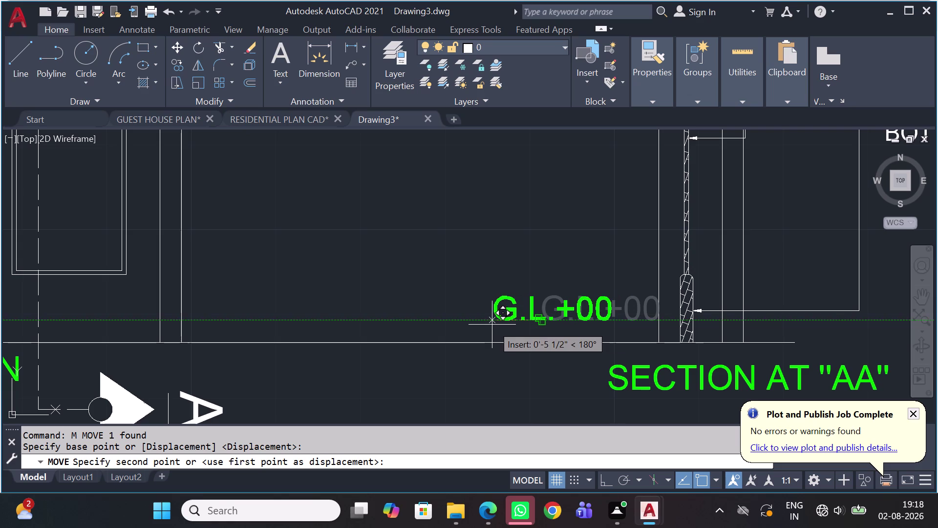
click(492, 325)
scroll(down, 3)
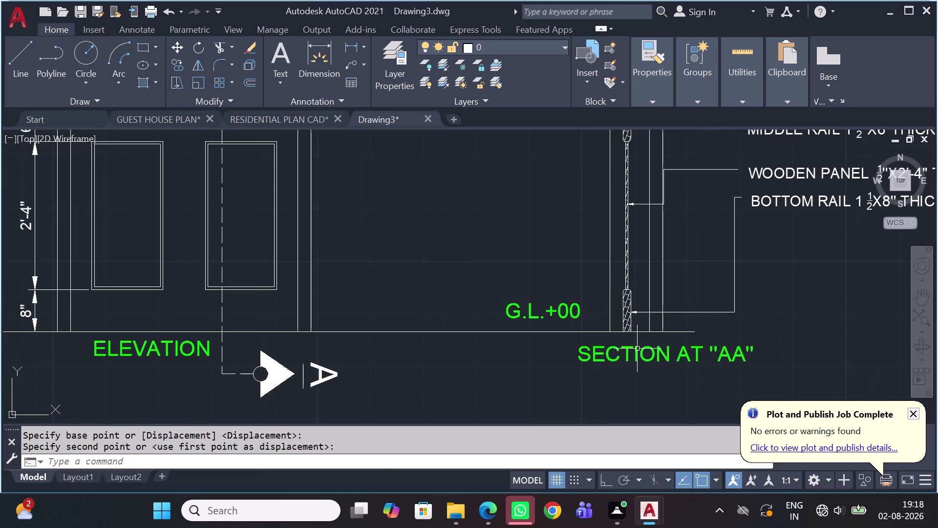
key(ctrl+s)
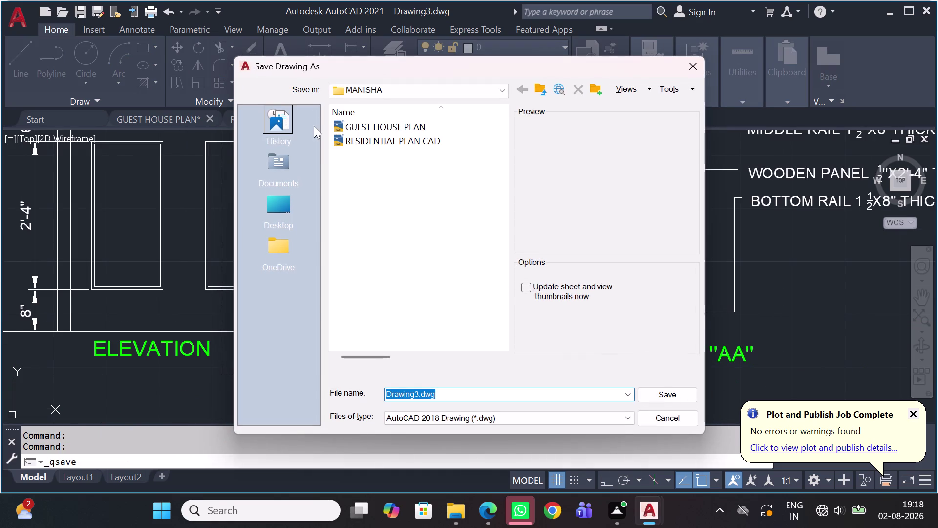
Replace the file name with DOUBLE PANEL DOOR AUTO CAD FILE and save the drawing.
click(446, 395)
double_click(446, 395)
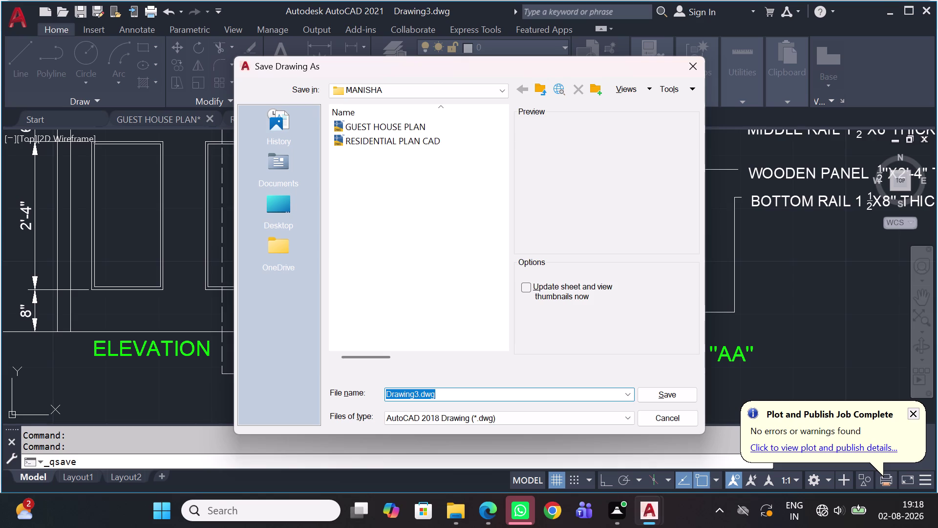
key(d)
text(OU)
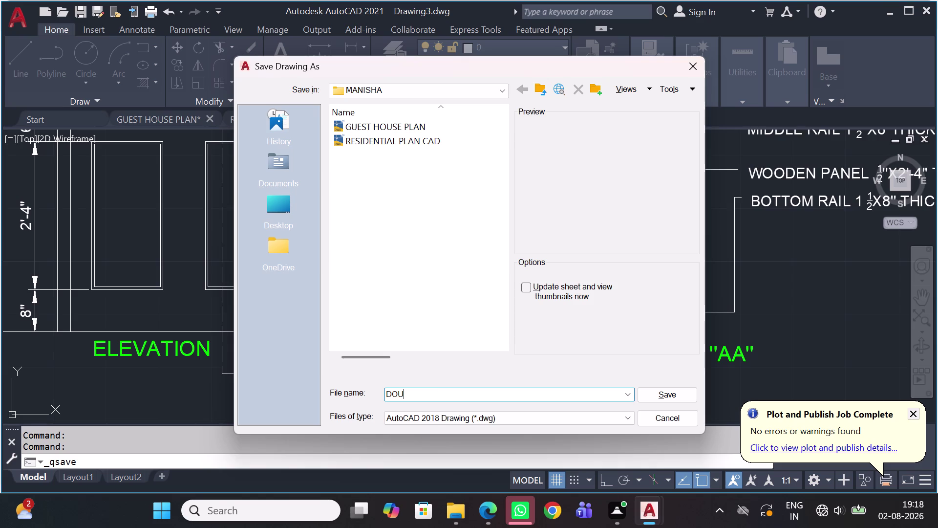
key(b)
text(LE)
key(space)
text(P)
text(ANEL D)
text(OOR)
key(space)
key(a)
key(u)
text(TO)
key(space)
text(C)
key(a)
text(D)
key(space)
text(F)
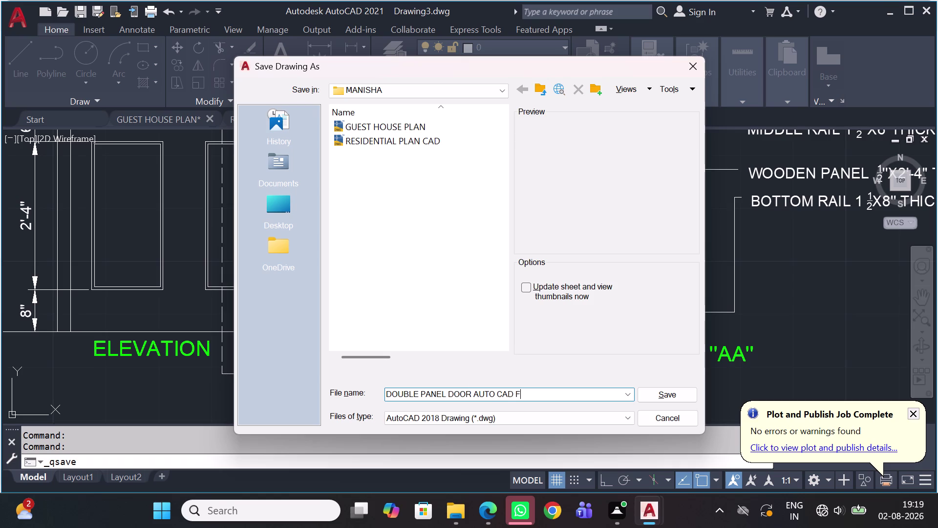
text(ILE)
click(676, 399)
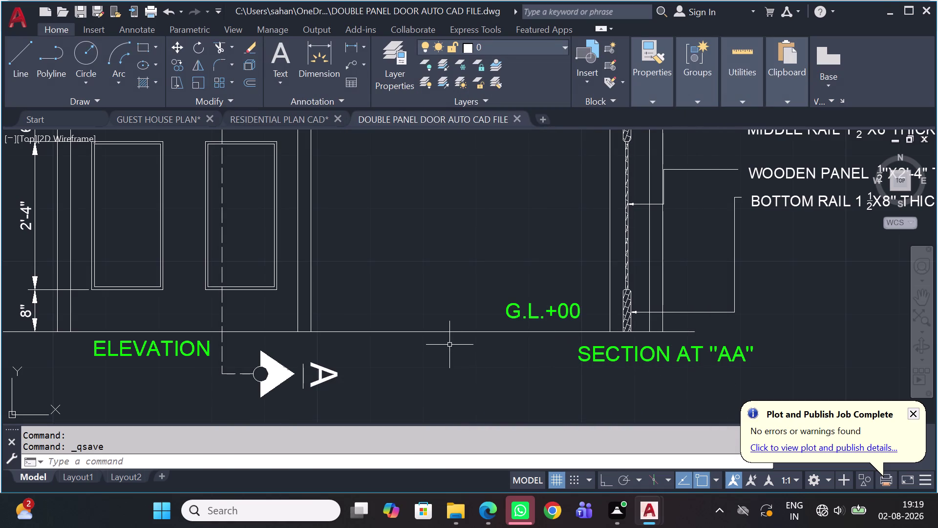
key(ctrl+s)
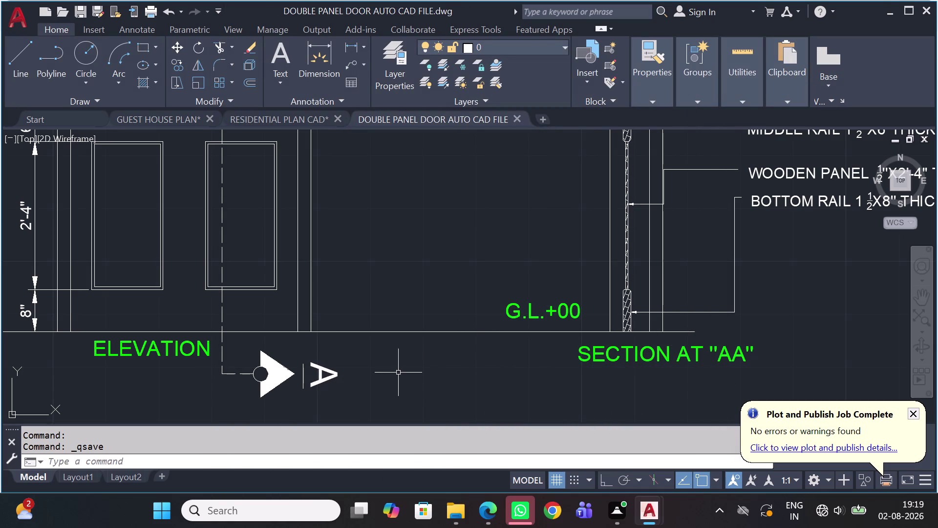
Start a single-sheet plot using AutoCAD PDF (High Quality Print) and preview it.
key(ctrl+p)
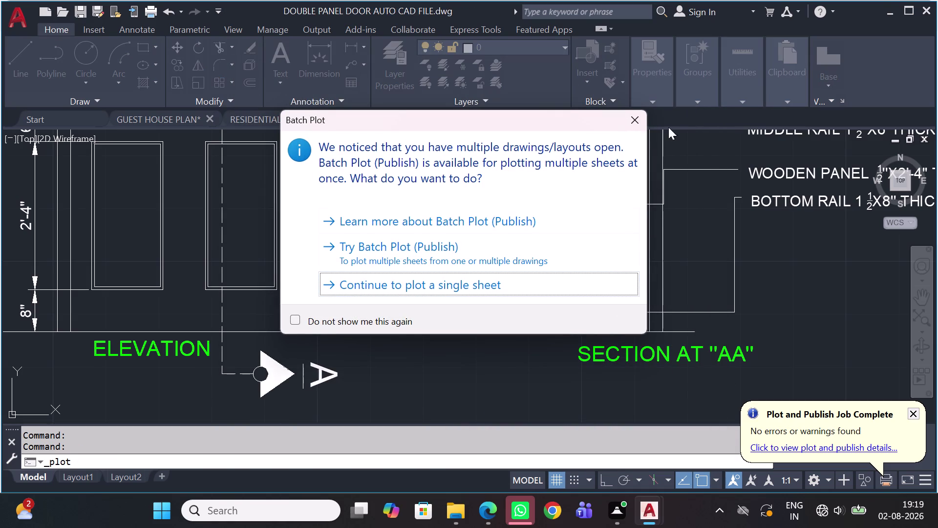
click(640, 116)
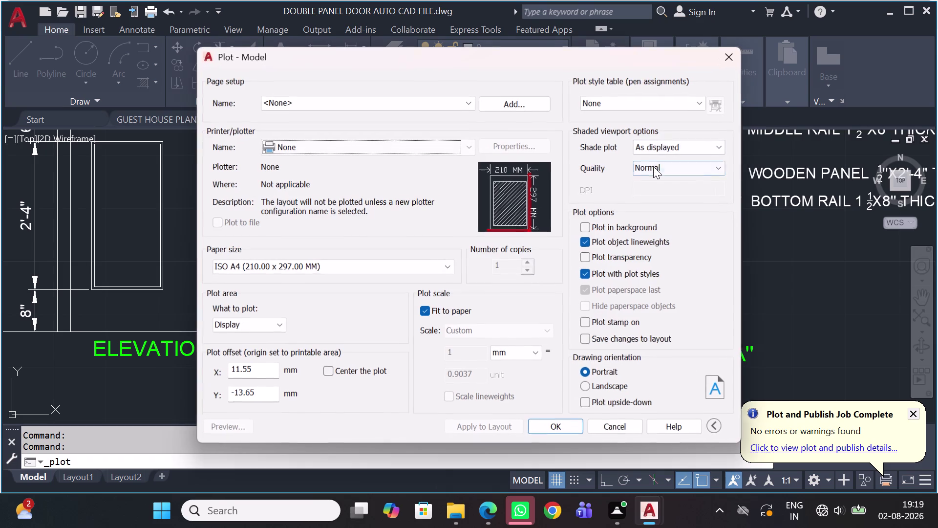
click(291, 148)
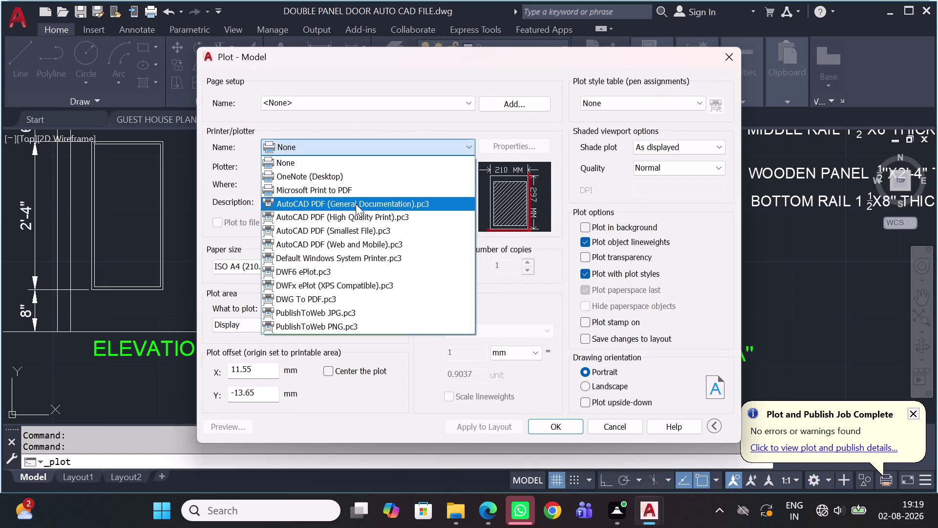
click(354, 216)
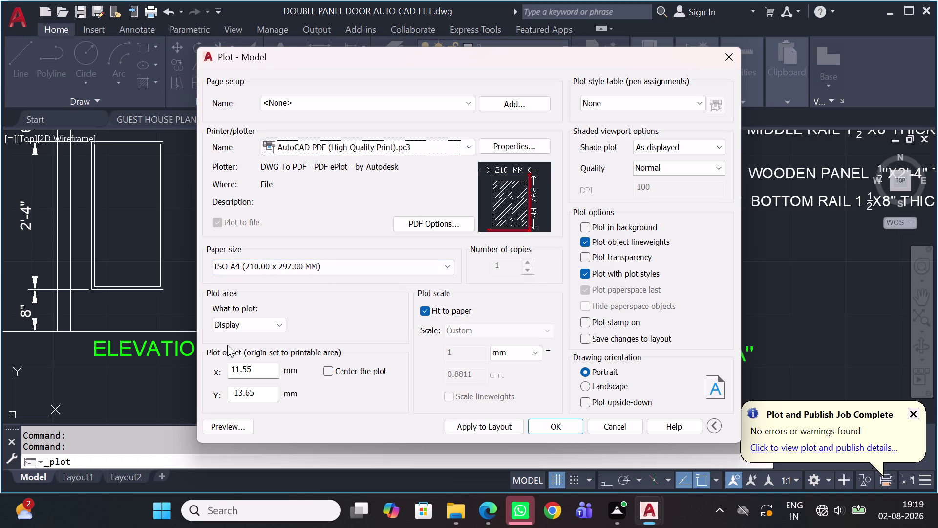
click(239, 428)
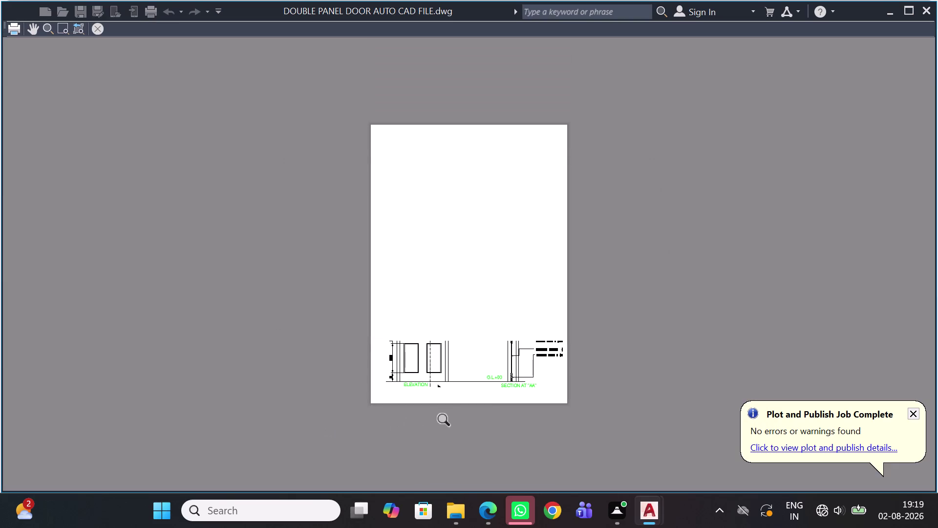
scroll(down, 3)
scroll(up, 3)
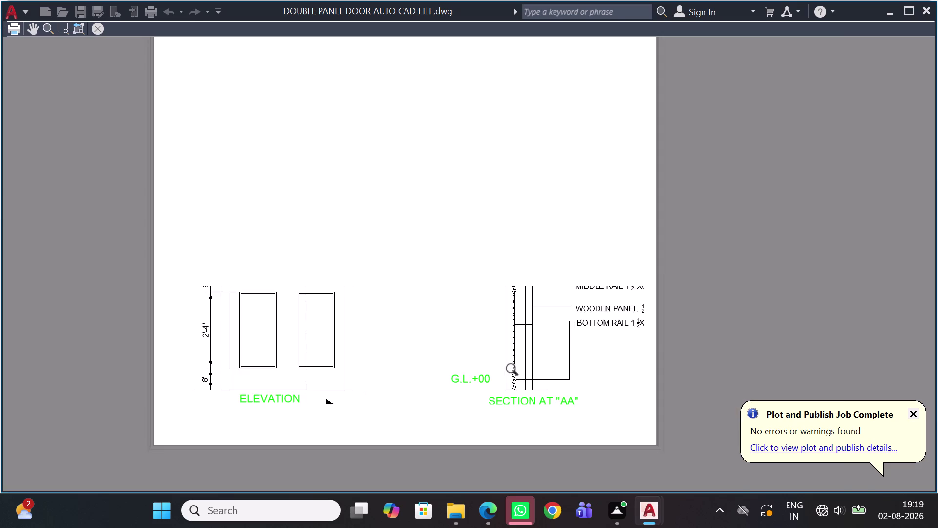
scroll(up, 3)
scroll(down, 3)
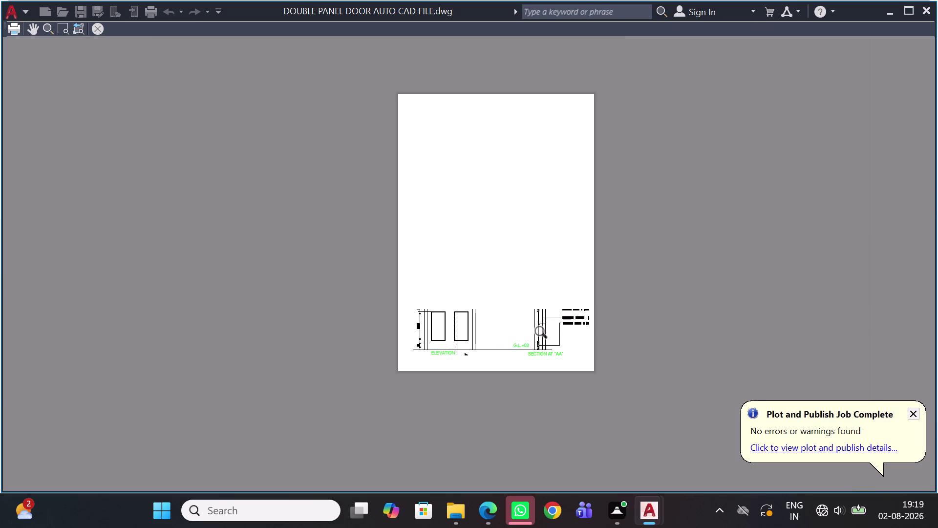
scroll(up, 3)
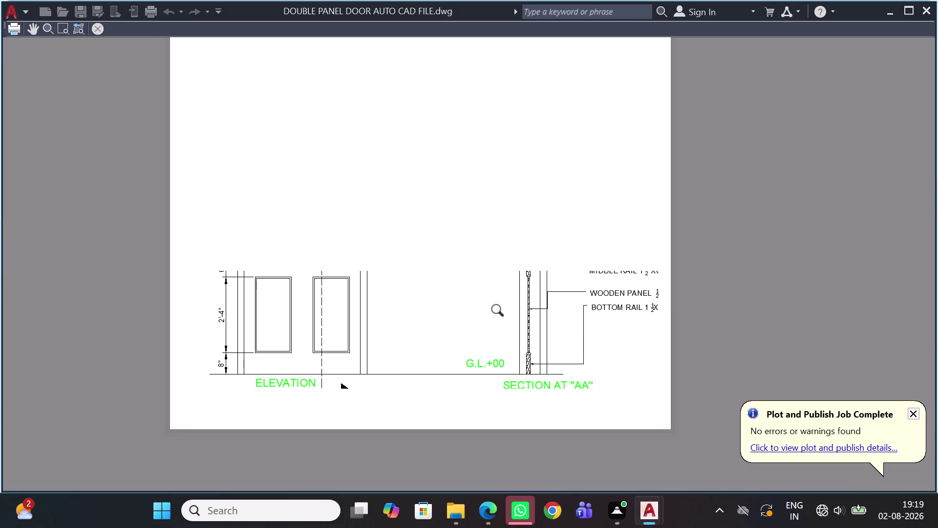
scroll(down, 3)
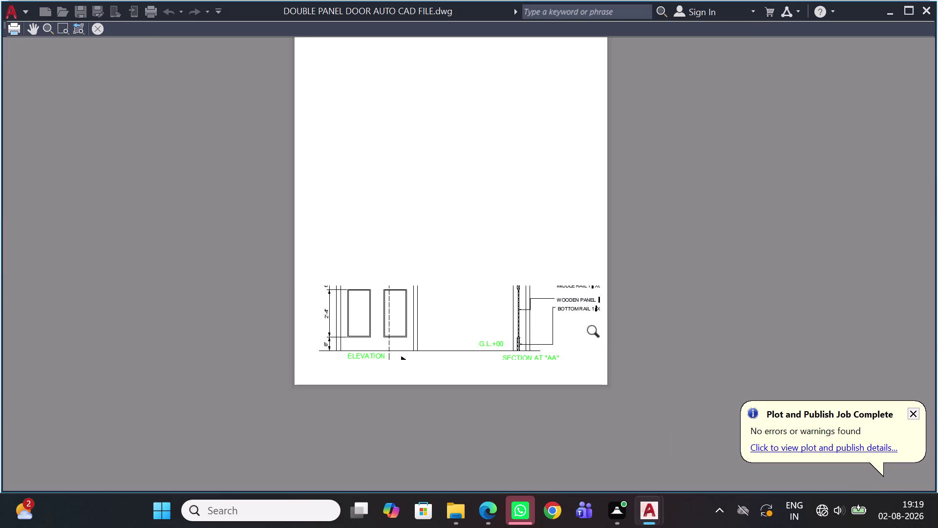
key(Escape)
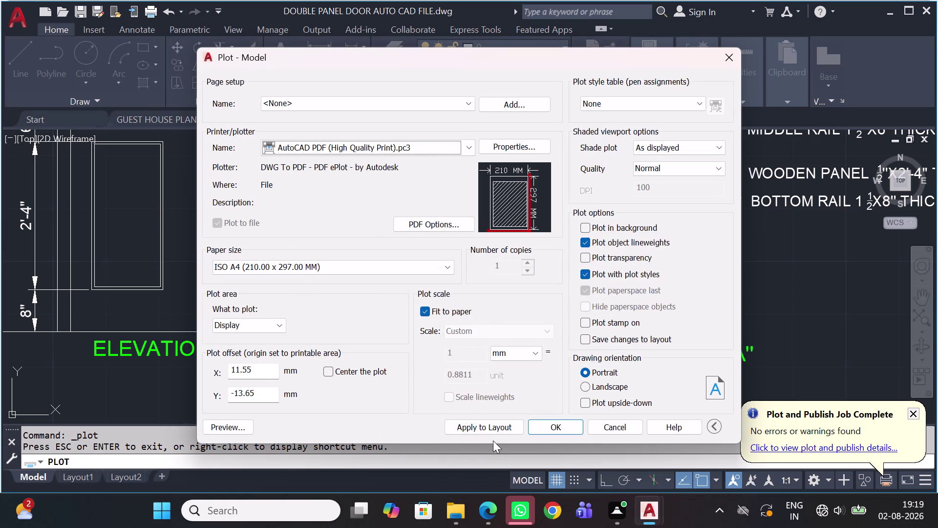
Switch to landscape, keep ISO A4, and plot to DOUBLE PANEL DOOR AUTO CAD FILE-Model.pdf.
click(588, 388)
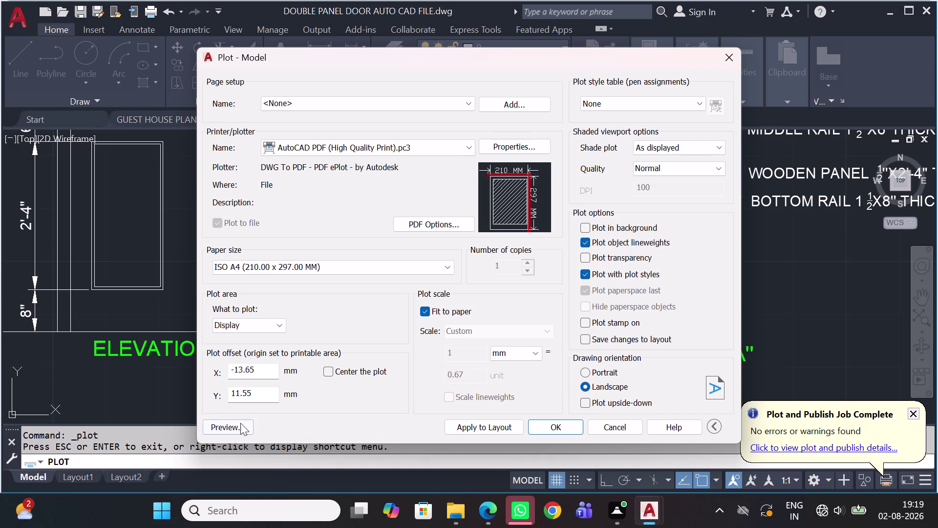
click(240, 427)
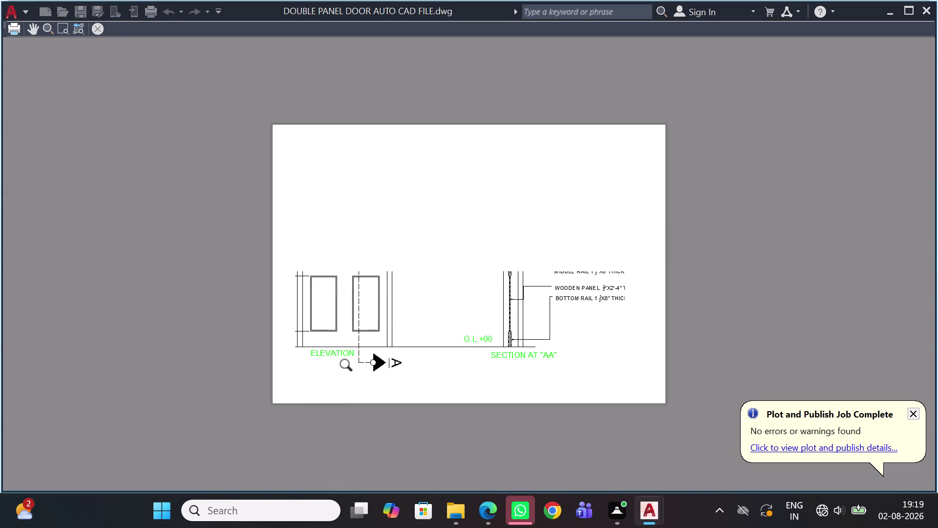
key(Escape)
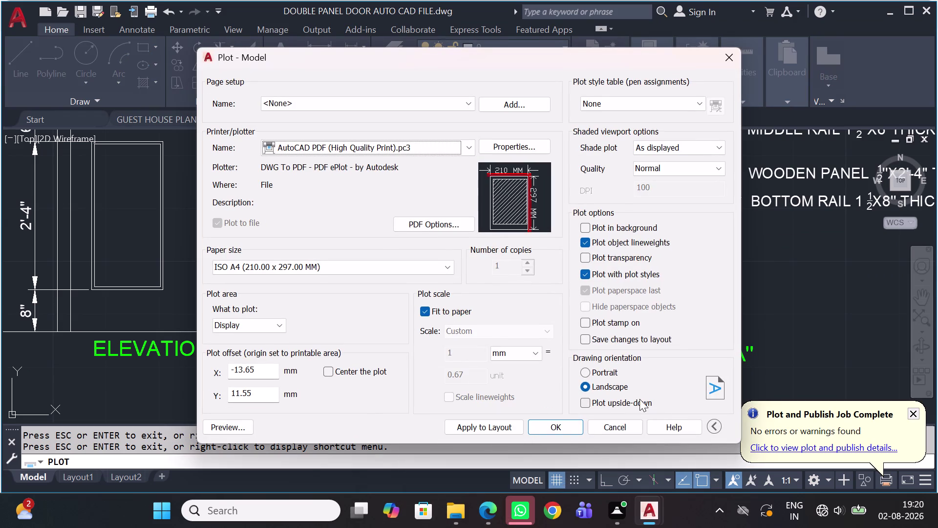
click(592, 366)
click(586, 367)
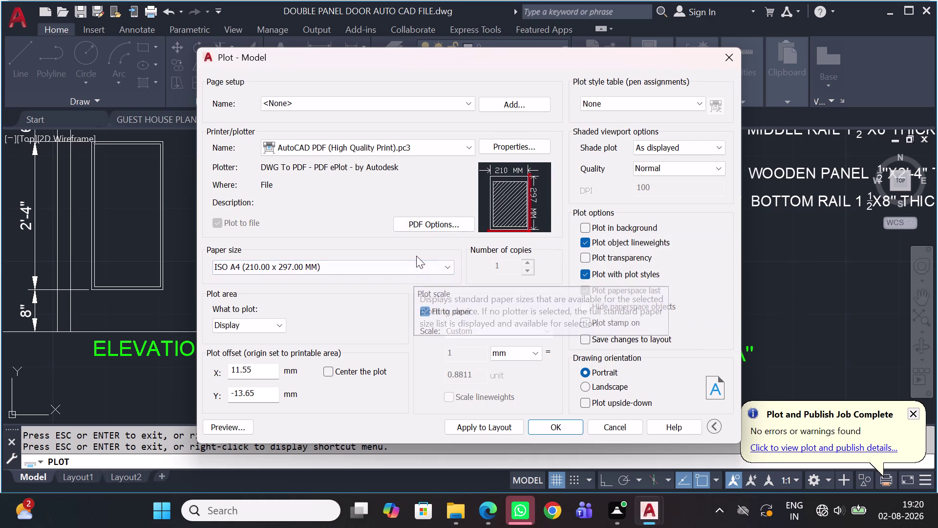
click(405, 272)
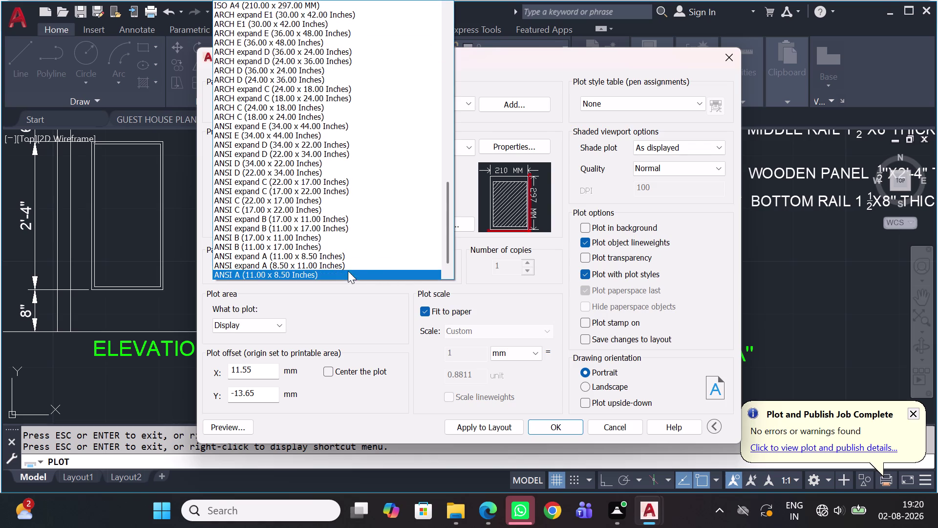
key(Escape)
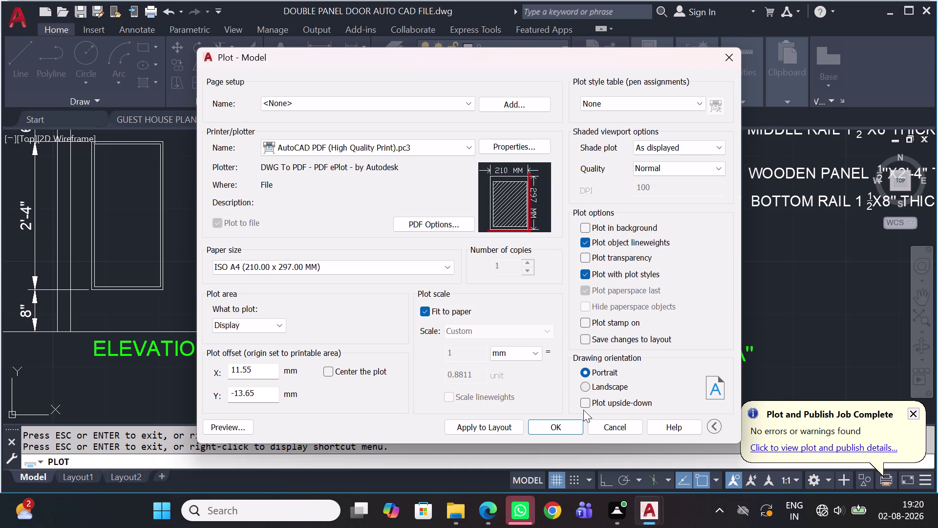
click(558, 426)
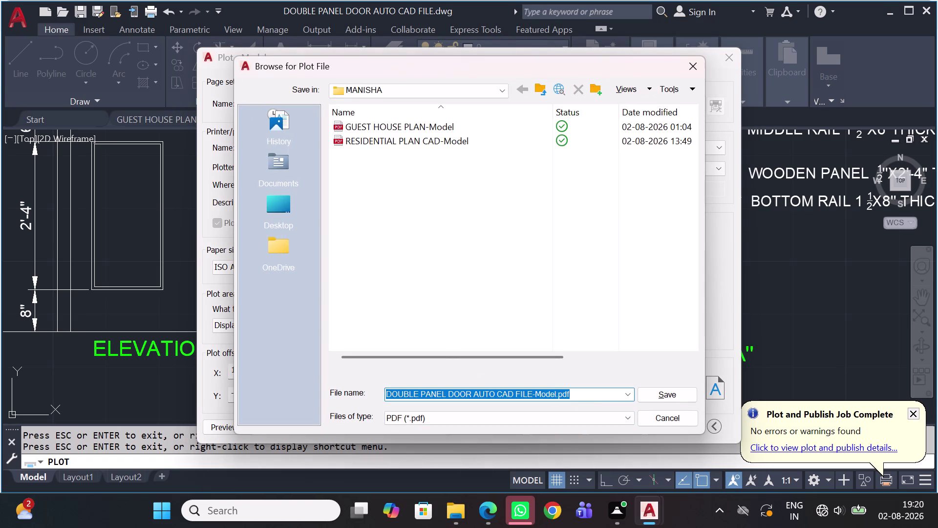
click(664, 394)
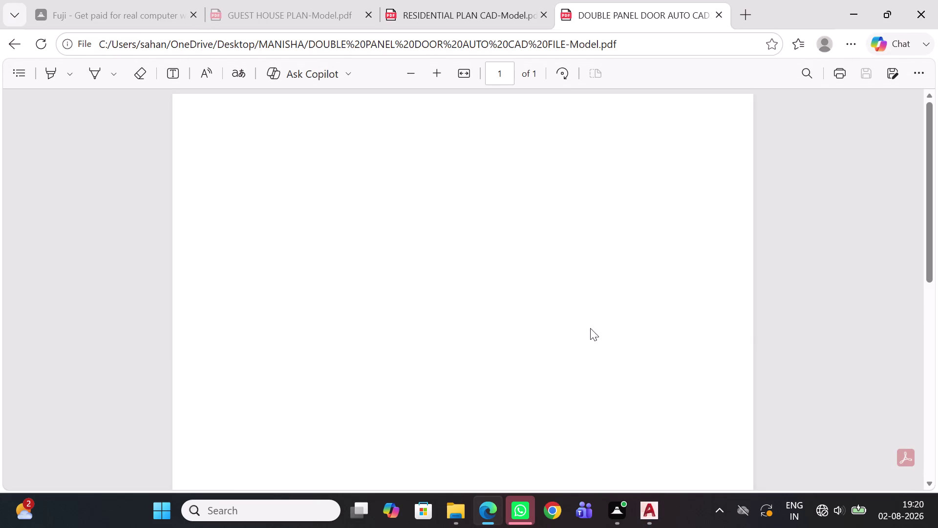
Scroll through the plotted door PDF in Microsoft Edge to review it.
scroll(down, 3)
scroll(down, 3)
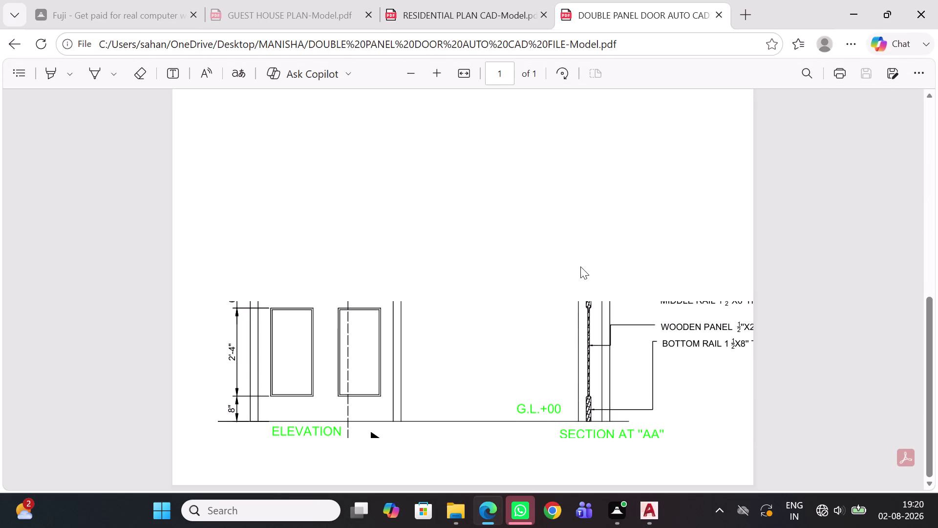
scroll(down, 3)
scroll(up, 3)
scroll(up, 3)
scroll(down, 3)
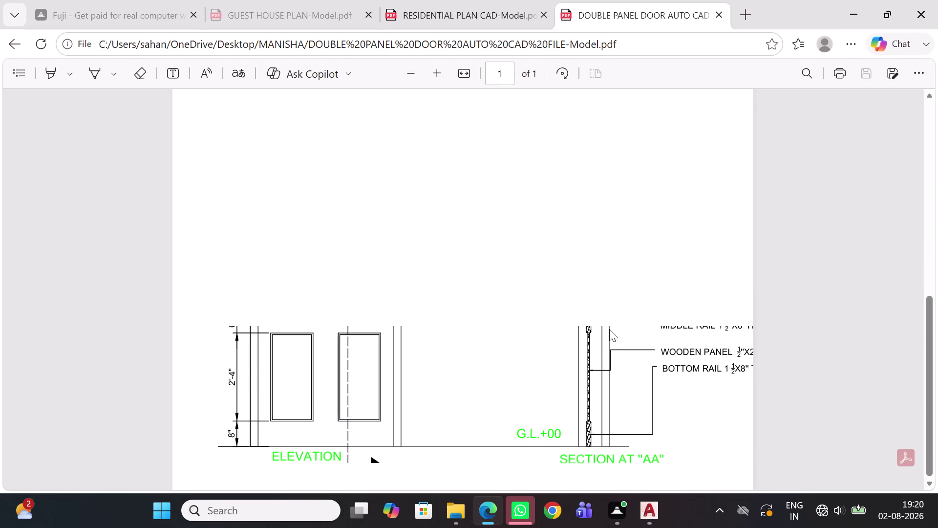
scroll(down, 3)
scroll(down, 3)
scroll(up, 3)
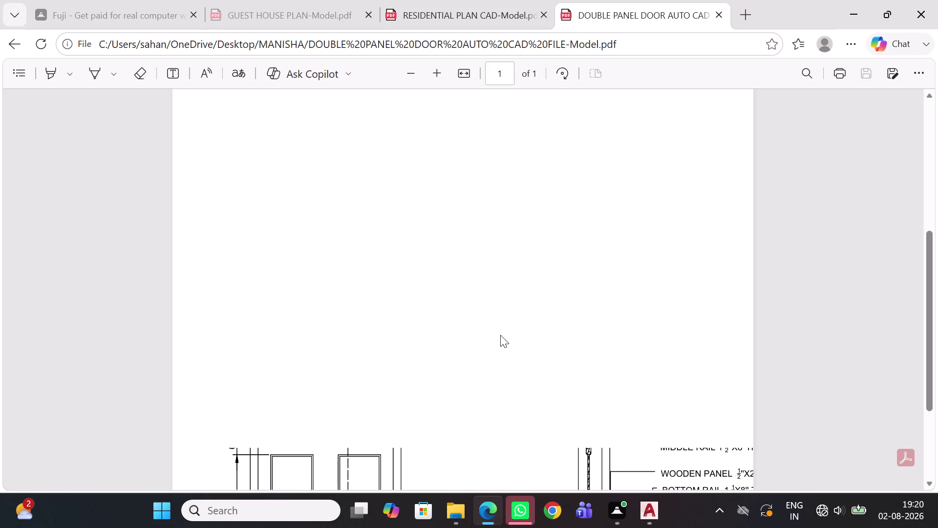
key(Escape)
key(Escape)
click(9, 40)
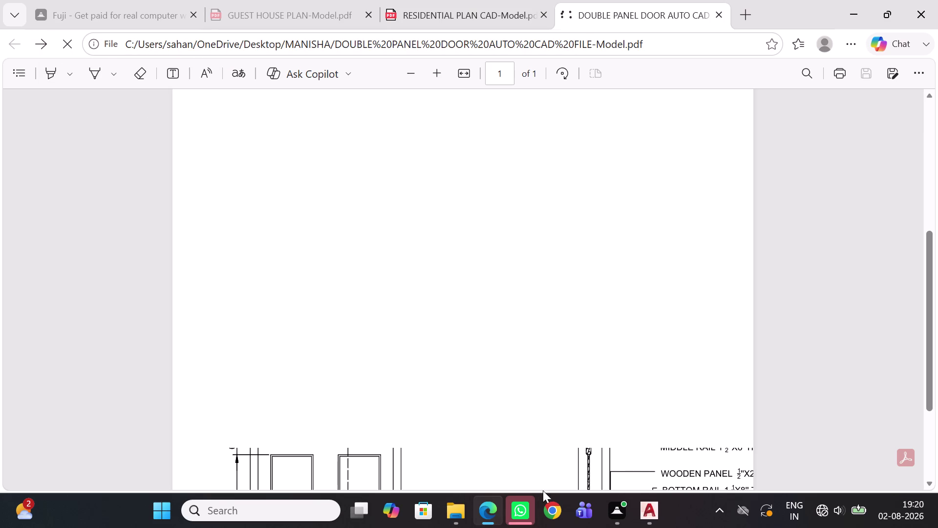
scroll(down, 3)
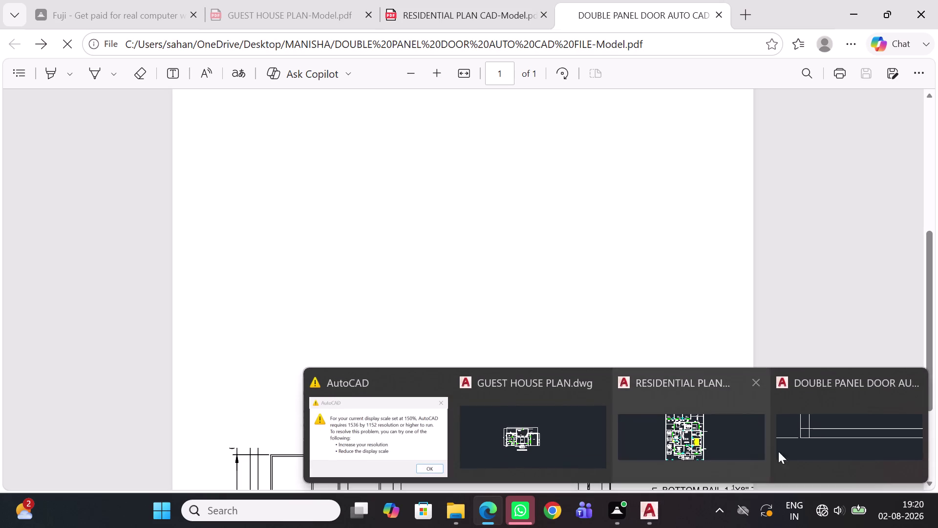
Return to the door drawing in AutoCAD, reframe the view and start a new plot.
click(814, 440)
scroll(down, 3)
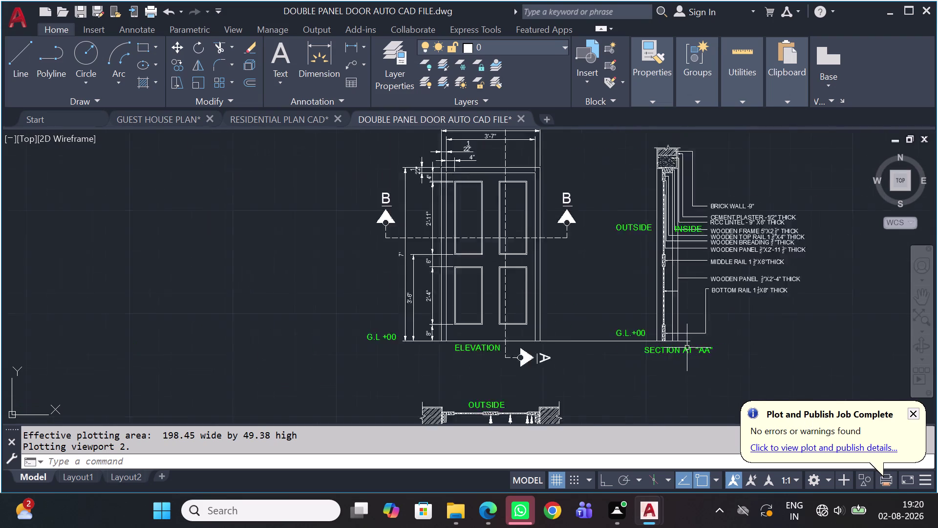
scroll(down, 3)
middle_drag(682, 345, 556, 314)
scroll(down, 3)
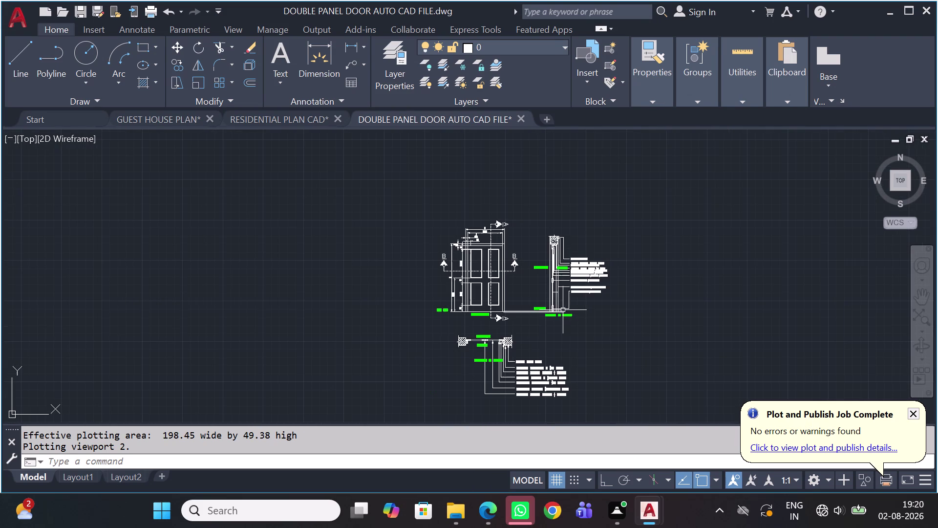
middle_drag(564, 323, 539, 299)
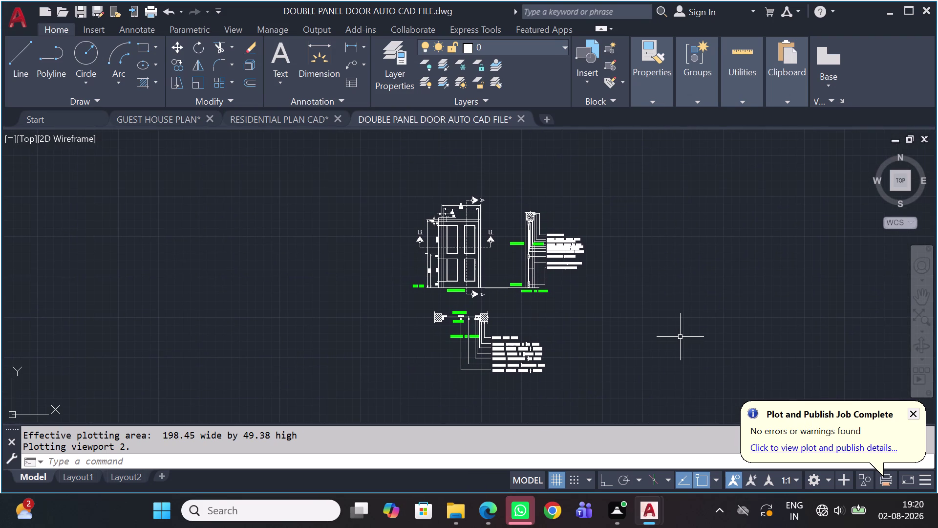
key(ctrl+p)
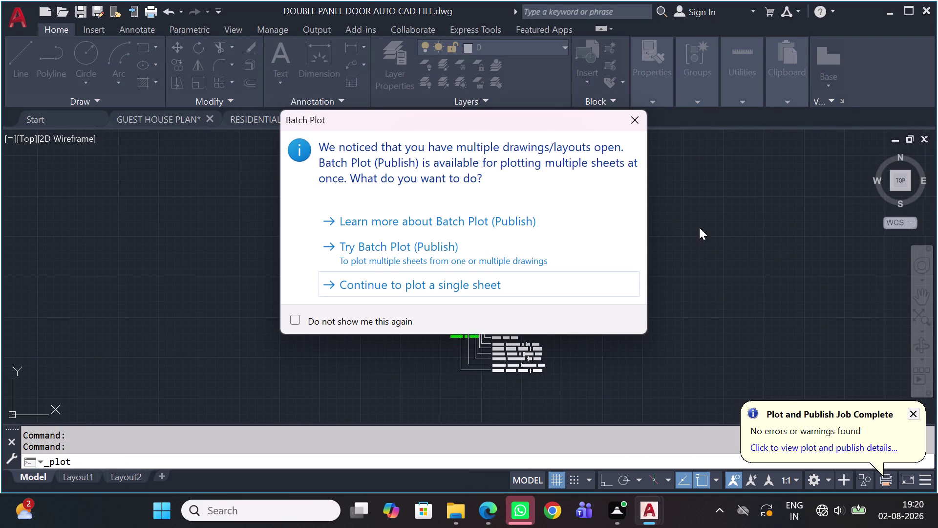
Plot a single sheet on landscape ISO A4 (297x210) paper.
click(632, 120)
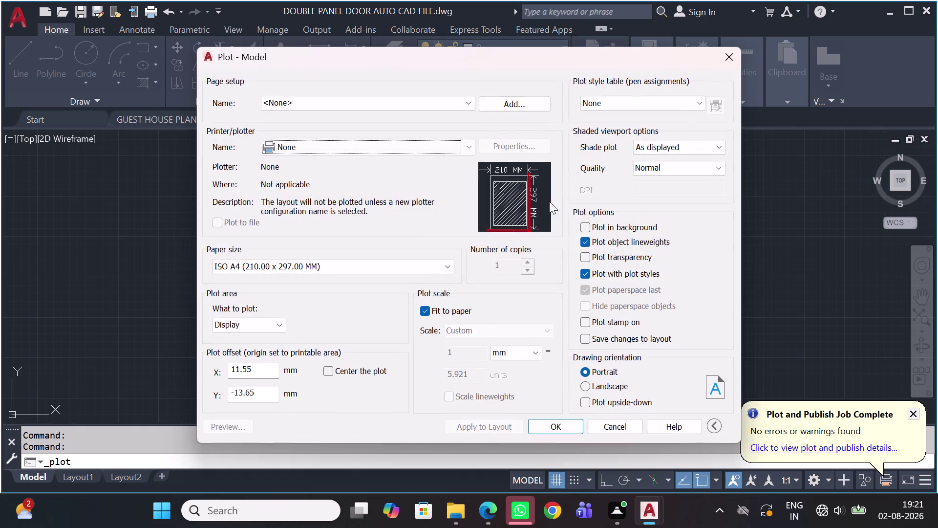
click(360, 271)
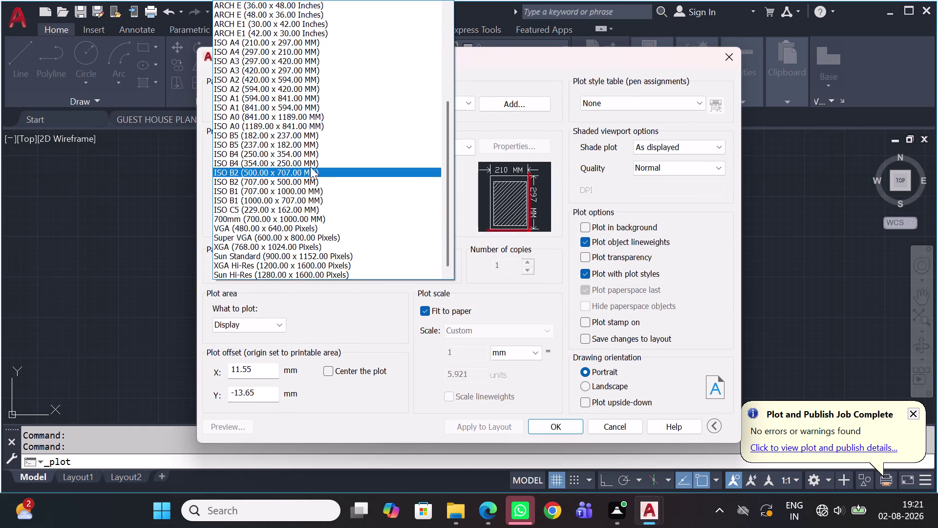
scroll(up, 3)
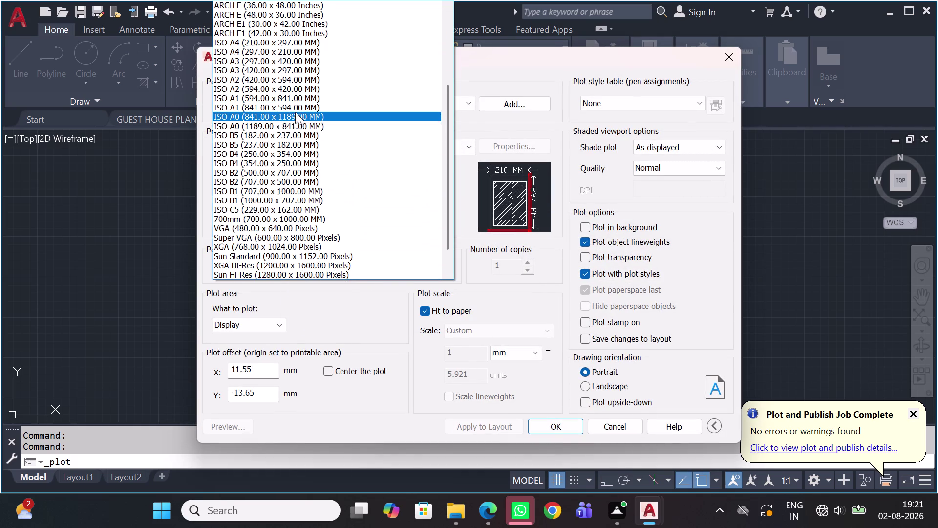
scroll(up, 3)
scroll(up, 3)
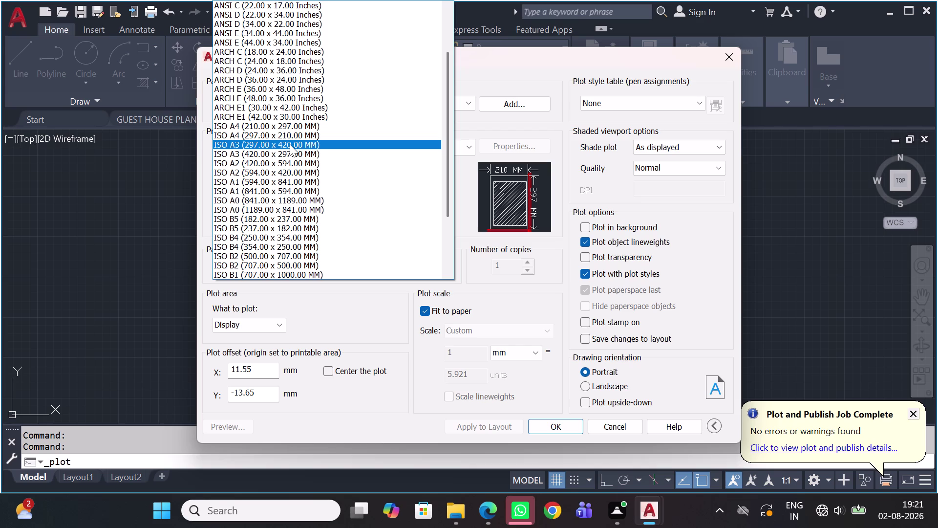
click(304, 134)
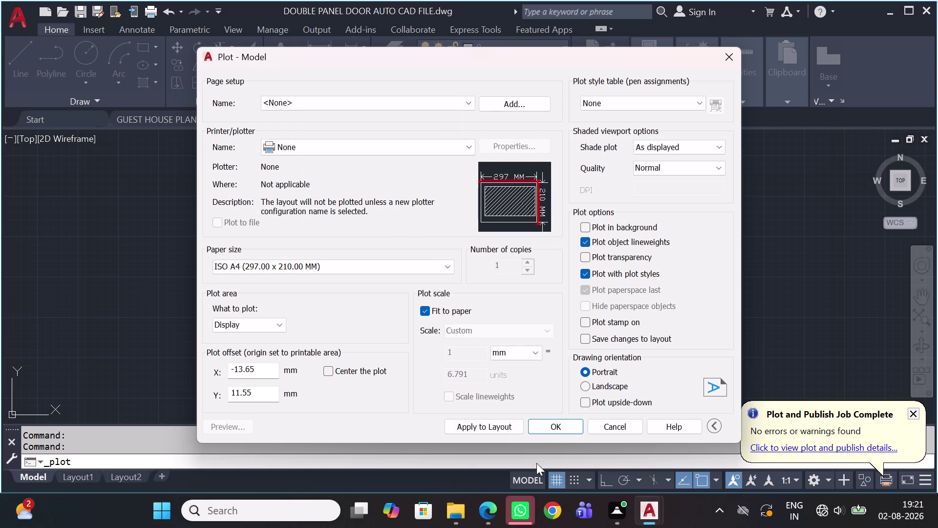
Dismiss the missing plot device warning and select the AutoCAD PDF (High Quality Print) plotter.
click(567, 426)
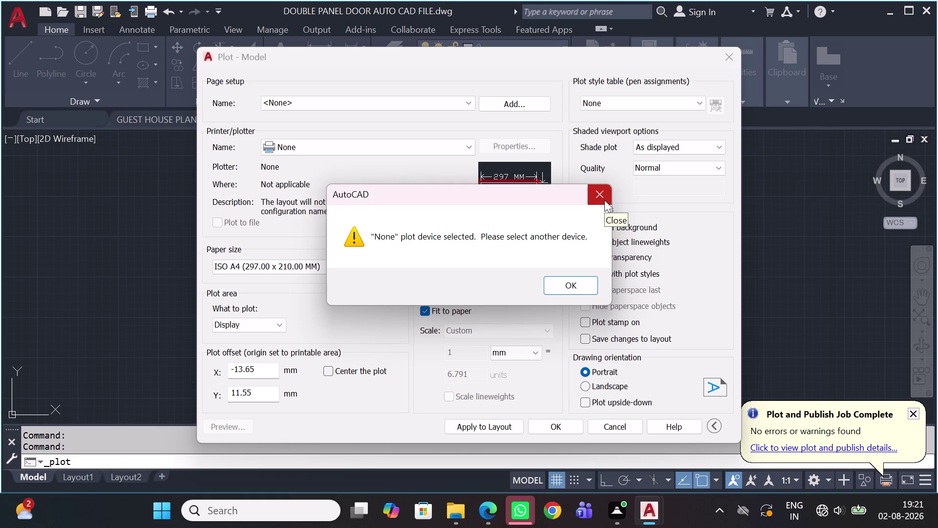
drag(605, 200, 609, 194)
click(417, 143)
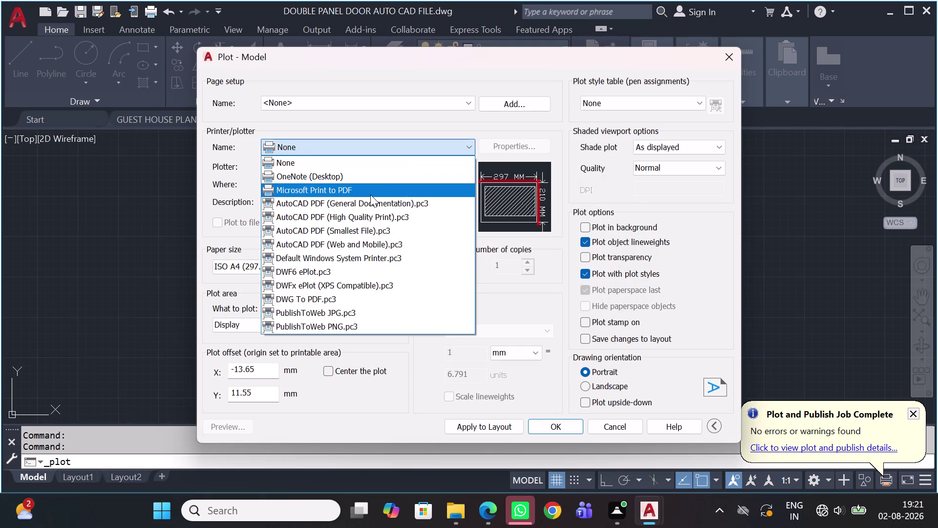
click(359, 221)
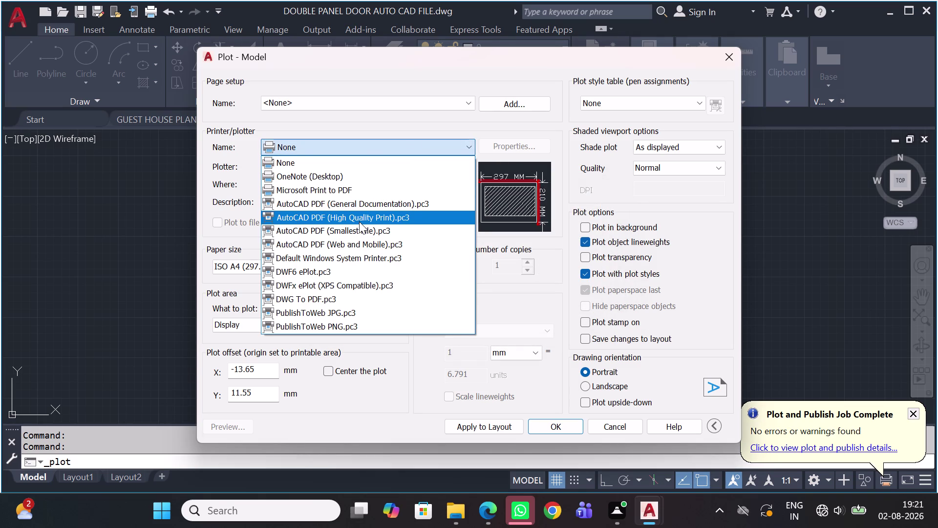
click(233, 428)
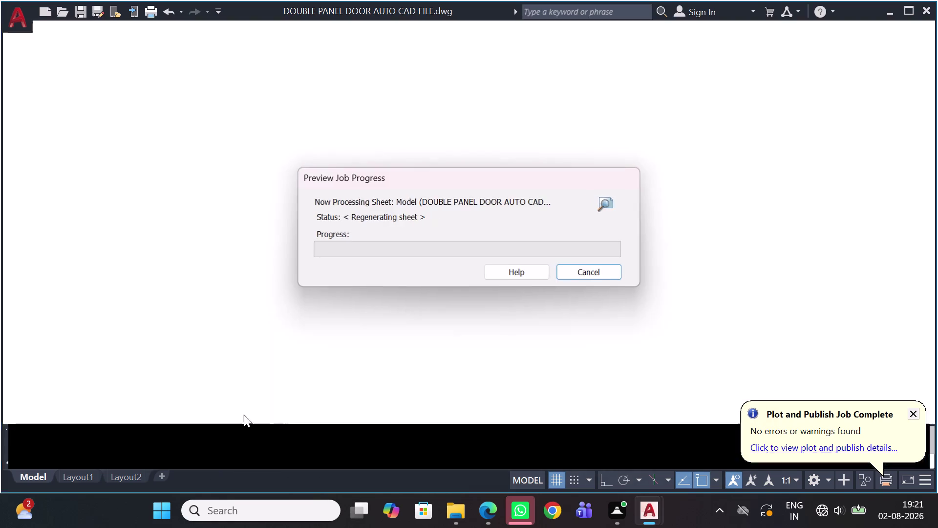
Zoom and pan around the plot preview, then close the Plot dialog without plotting.
scroll(up, 3)
scroll(up, 3)
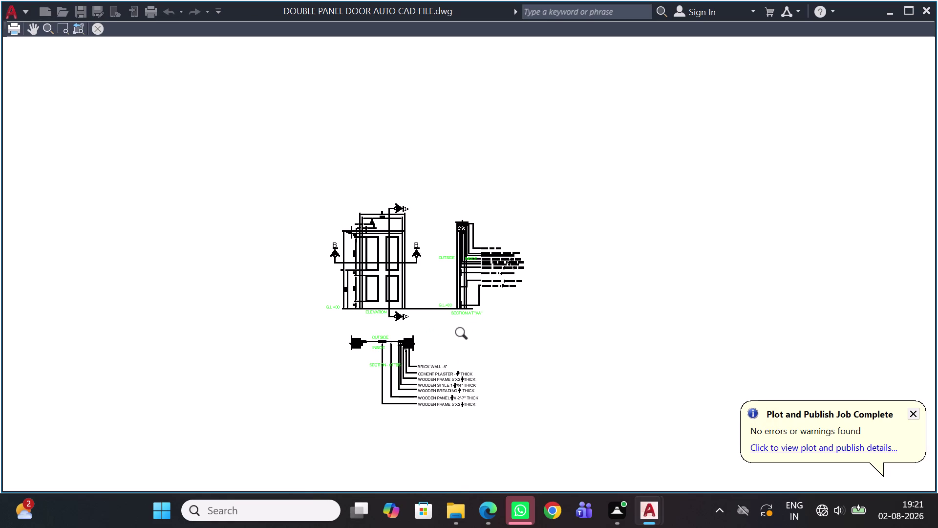
scroll(up, 3)
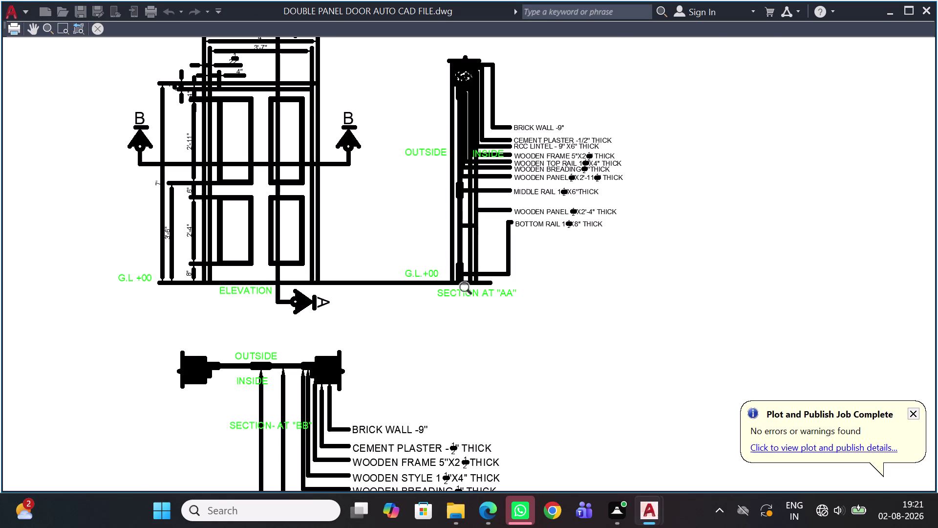
scroll(up, 3)
scroll(down, 3)
scroll(up, 3)
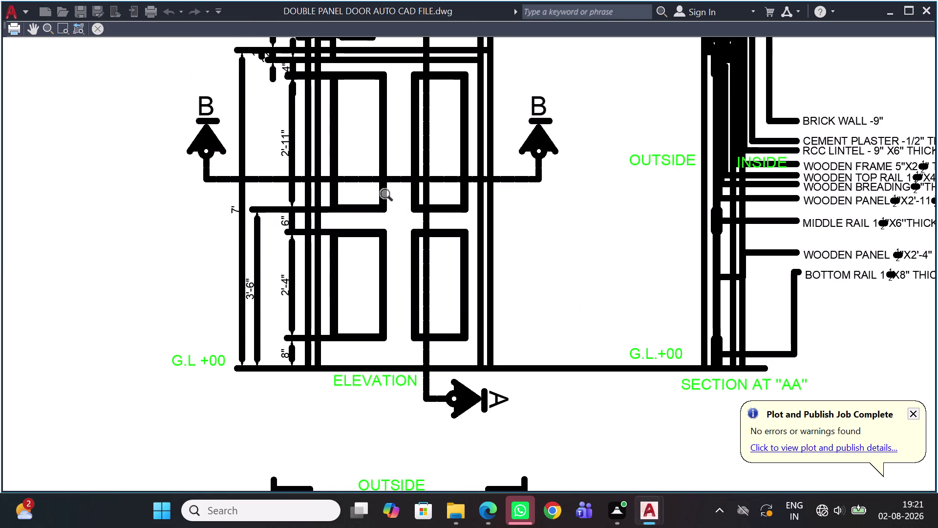
scroll(up, 3)
scroll(down, 3)
scroll(down, 3)
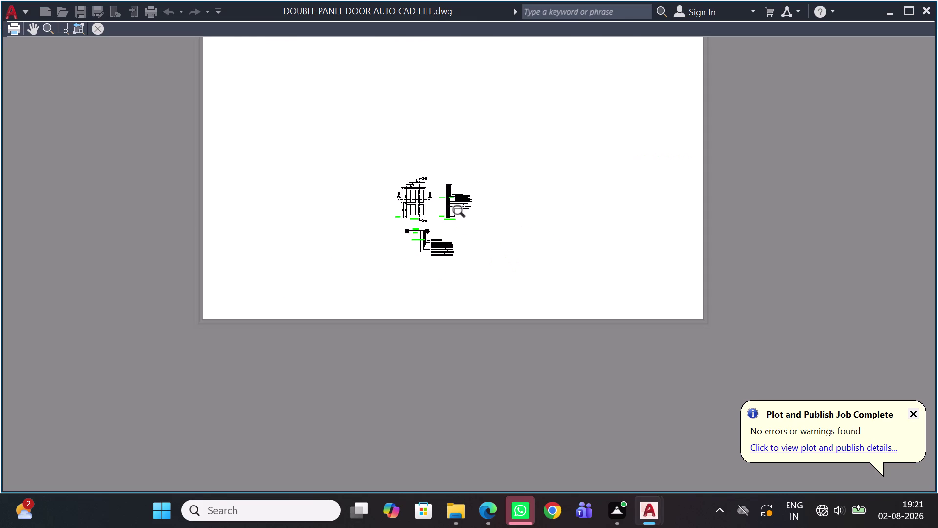
scroll(up, 3)
scroll(up, 3)
scroll(up, 3)
scroll(up, 3)
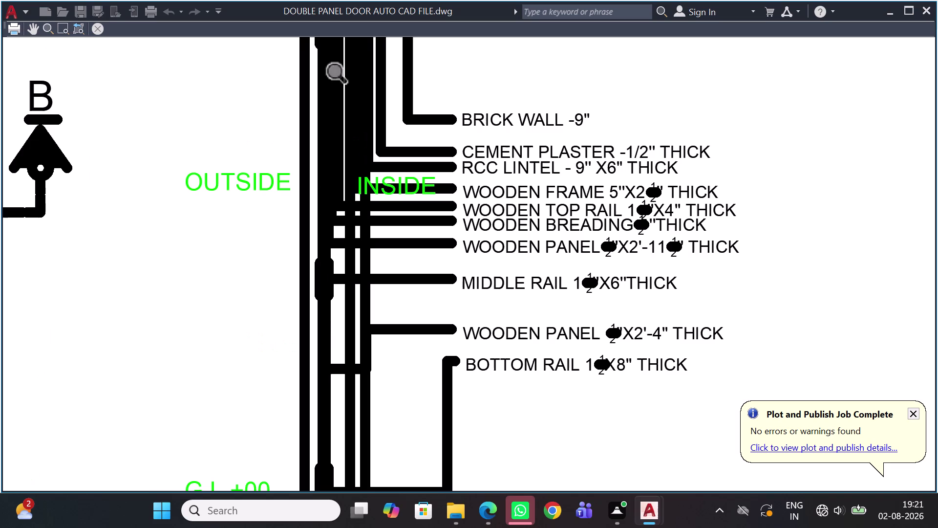
scroll(up, 3)
scroll(down, 3)
scroll(down, 3)
middle_drag(421, 138, 420, 139)
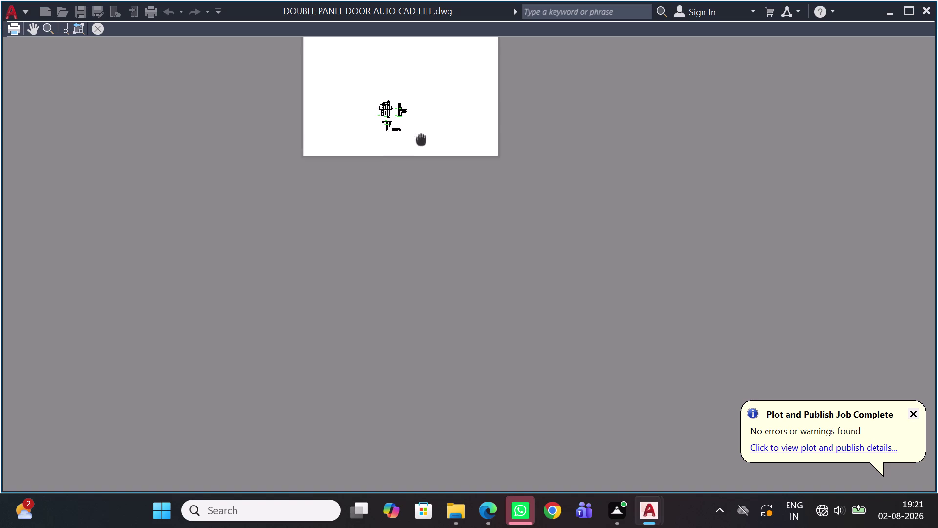
middle_drag(420, 139, 417, 215)
key(Escape)
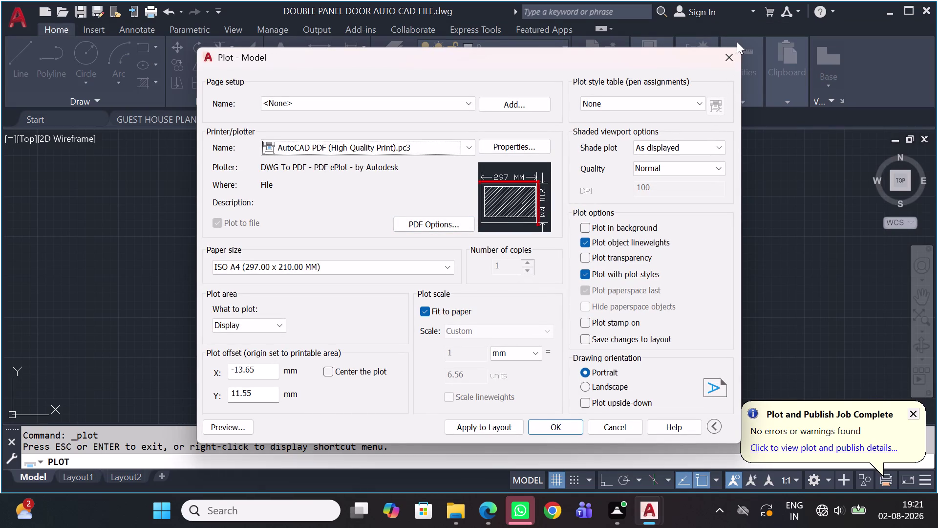
click(723, 57)
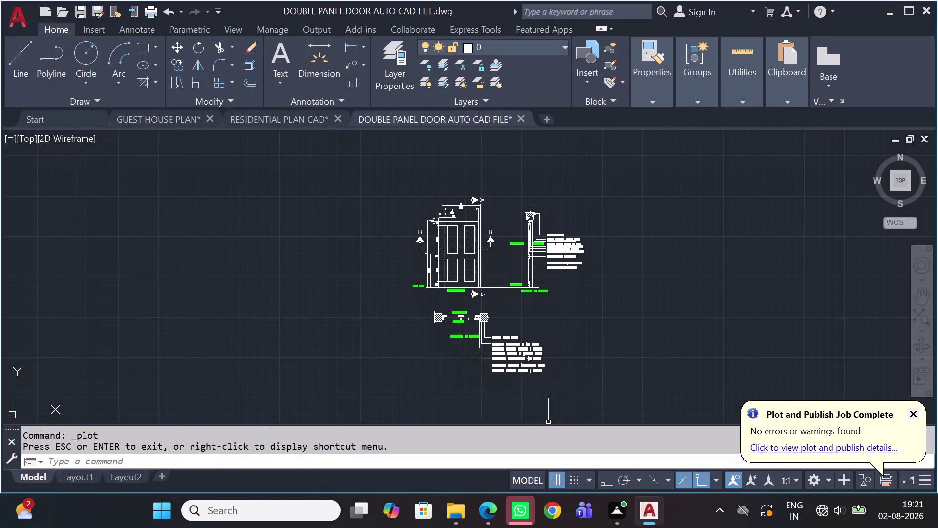